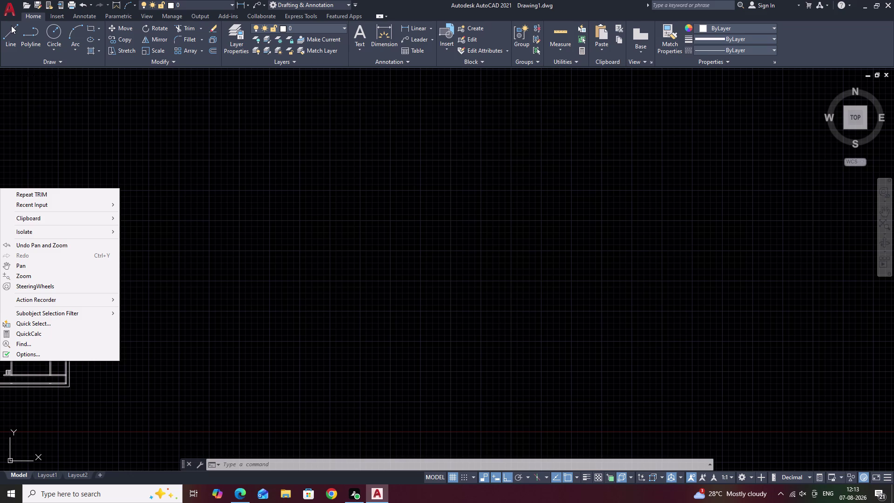
Pan and zoom to bring the gap in the top wall into view.
click(352, 200)
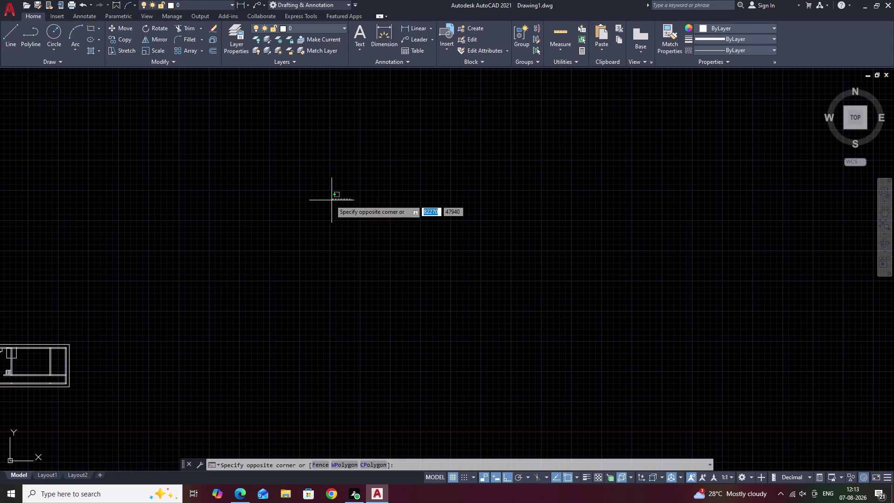
scroll(down, 3)
key(Escape)
middle_drag(173, 314, 730, 331)
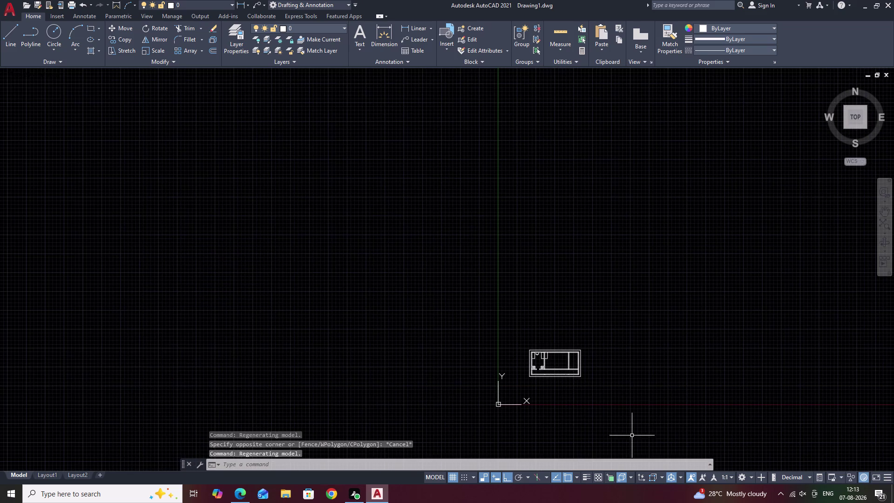
scroll(up, 3)
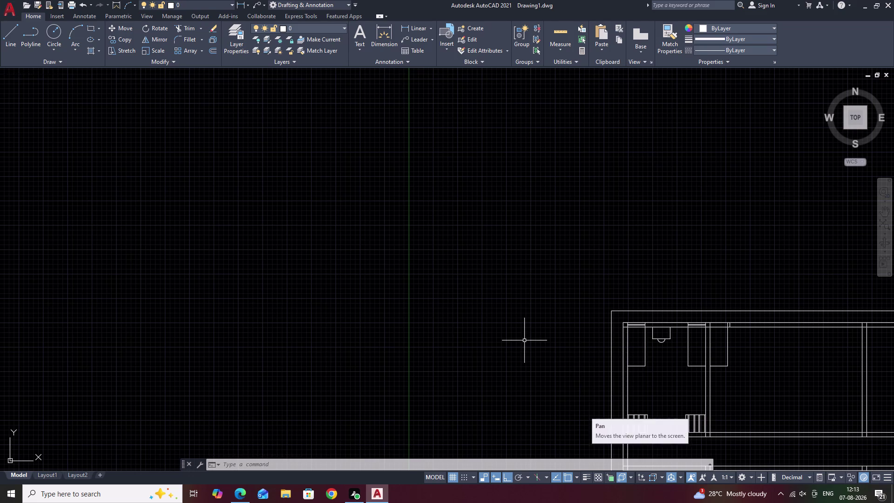
middle_drag(524, 340, 312, 252)
key(Escape)
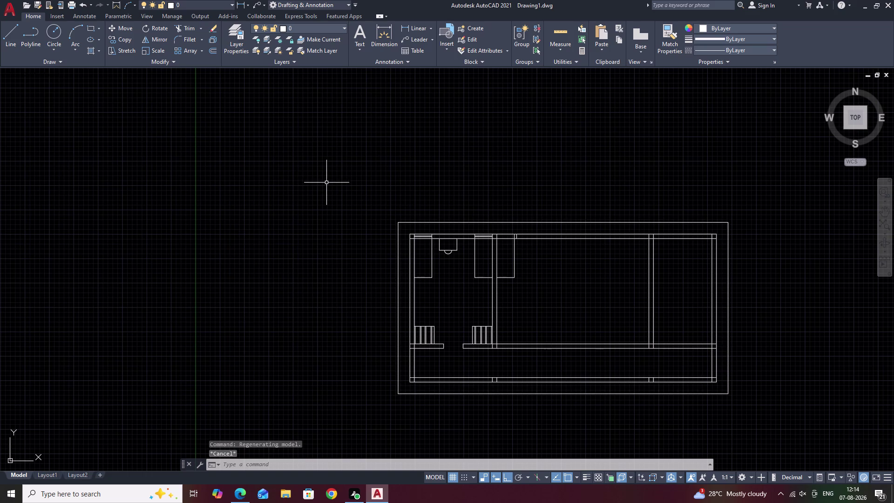
scroll(up, 3)
middle_drag(507, 277, 553, 242)
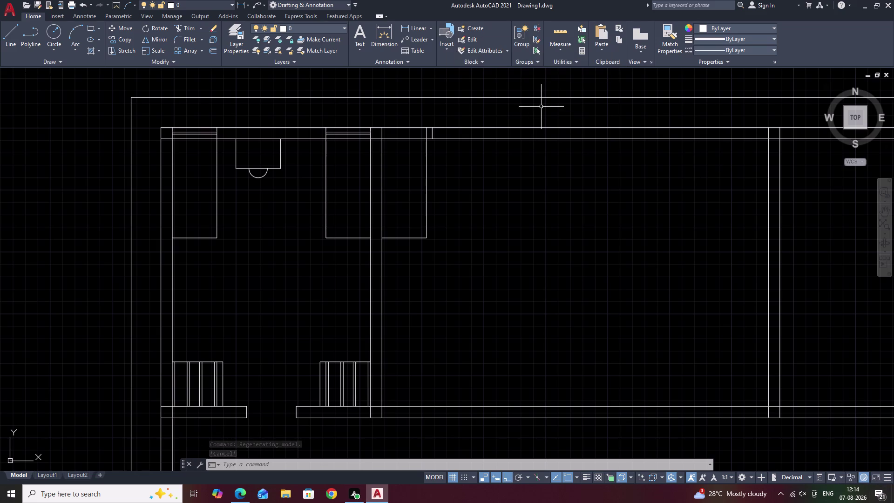
key(Escape)
scroll(up, 3)
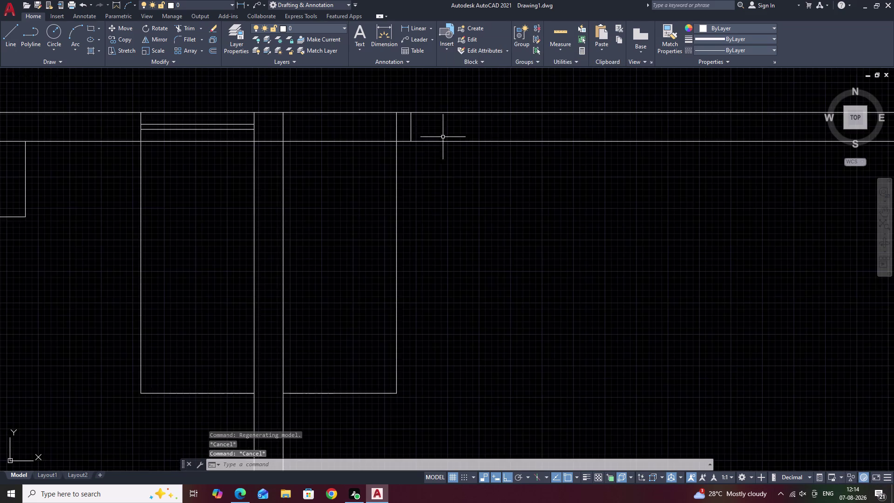
middle_drag(431, 187, 481, 141)
scroll(up, 3)
Start a line at the inner wall face, abandon it, and inspect the short wall line.
text(L)
key(space)
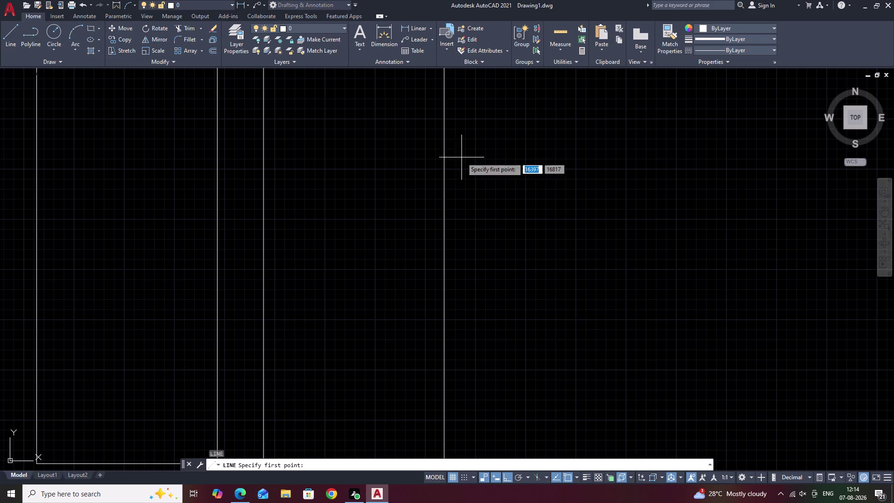
middle_drag(530, 150, 532, 311)
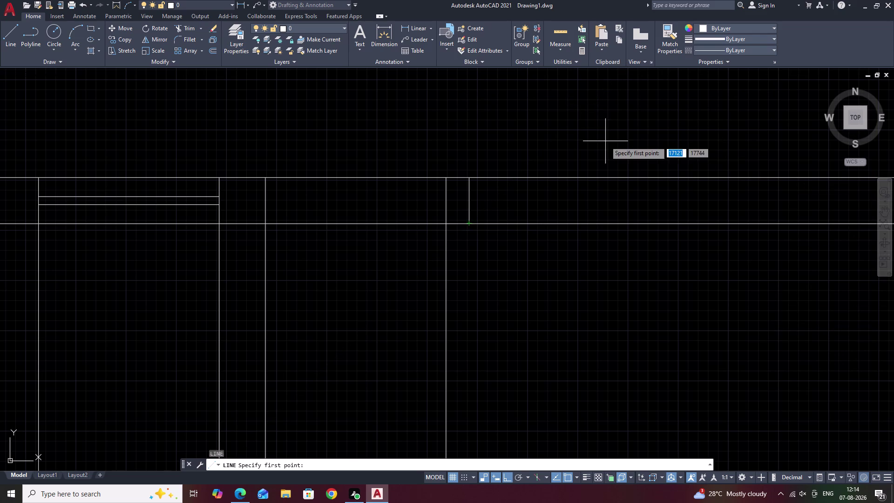
click(467, 223)
middle_drag(476, 335, 480, 289)
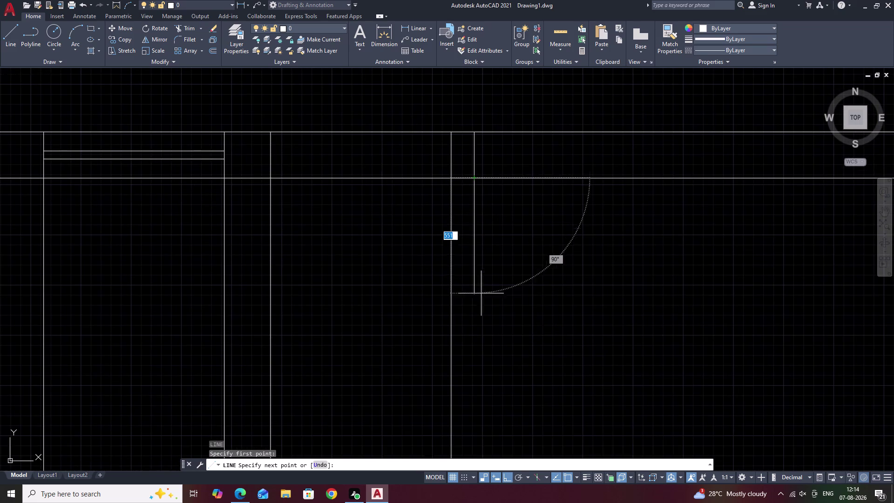
key(Escape)
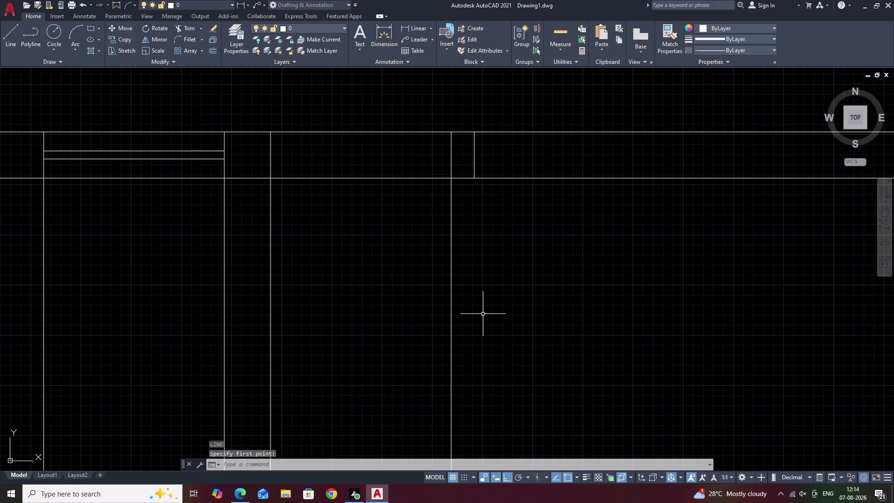
click(475, 158)
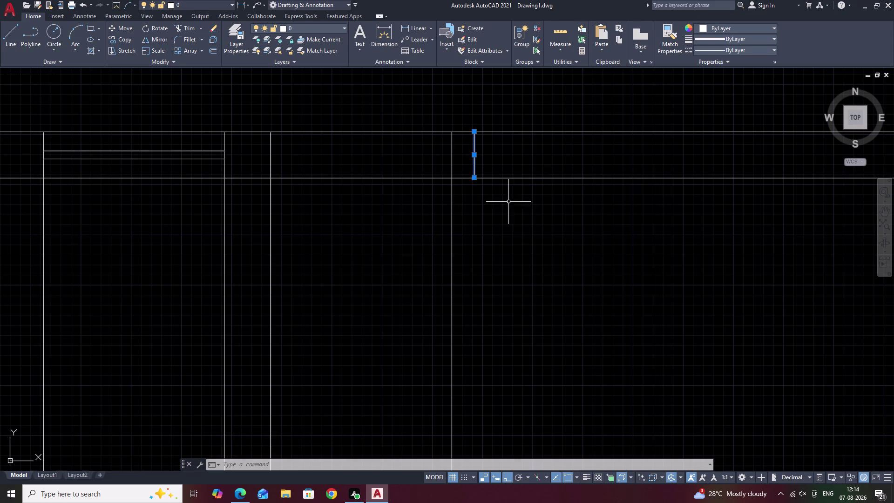
key(Escape)
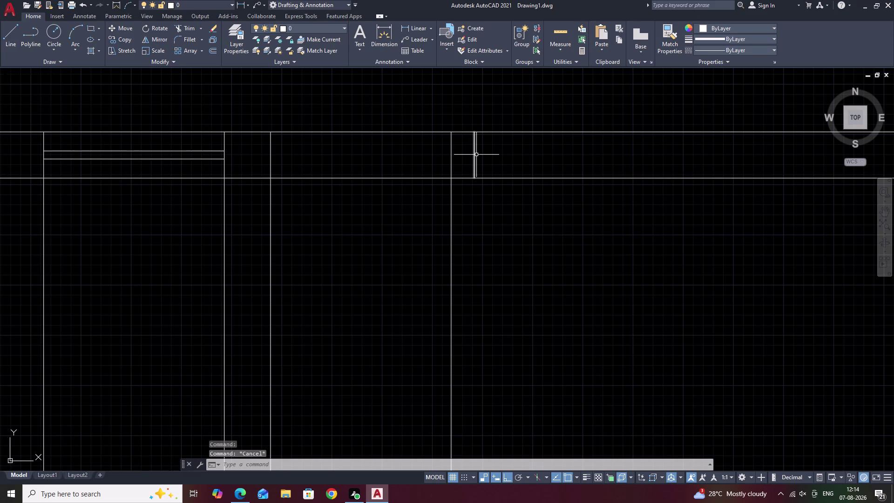
click(475, 155)
key(Escape)
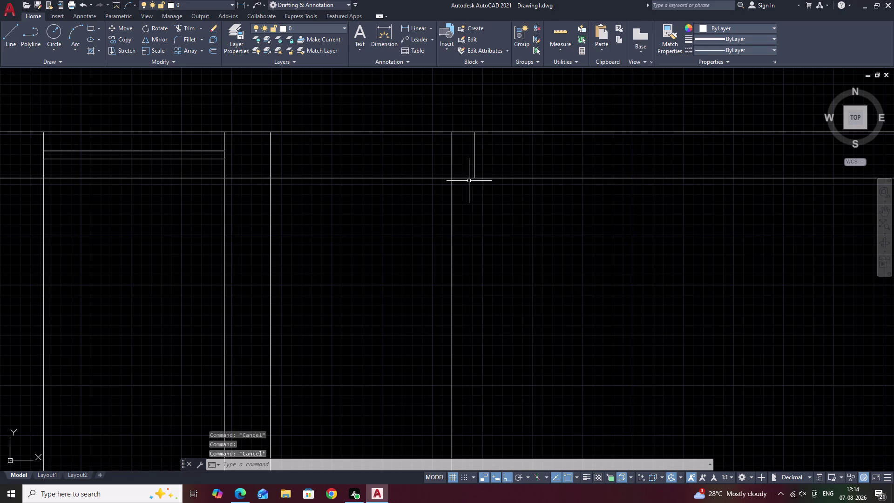
Draw the pier outline from the inner wall face: 900 down, 115 across, back up.
text(L)
key(space)
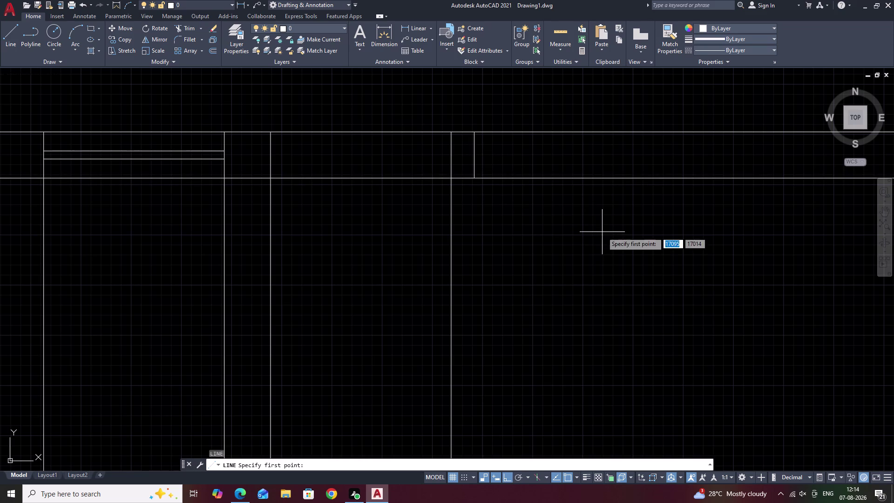
click(473, 178)
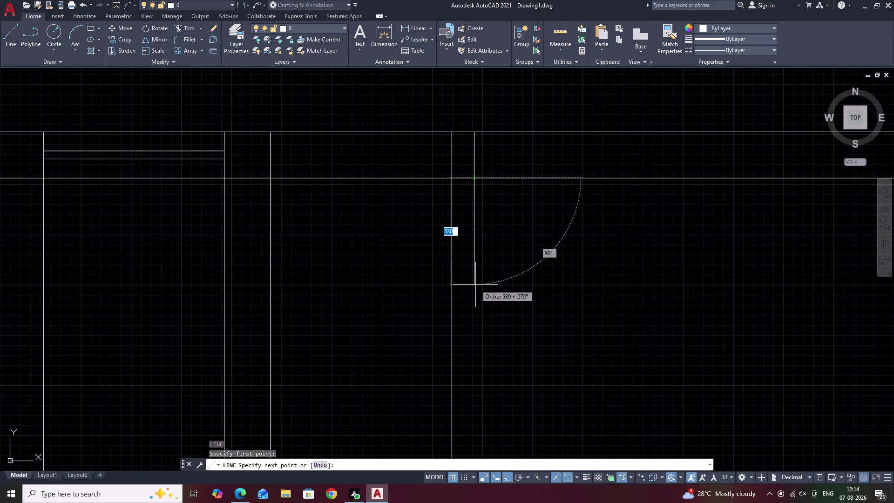
key(9)
text(00)
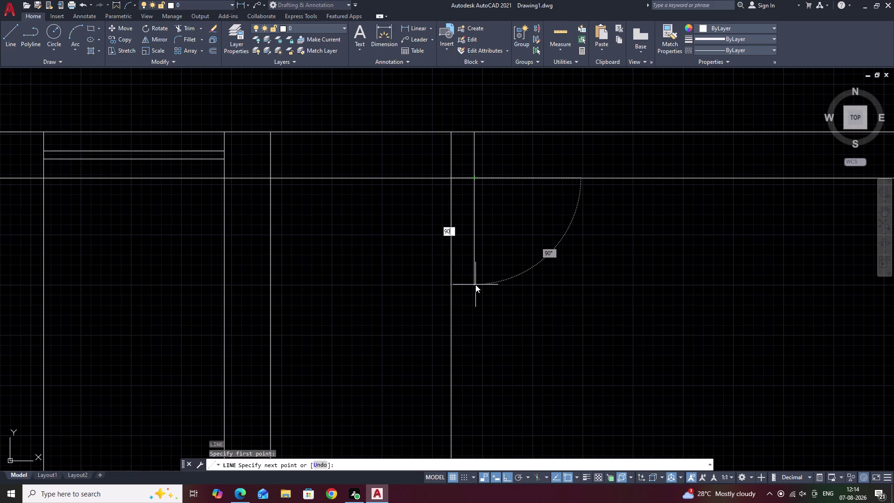
key(space)
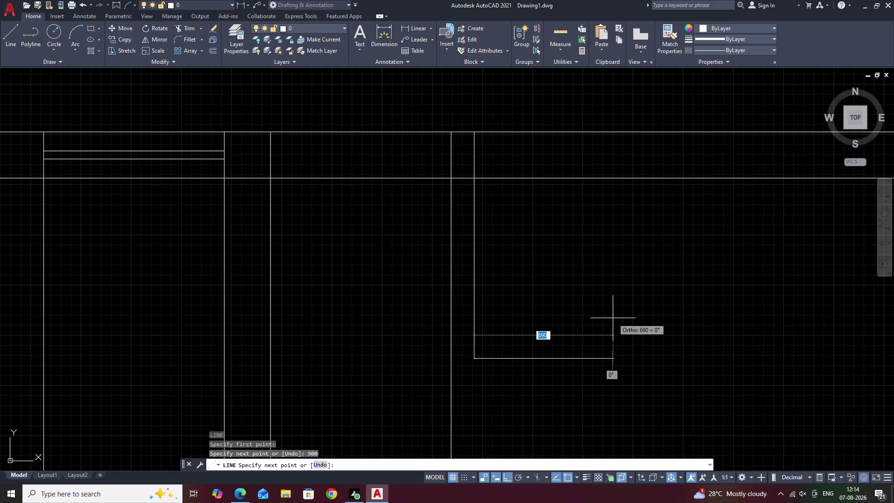
text(115)
key(space)
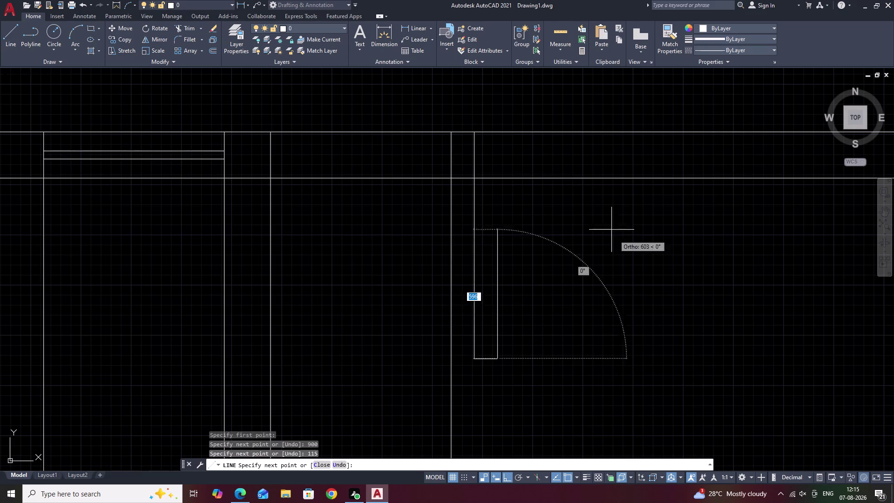
click(495, 180)
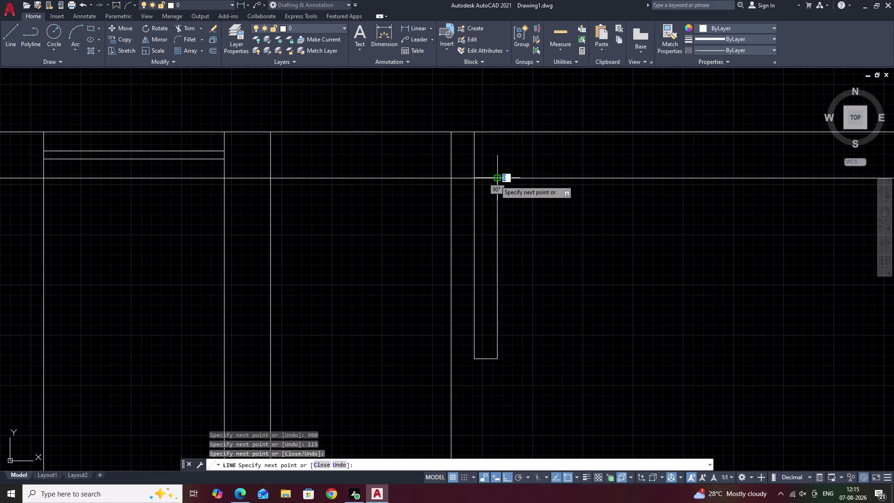
key(Escape)
Begin an offset with a 900 distance.
key(p)
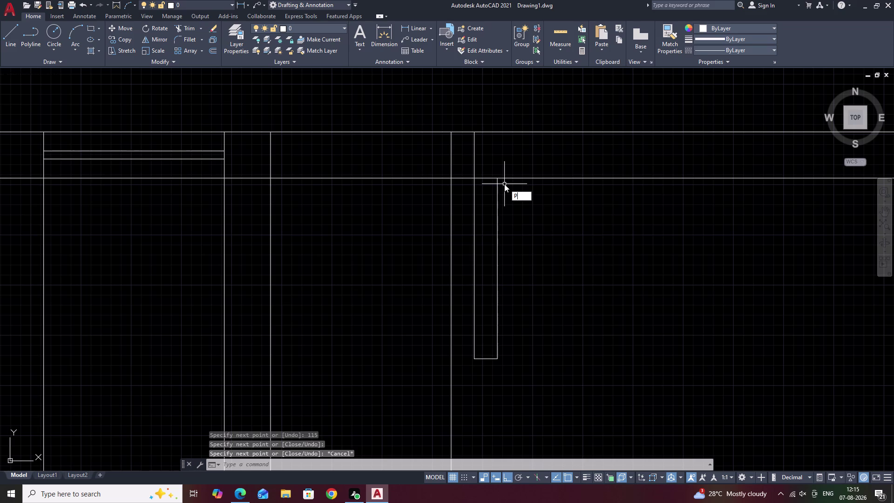
key(BackSpace)
text(O)
key(space)
text(90)
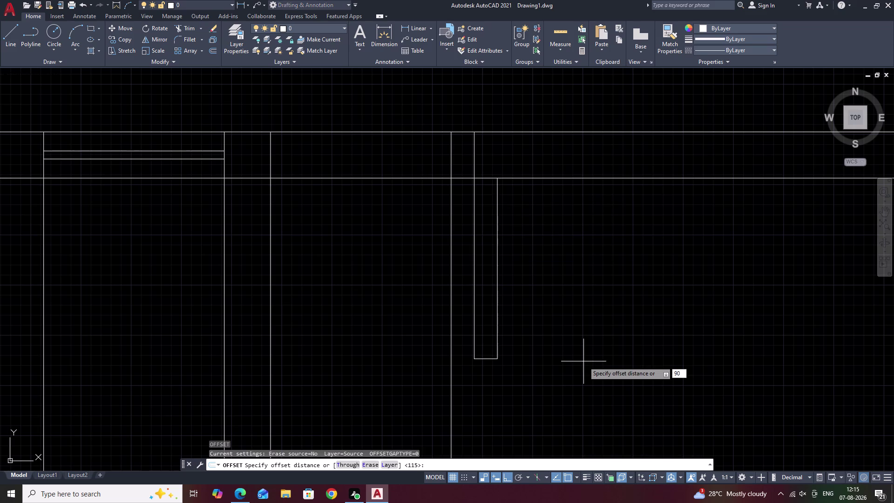
Offset the pier's right edge 900 right, then offset that copy 115 right.
key(0)
key(space)
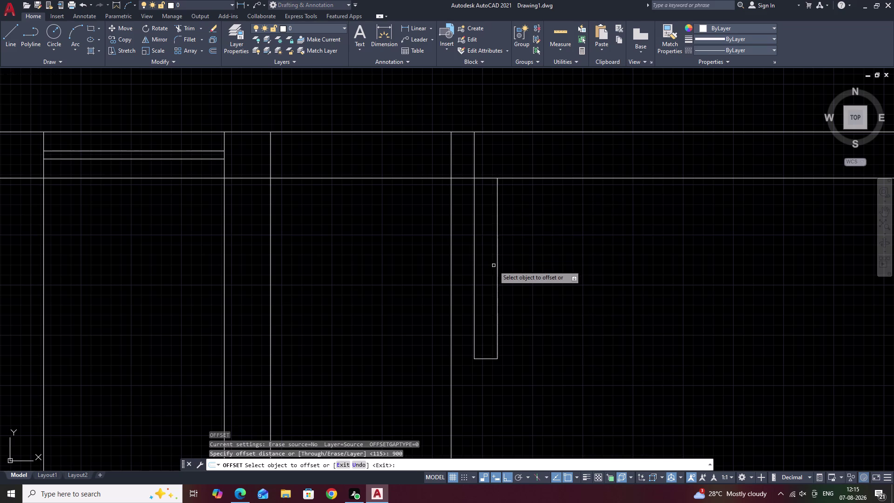
click(497, 266)
click(652, 270)
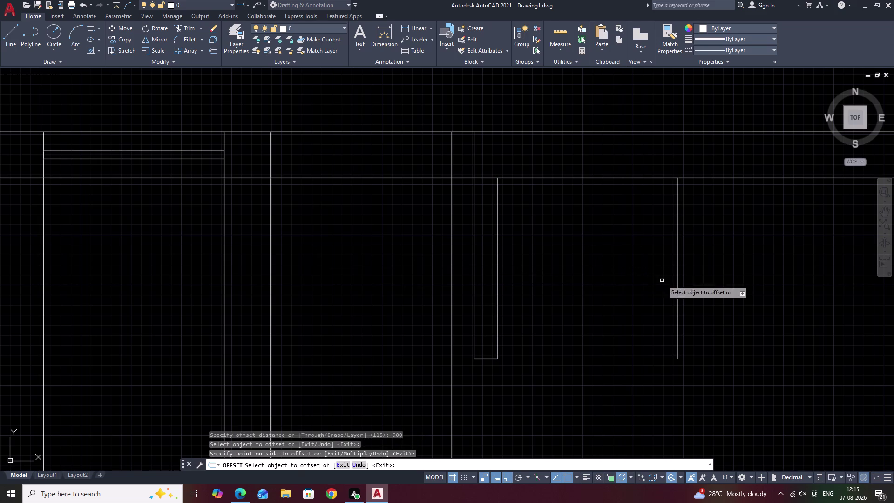
key(Escape)
text(O 115)
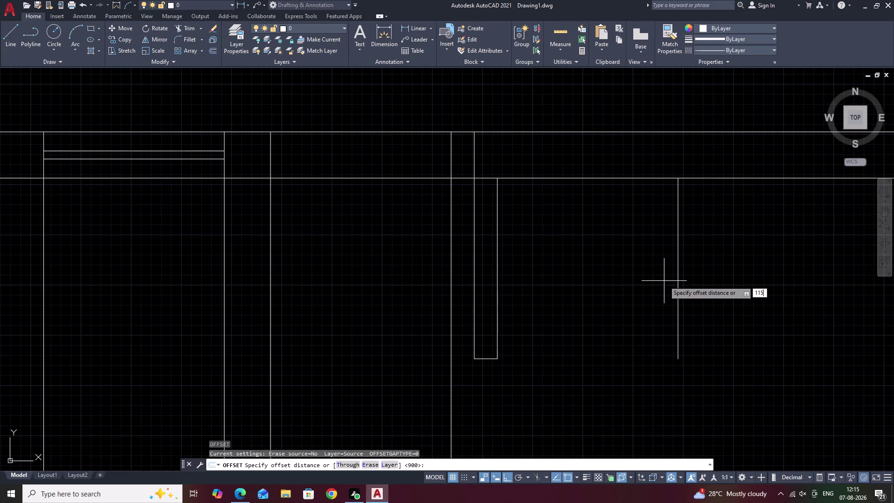
key(space)
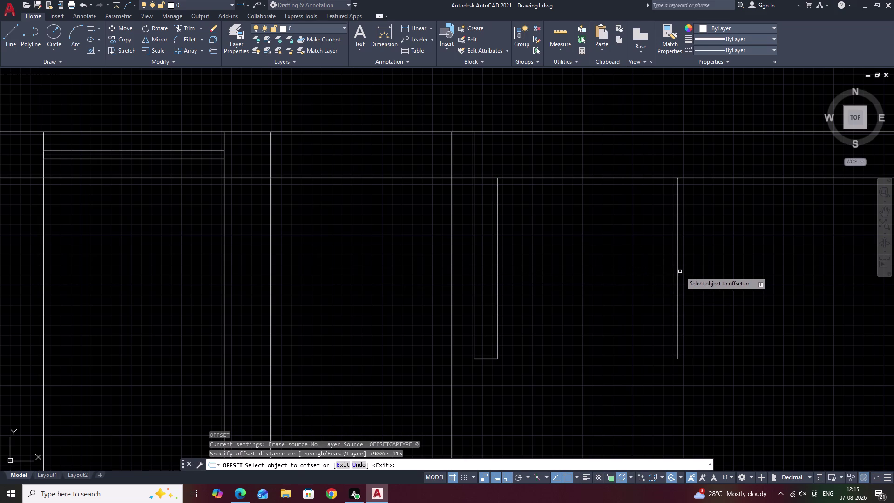
click(680, 273)
click(727, 273)
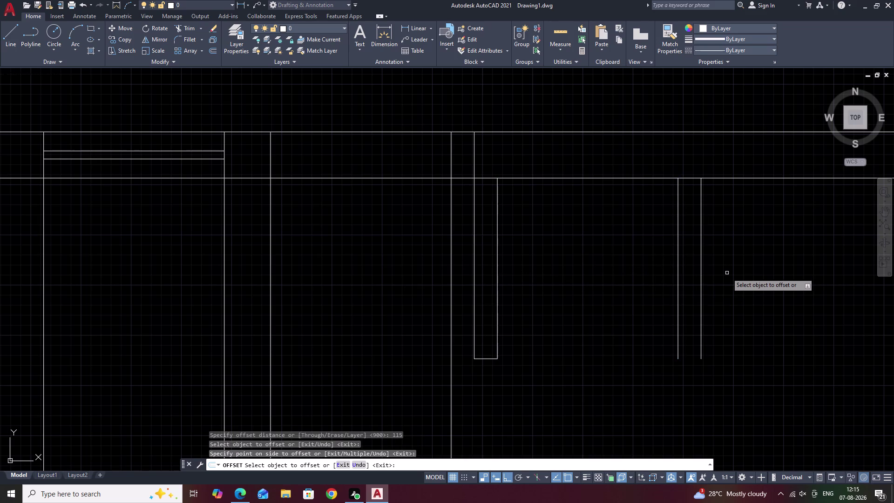
key(Escape)
Close the bottom of the second pier with a short line.
middle_drag(727, 273, 557, 218)
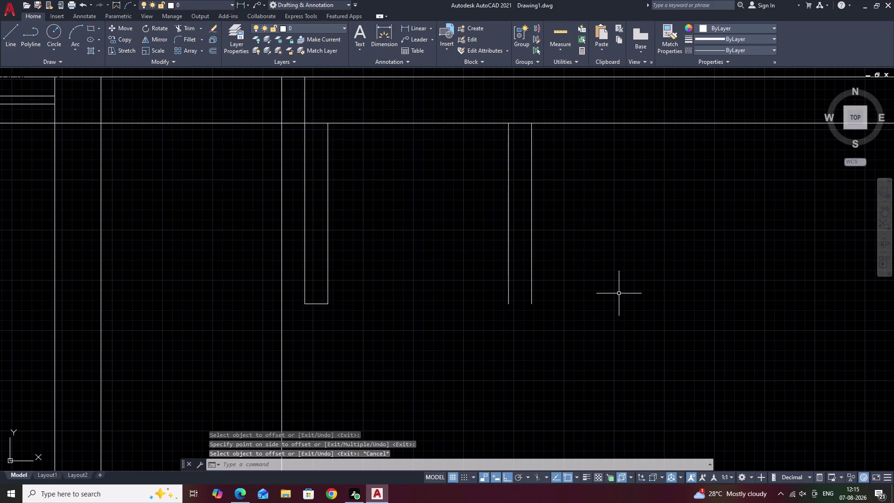
key(l)
key(space)
click(535, 305)
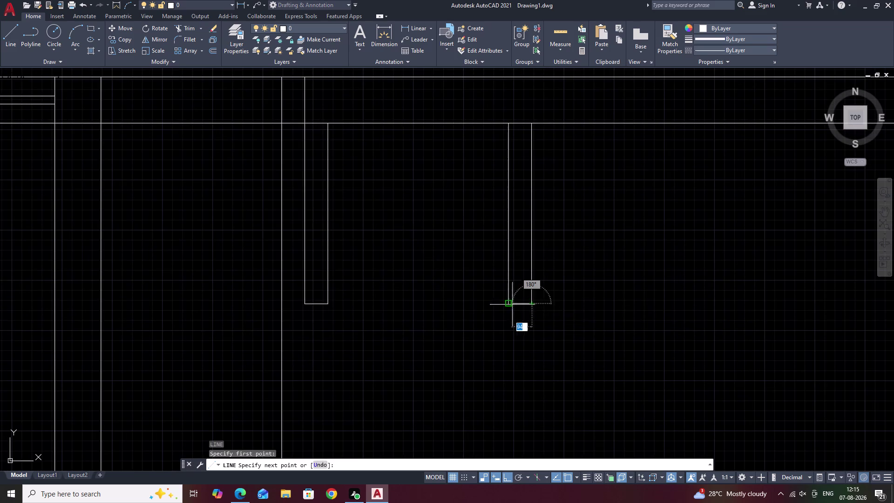
click(508, 304)
key(Escape)
scroll(down, 3)
middle_drag(581, 280, 424, 288)
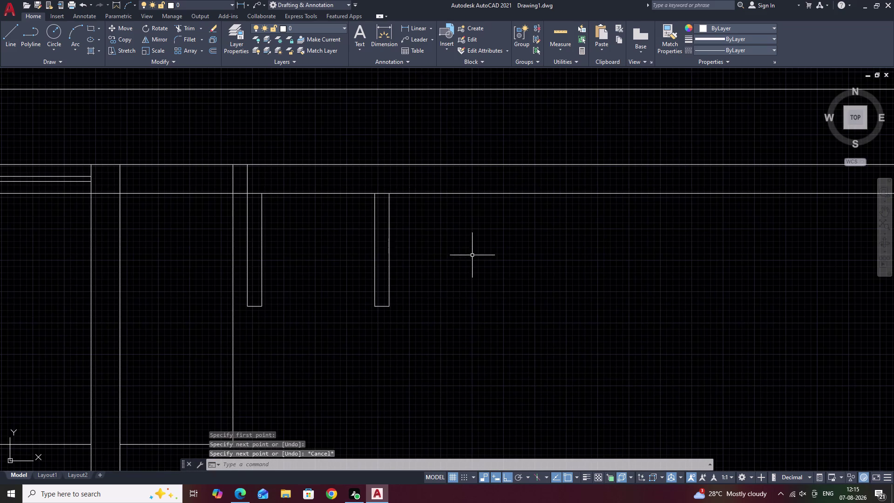
middle_drag(647, 297, 618, 311)
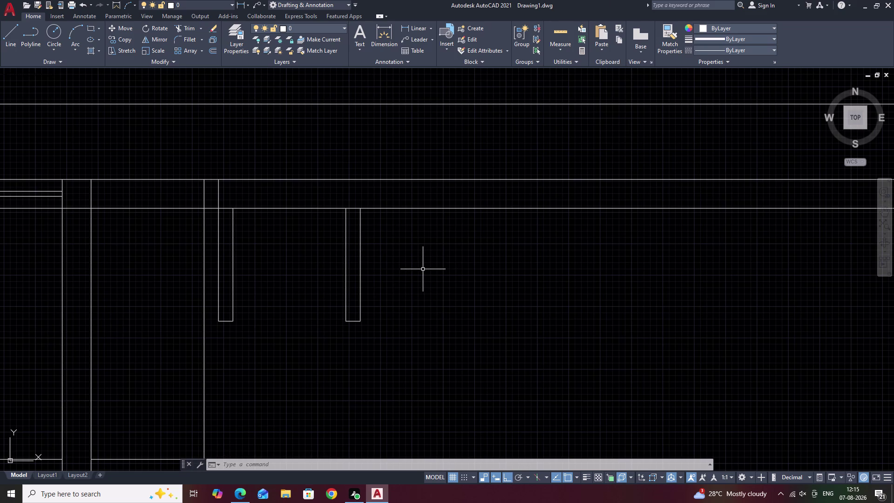
Offset the second pier's right edge 1000 to the right.
text(O)
key(space)
middle_drag(415, 266, 370, 265)
scroll(down, 3)
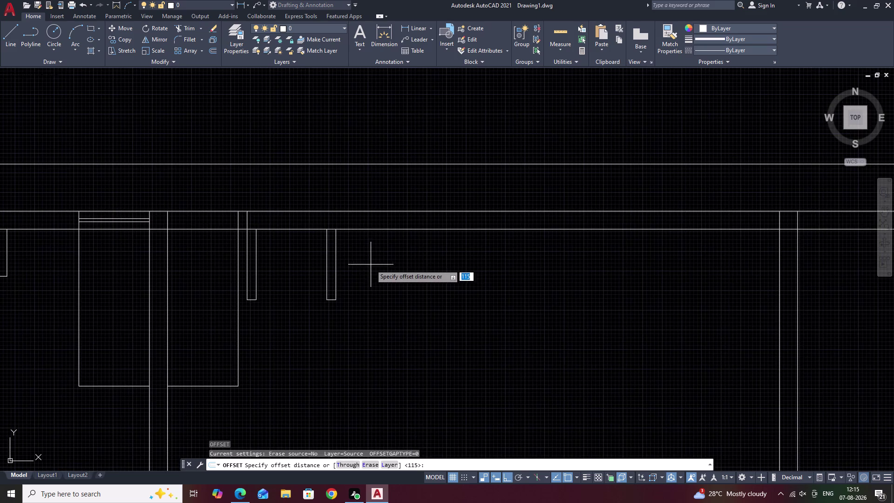
scroll(up, 3)
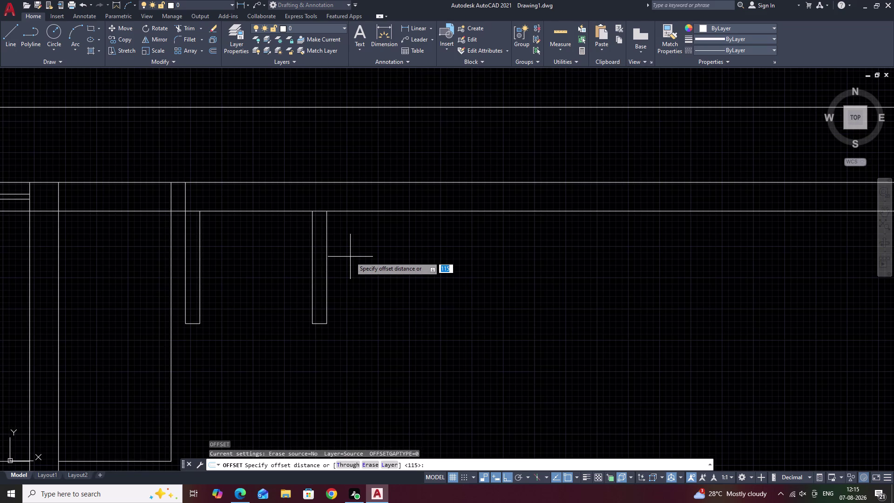
text(1000)
key(space)
click(326, 247)
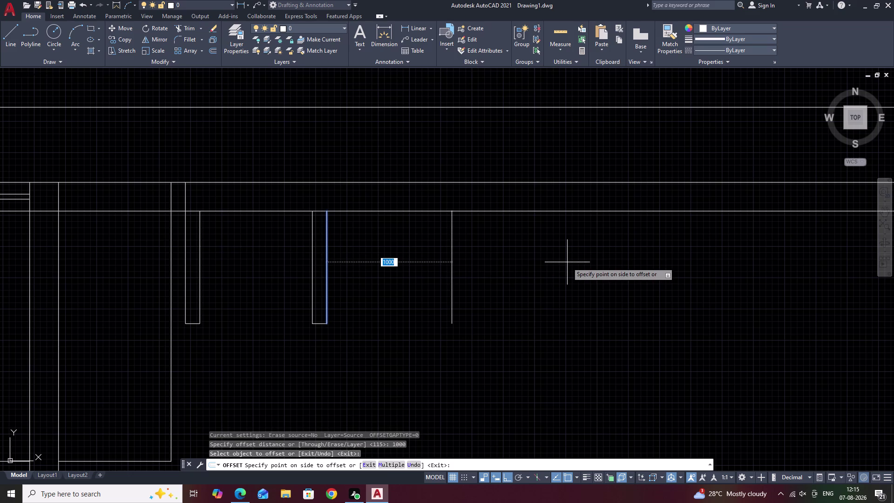
click(567, 262)
Offset the new line 115 to the right, forming the third pier's edges.
text(O)
key(space)
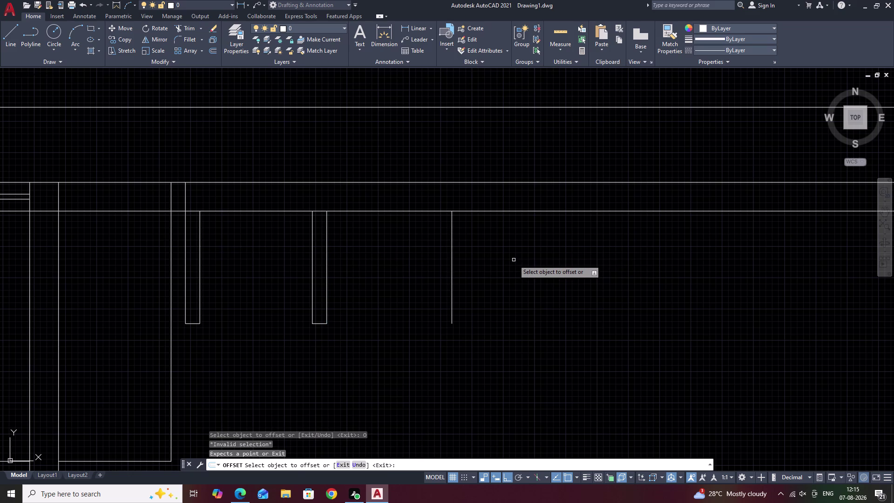
text(115)
key(space)
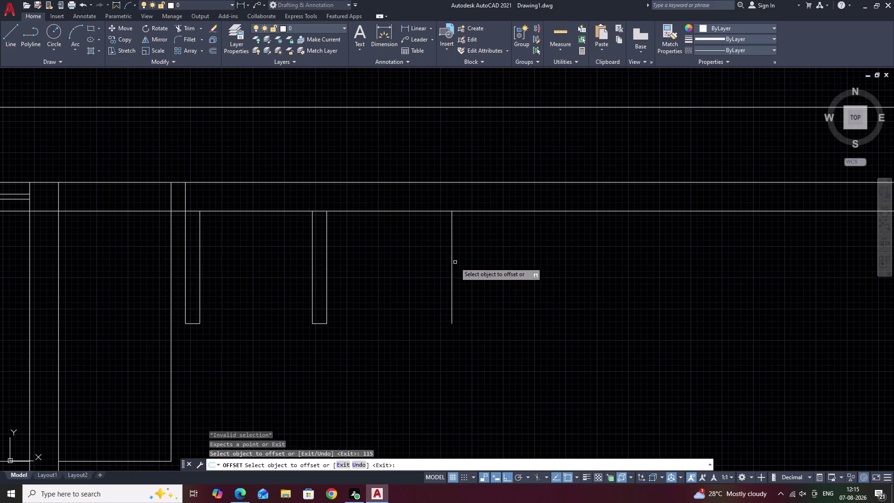
click(451, 264)
key(Escape)
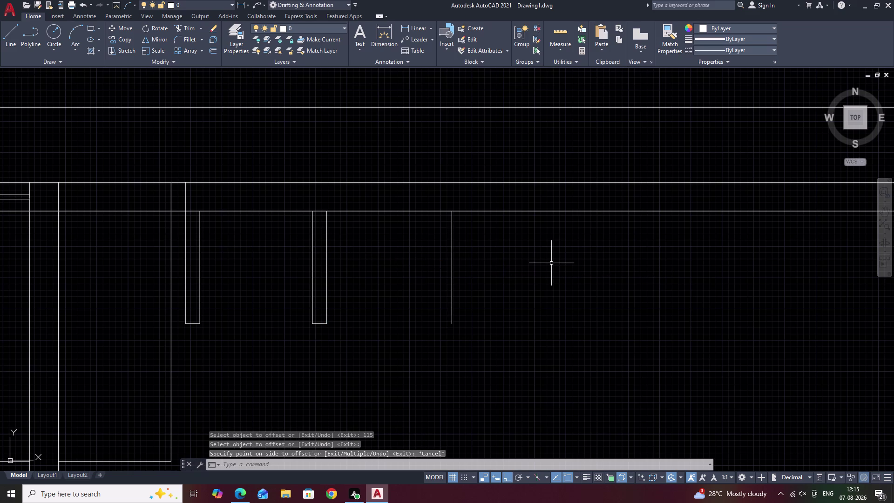
text(O)
key(space)
text(11)
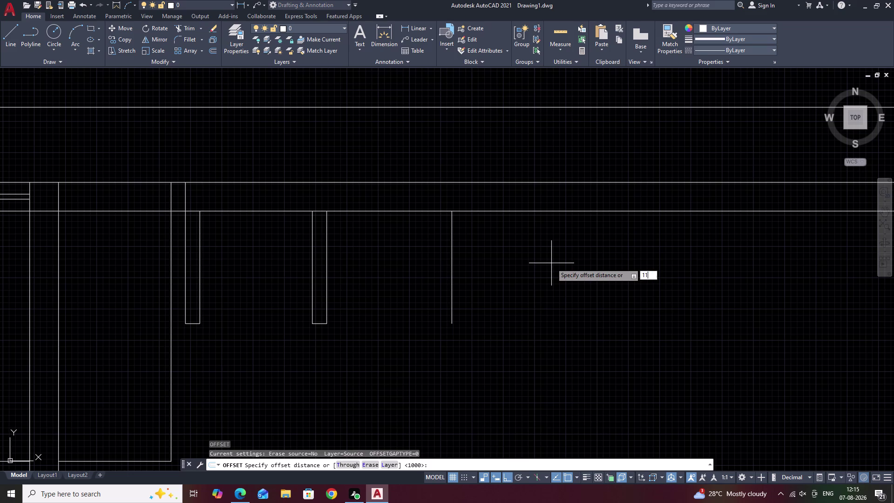
text(5)
key(space)
click(452, 262)
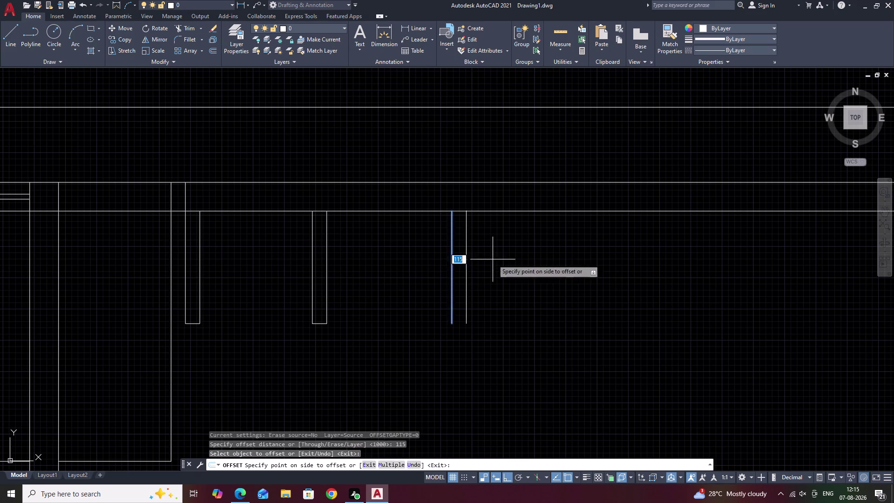
click(492, 259)
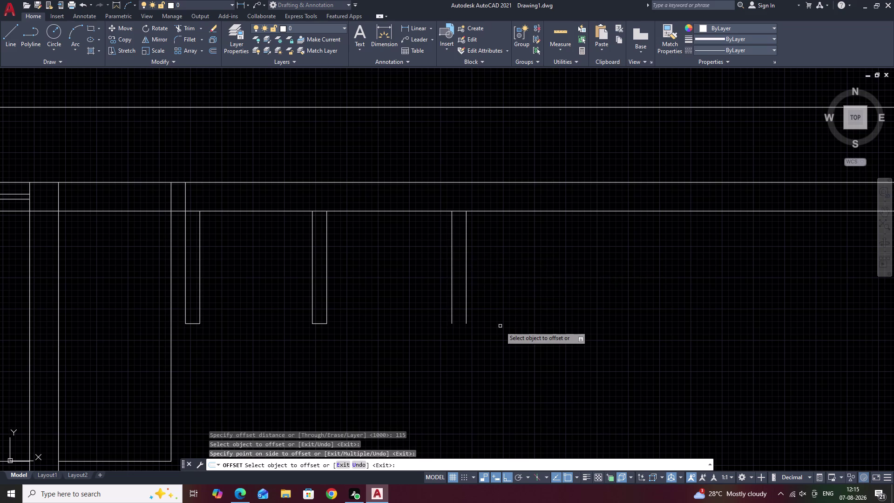
key(space)
Offset the third pier's edge 900 right, then that copy 115 right.
key(space)
text(90)
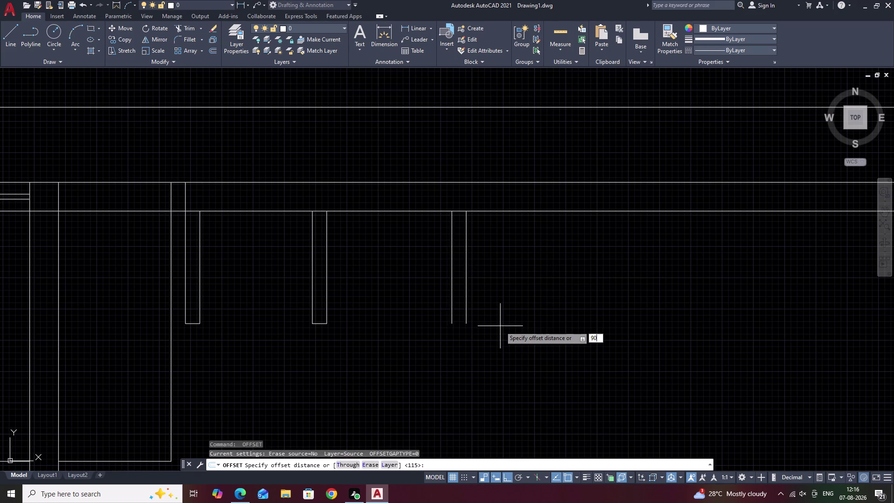
text(0)
key(space)
click(466, 261)
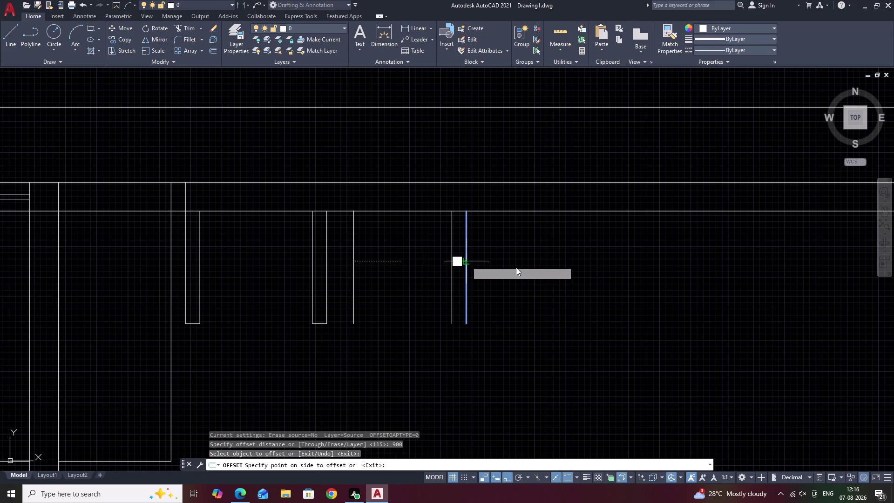
click(634, 274)
key(space)
key(space)
text(11)
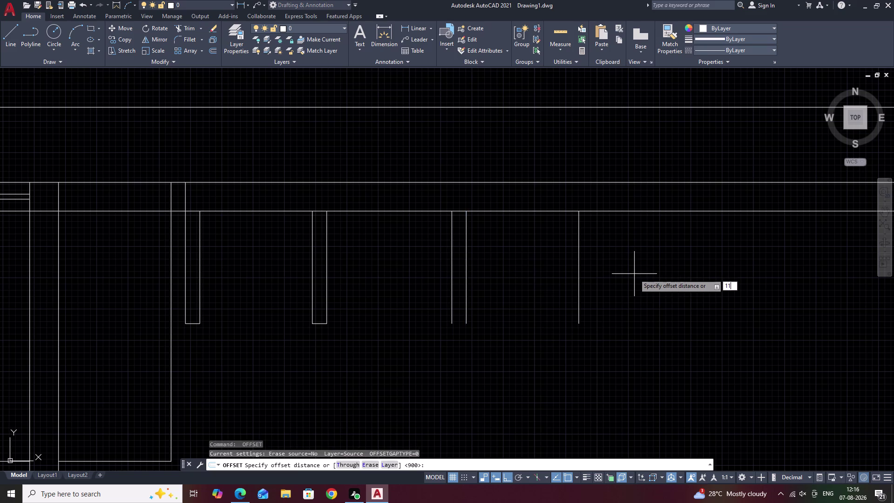
text(50)
key(BackSpace)
key(space)
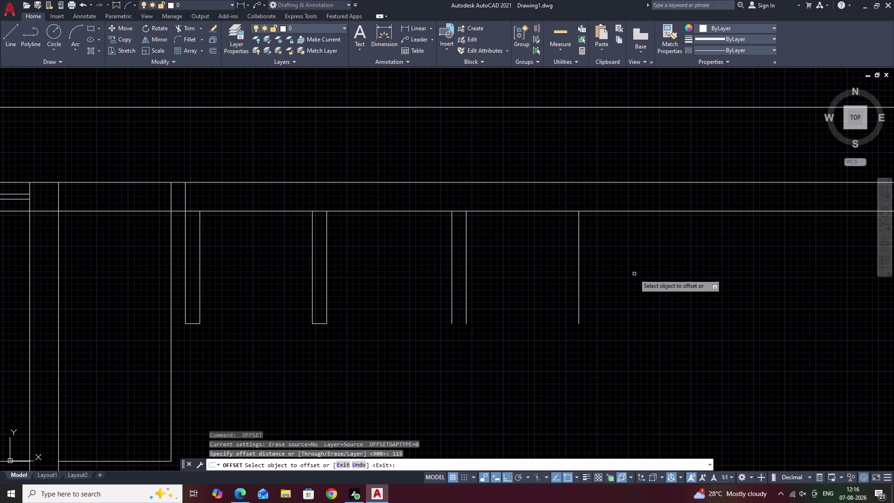
click(580, 266)
click(660, 265)
Offset the last pier edge another 115 to the right and end the offset.
middle_drag(657, 271, 487, 282)
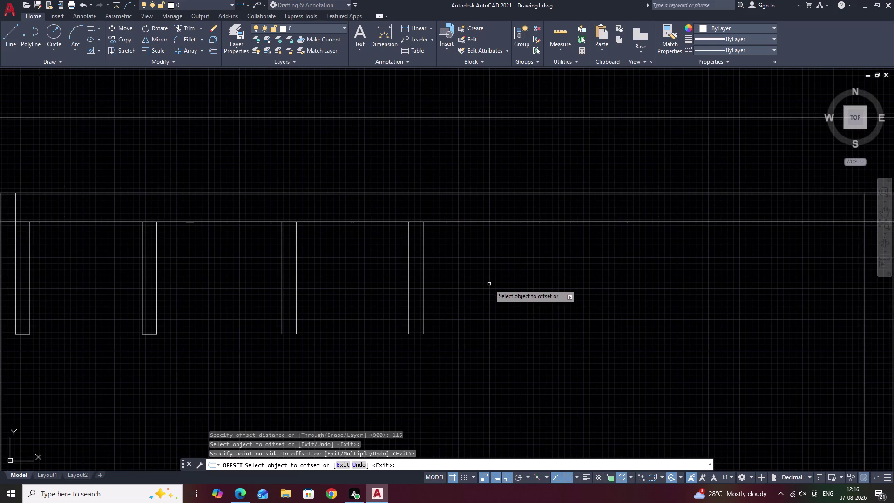
key(space)
key(space)
text(11)
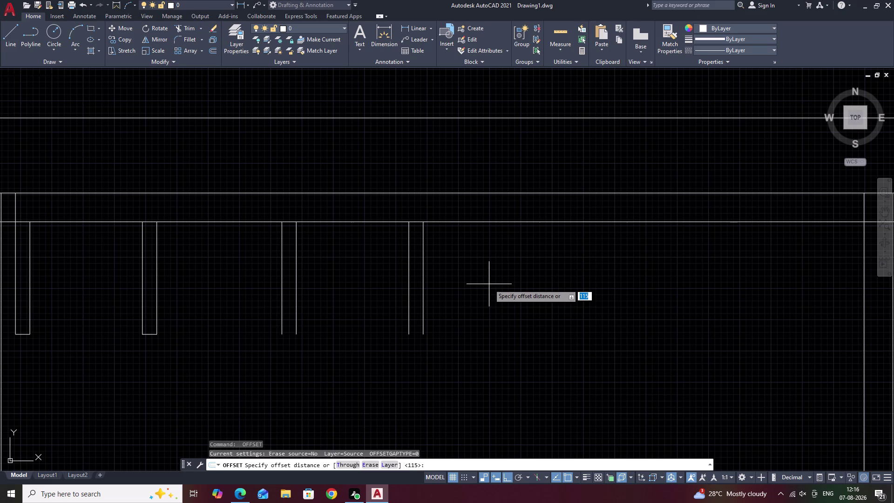
text(5)
key(space)
click(424, 268)
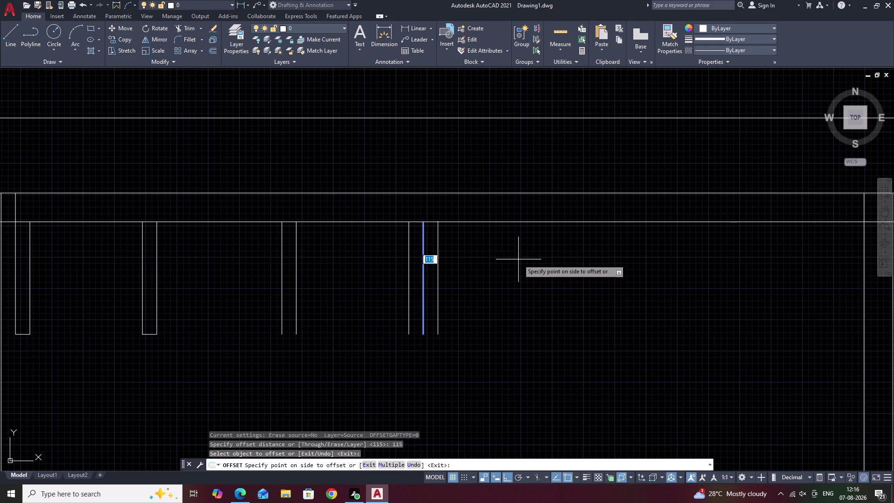
click(519, 259)
scroll(down, 3)
middle_drag(484, 264, 455, 269)
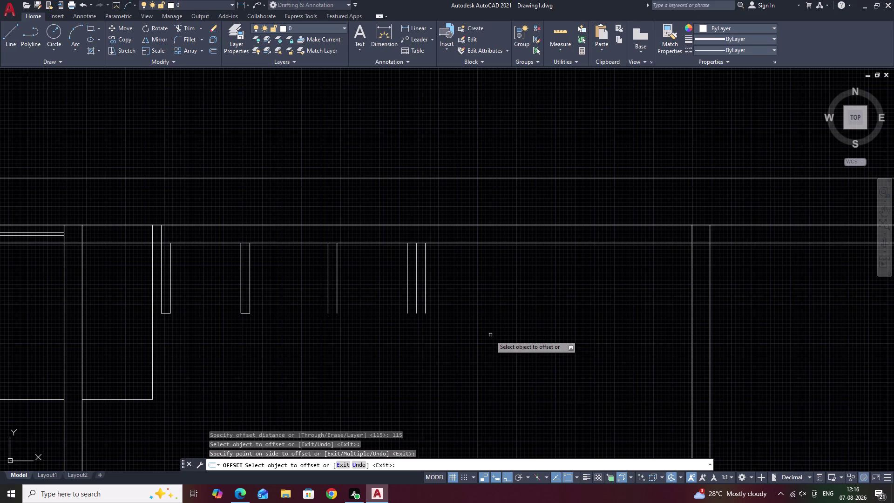
key(space)
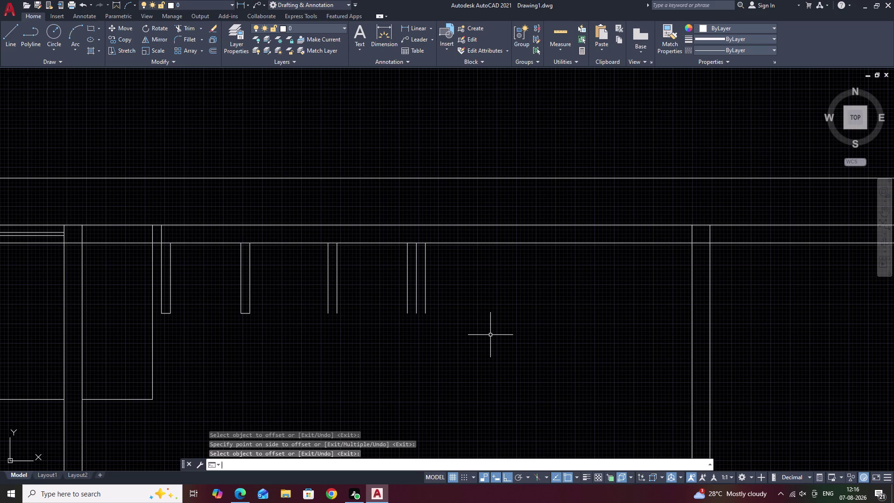
key(Escape)
Extend the last pier edge to the outer wall line and offset it 900 right.
text(EX)
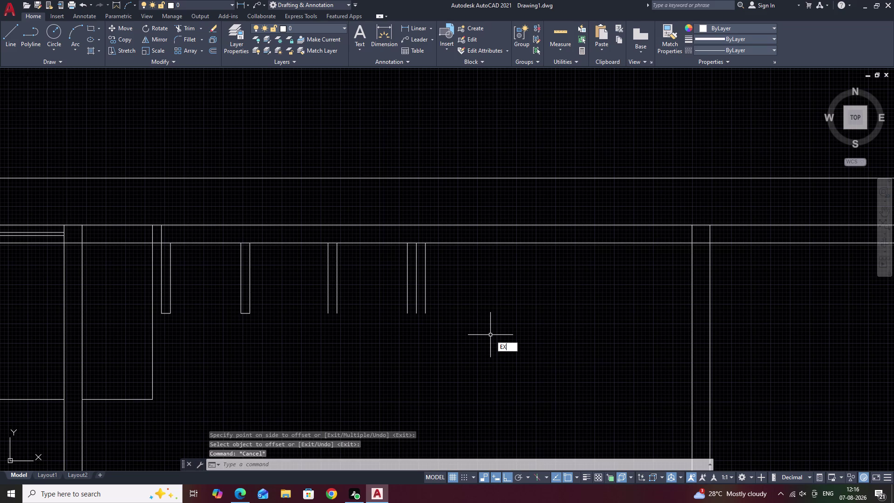
key(space)
click(425, 257)
key(Escape)
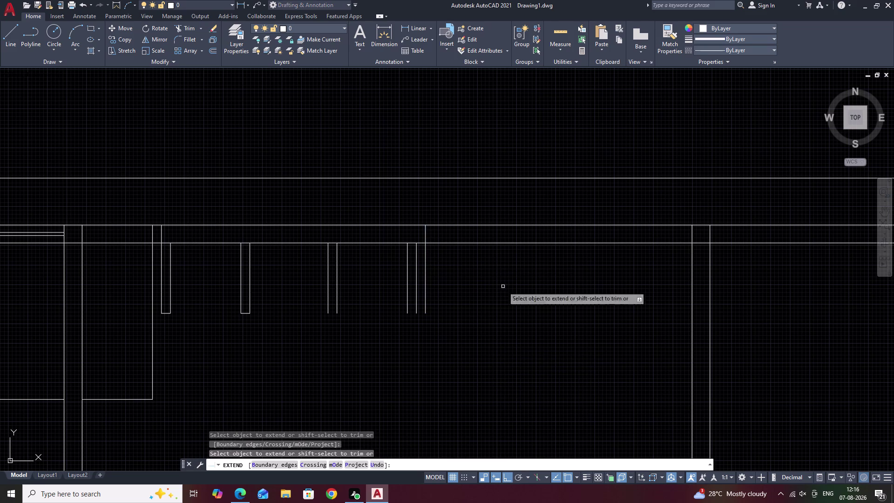
text(O)
key(space)
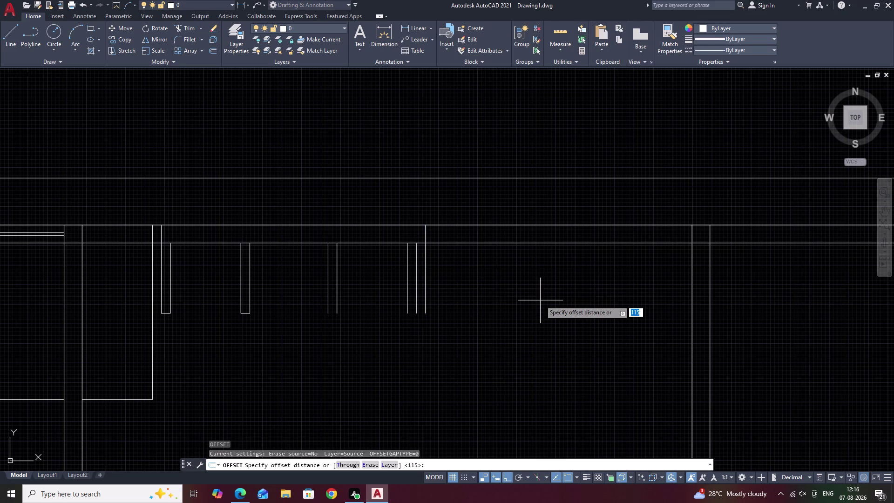
text(900)
key(space)
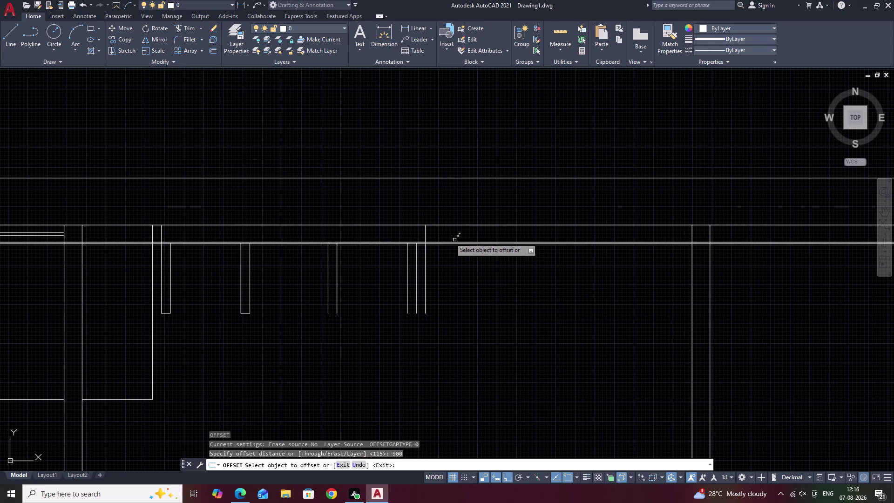
click(425, 232)
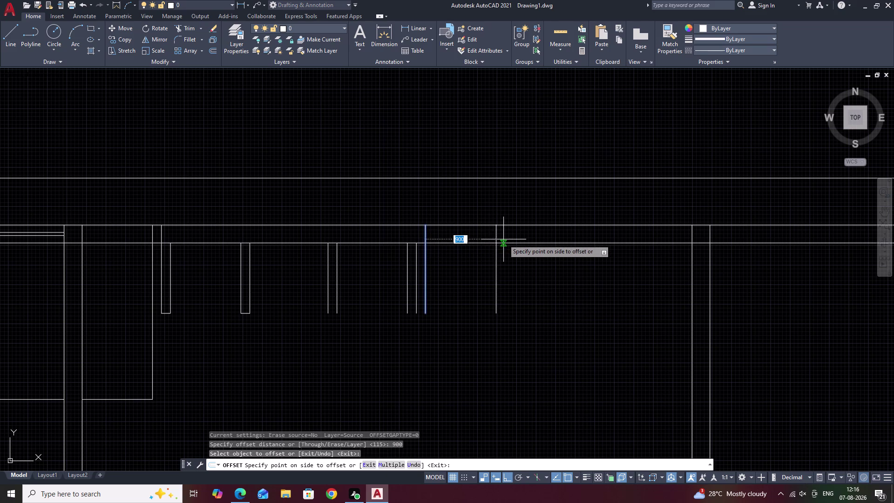
click(513, 235)
key(Escape)
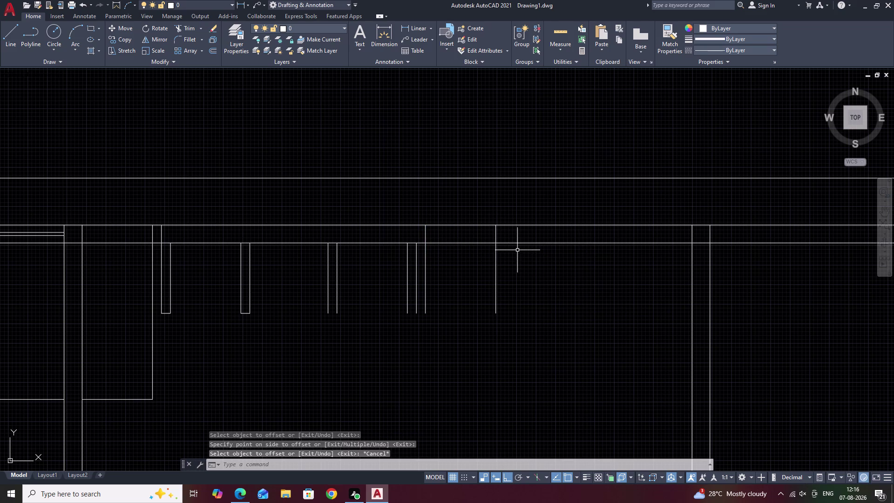
Trim the new line below the wall with a fence, leaving the wall-thickness piece.
text(TR)
key(space)
drag(512, 255, 469, 286)
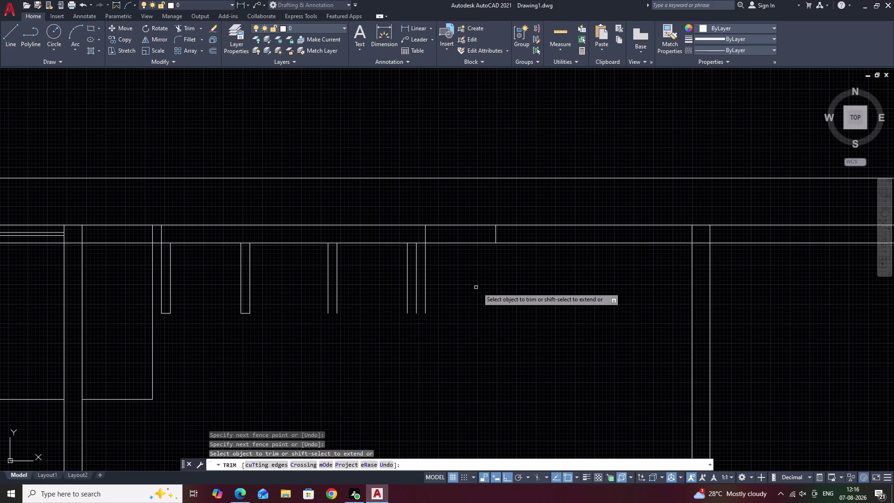
key(Escape)
scroll(down, 3)
middle_drag(494, 294, 526, 329)
scroll(up, 3)
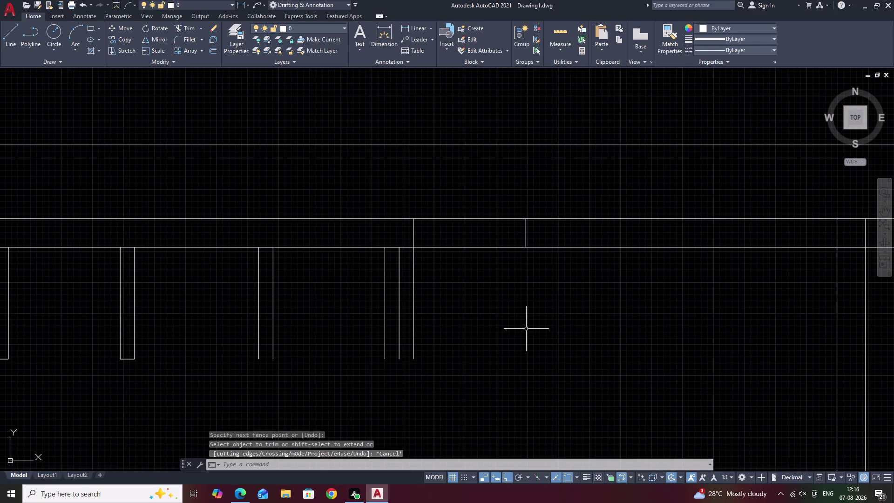
middle_drag(526, 329, 474, 288)
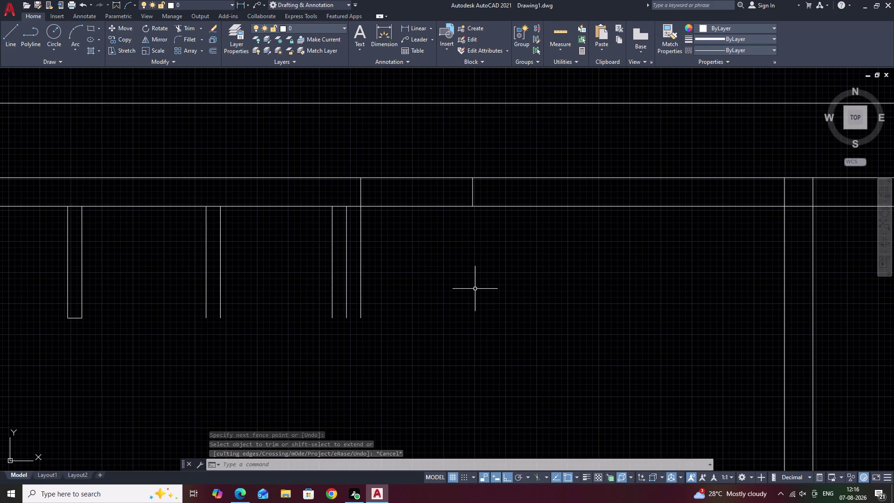
middle_drag(449, 202, 453, 260)
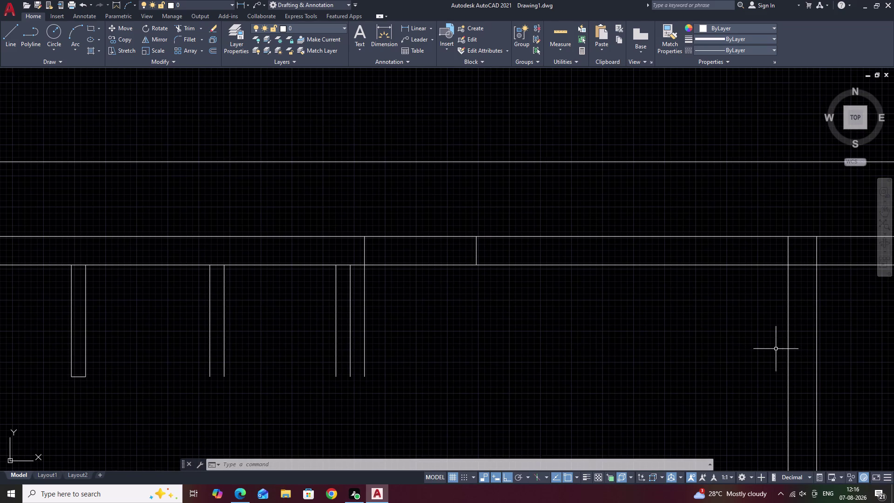
text(L)
key(space)
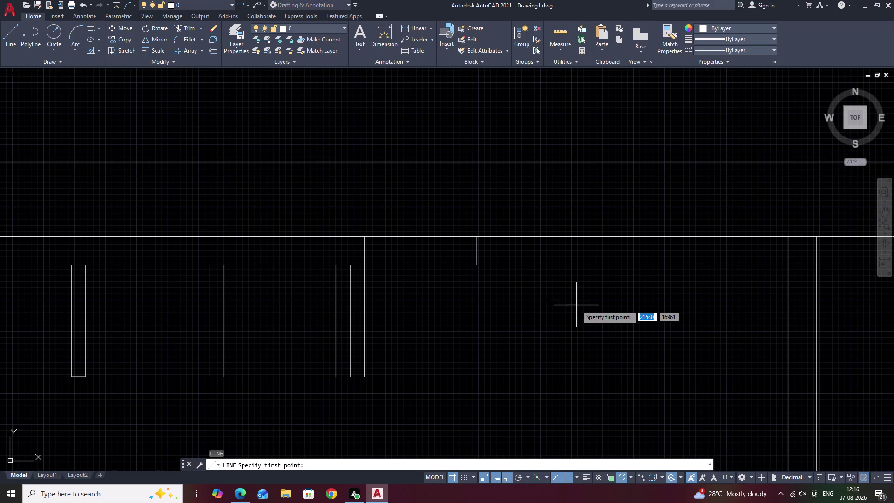
middle_drag(453, 321, 452, 263)
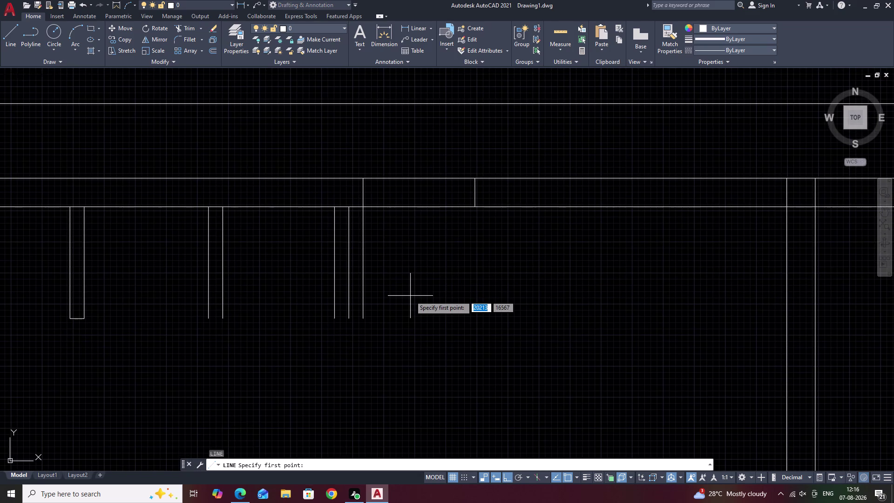
key(Escape)
text(TR)
key(space)
drag(379, 253, 351, 275)
key(Escape)
scroll(down, 3)
middle_drag(395, 283, 322, 285)
text(L)
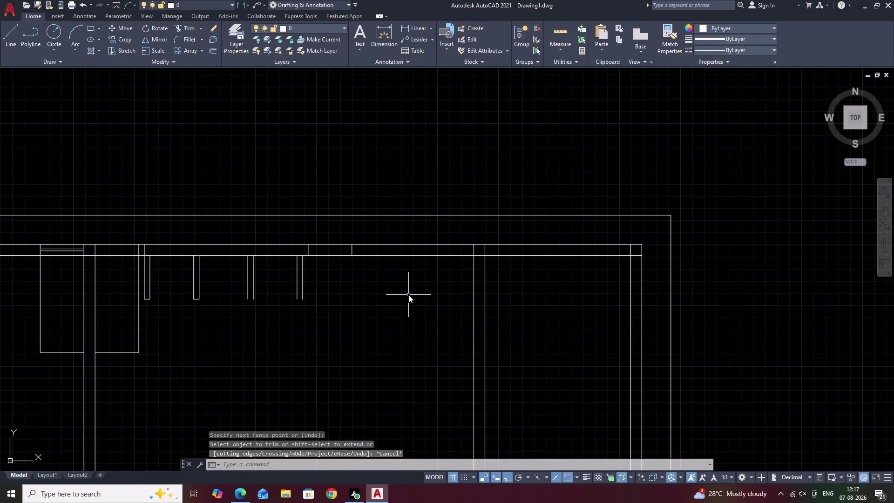
key(space)
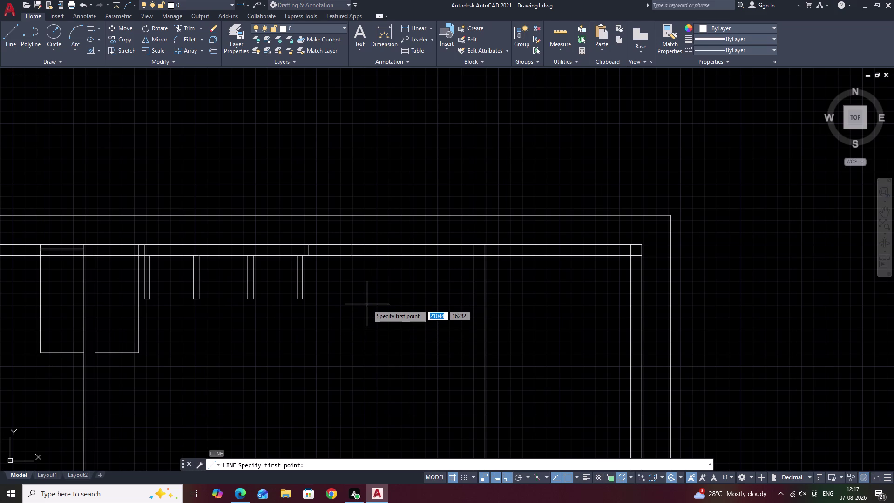
scroll(up, 3)
middle_drag(343, 278, 371, 263)
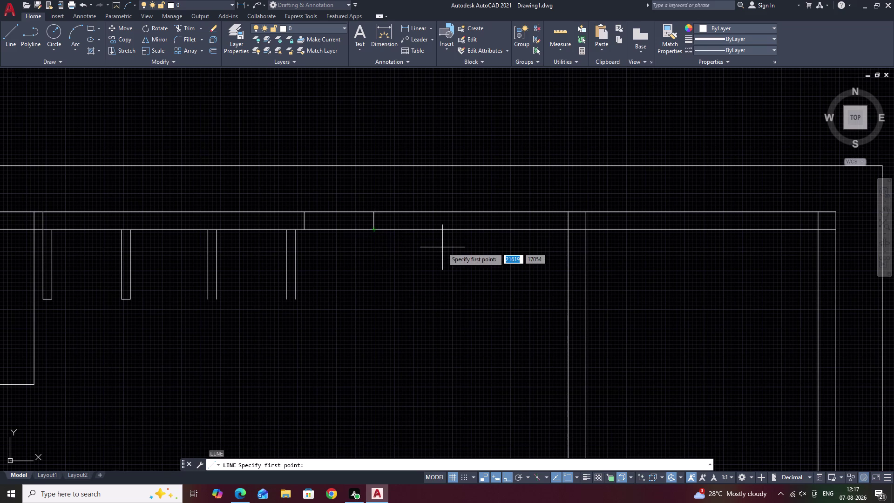
key(Escape)
text(O)
key(space)
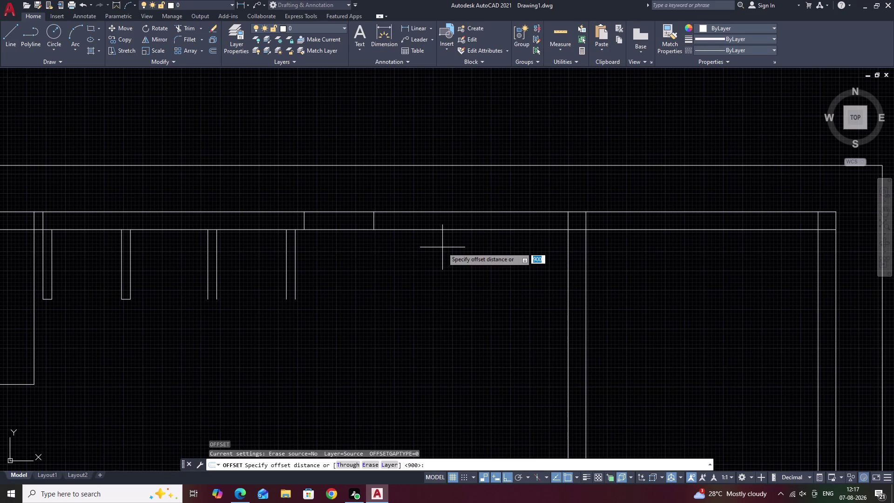
text(115)
key(space)
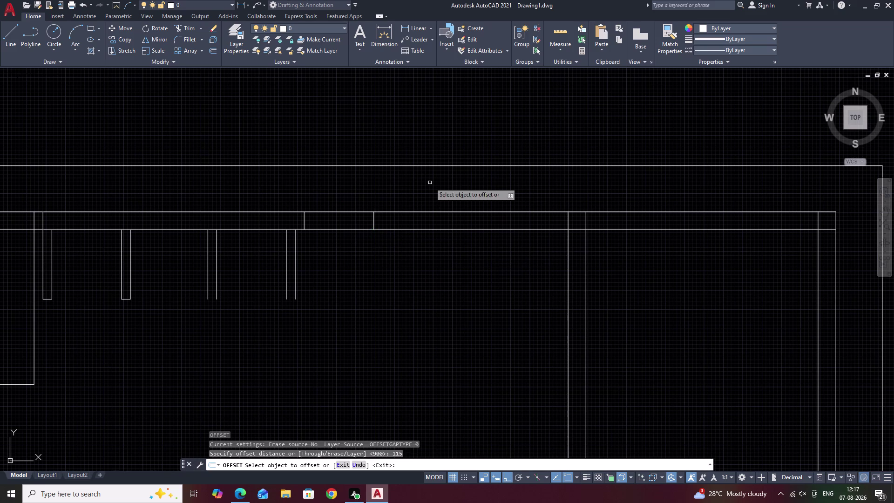
click(374, 220)
click(396, 218)
key(Escape)
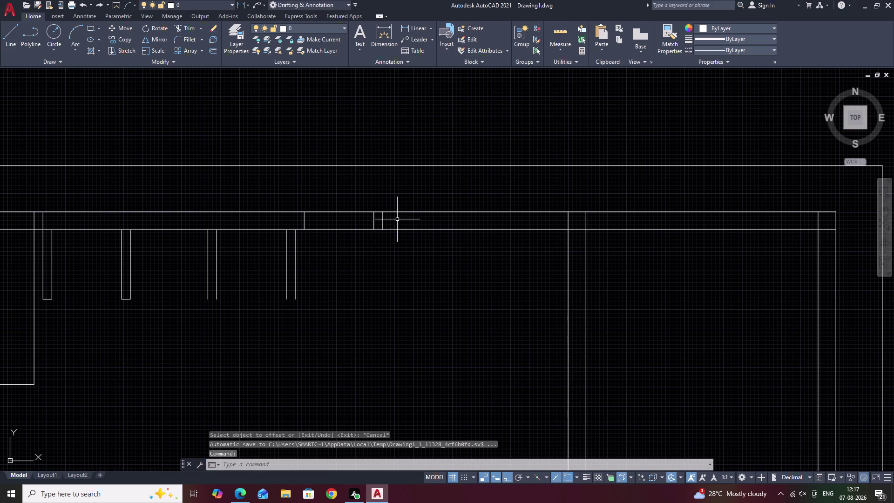
key(l)
key(space)
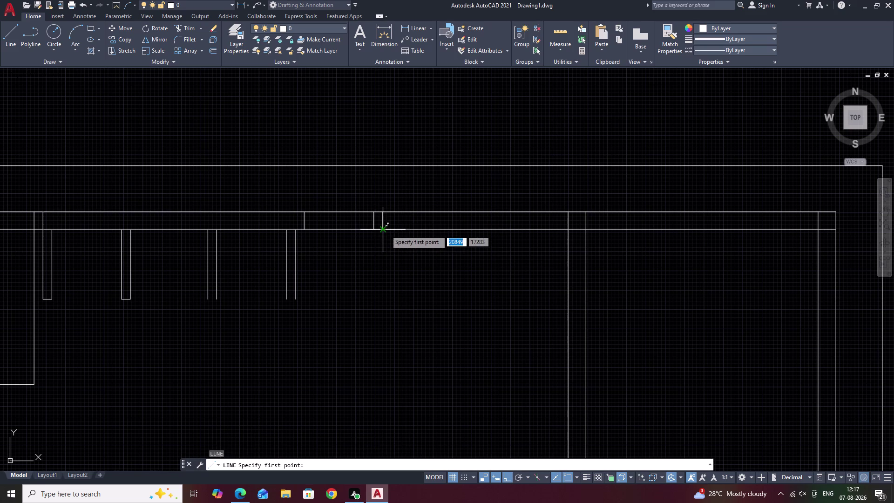
Draw the fifth pier from the wall edge: 900 down, 115 across, back up, undoing a stray segment.
click(386, 231)
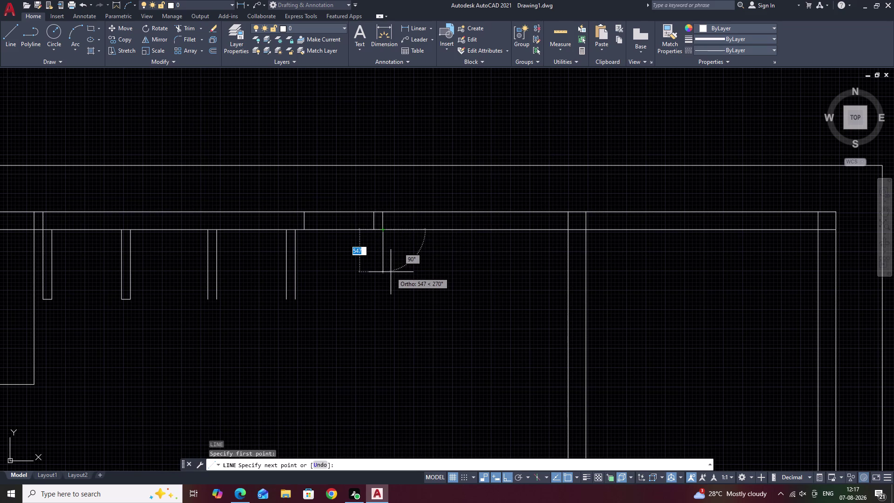
text(115)
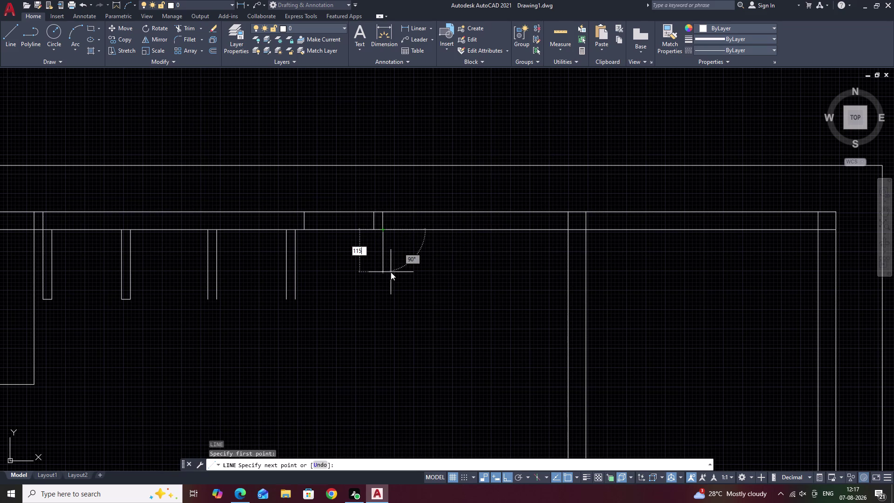
key(space)
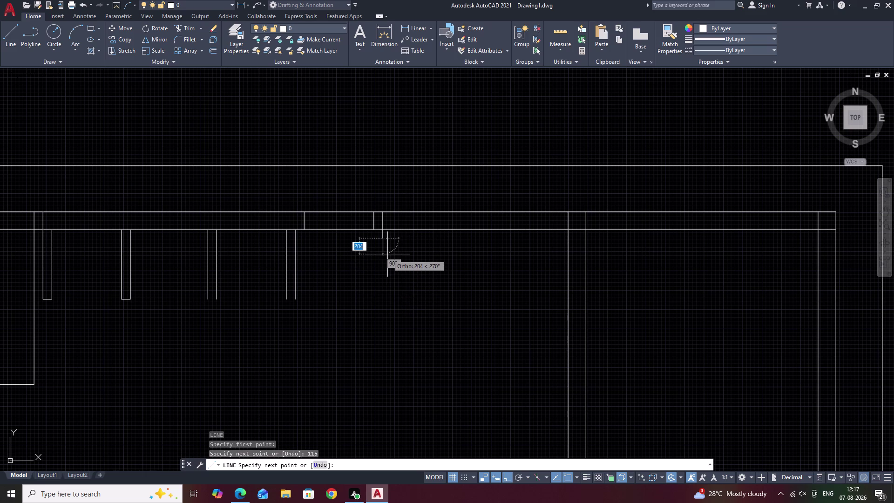
key(ctrl+z)
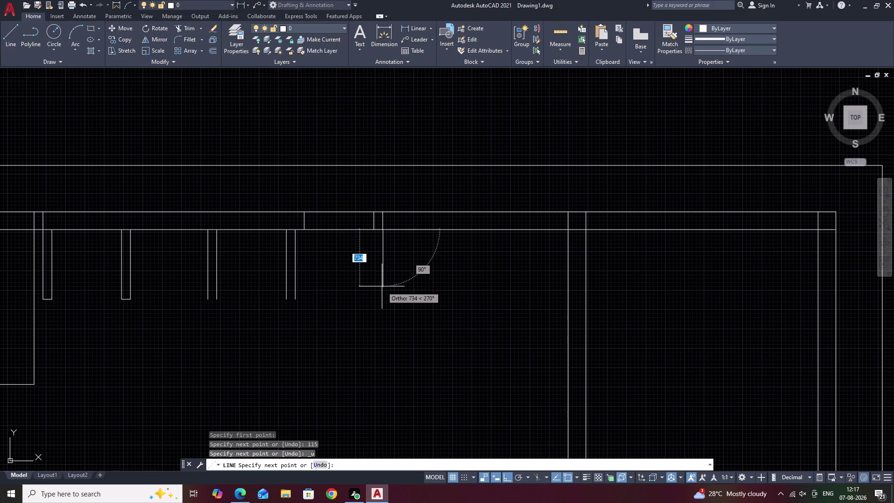
text(900)
key(space)
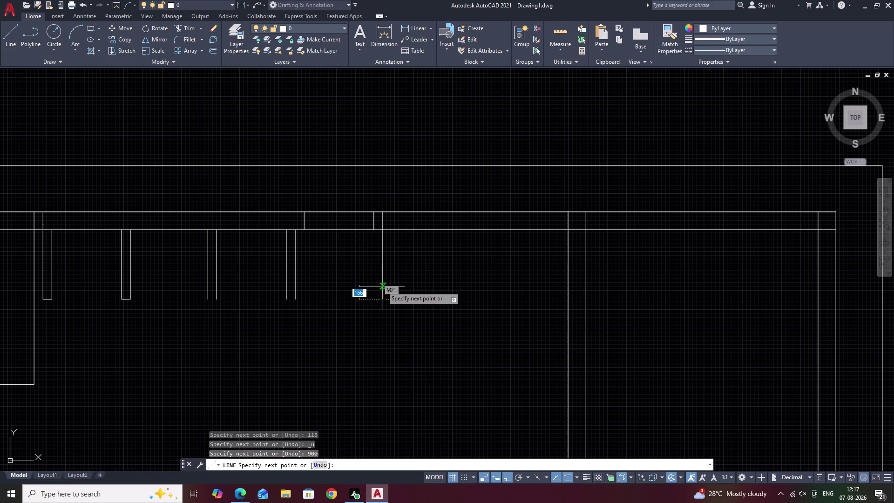
text(115)
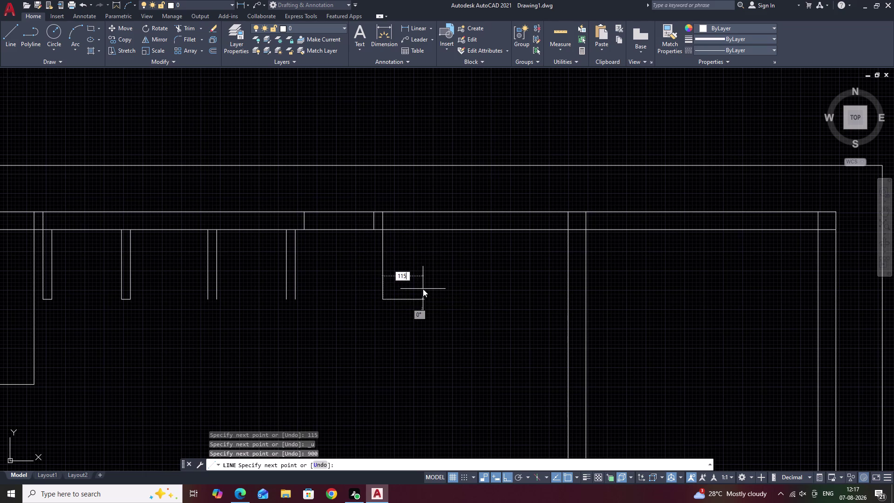
key(space)
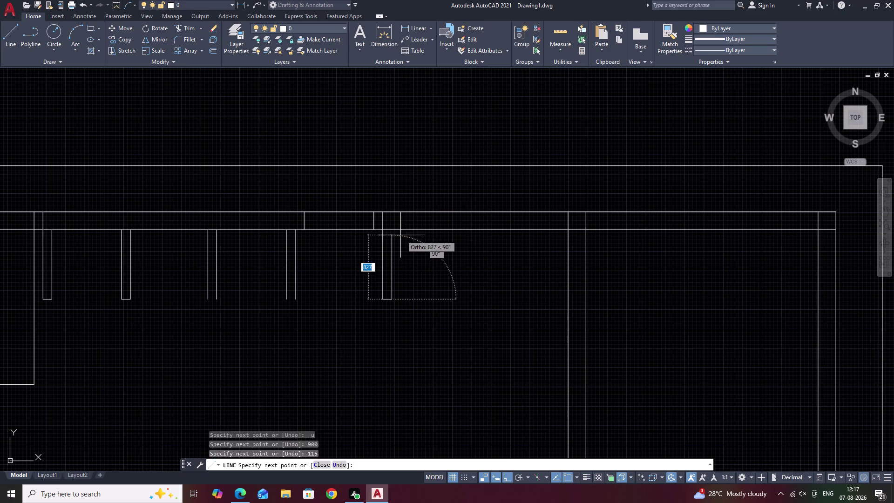
click(395, 230)
key(Escape)
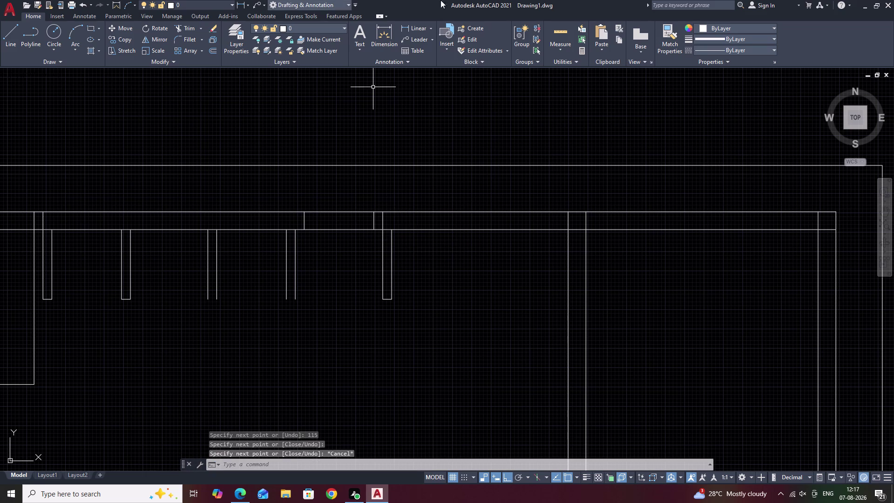
key(Escape)
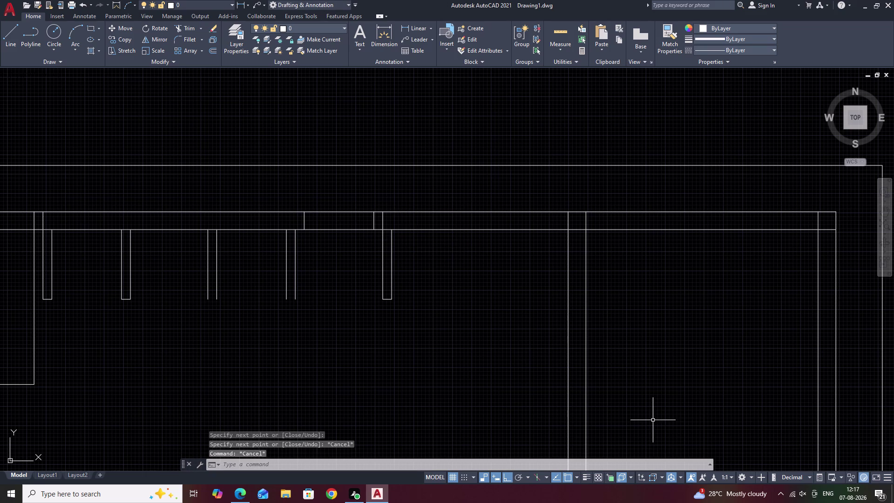
key(o)
key(space)
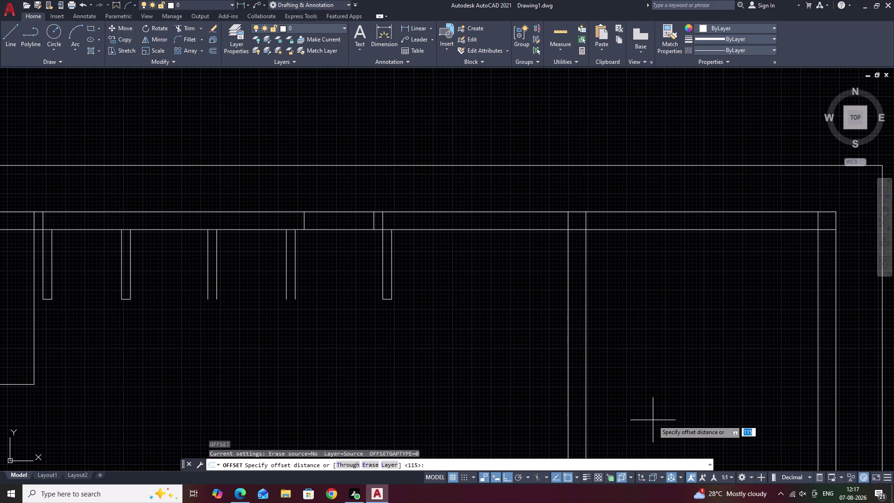
text(900)
key(space)
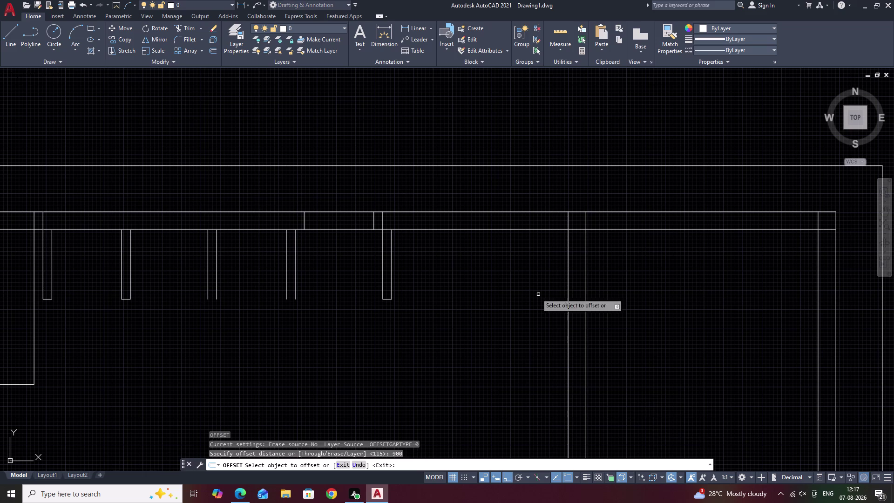
click(391, 268)
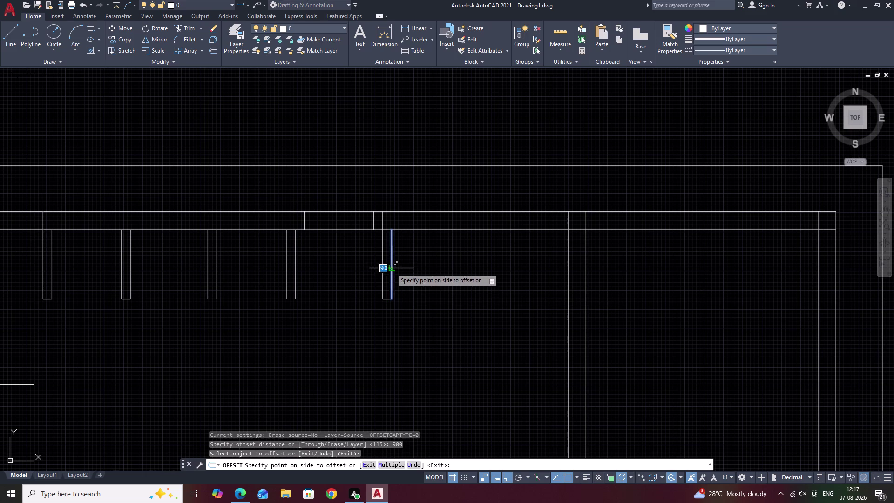
click(466, 273)
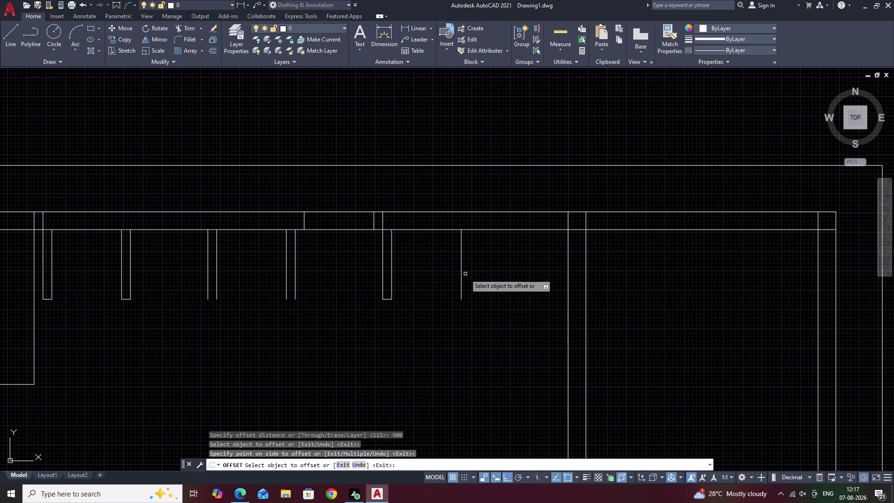
text(O)
key(space)
text(115)
key(space)
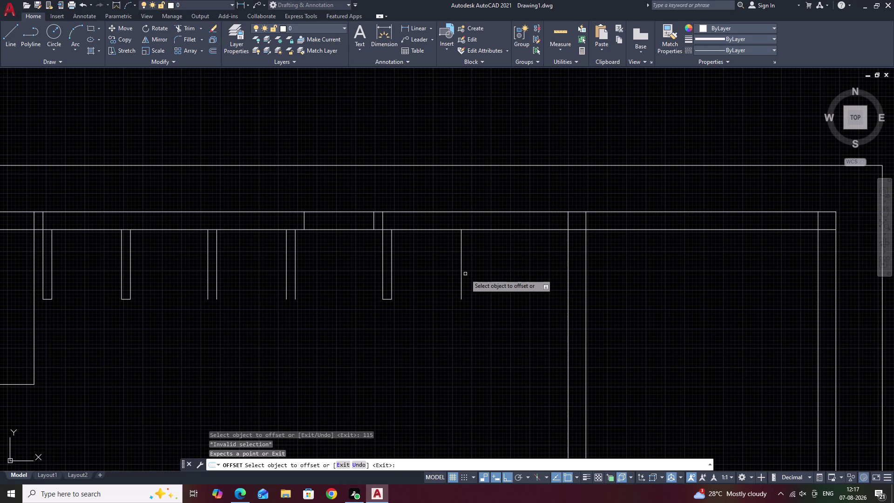
click(462, 251)
click(526, 257)
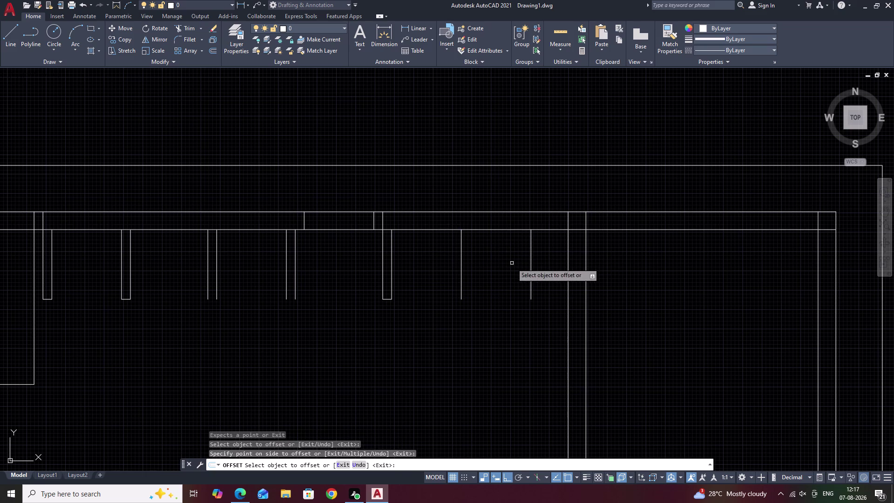
key(Escape)
key(ctrl+z)
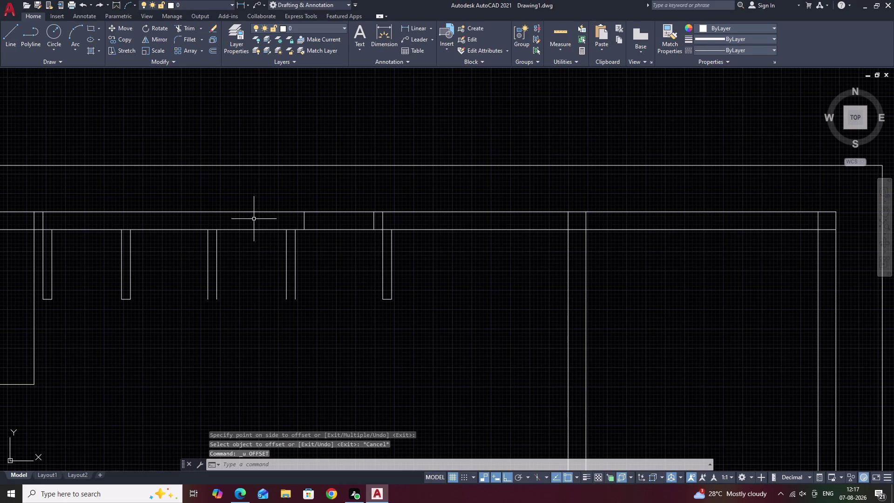
key(space)
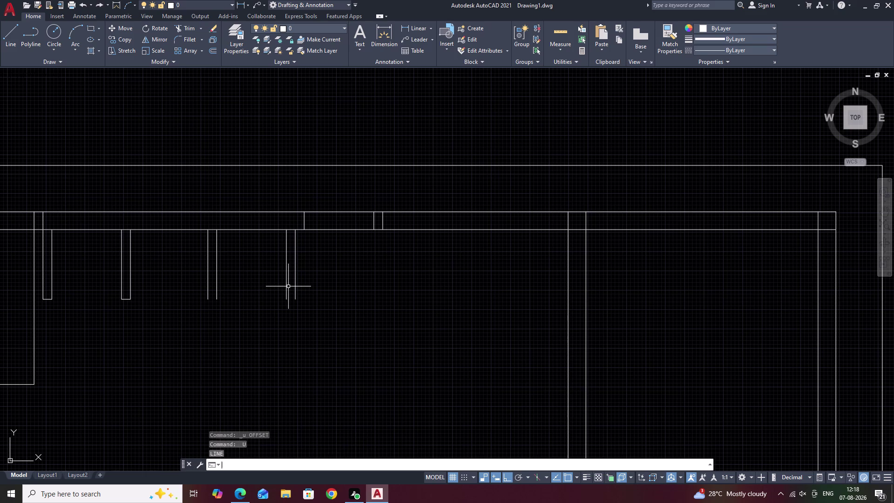
text(O)
key(space)
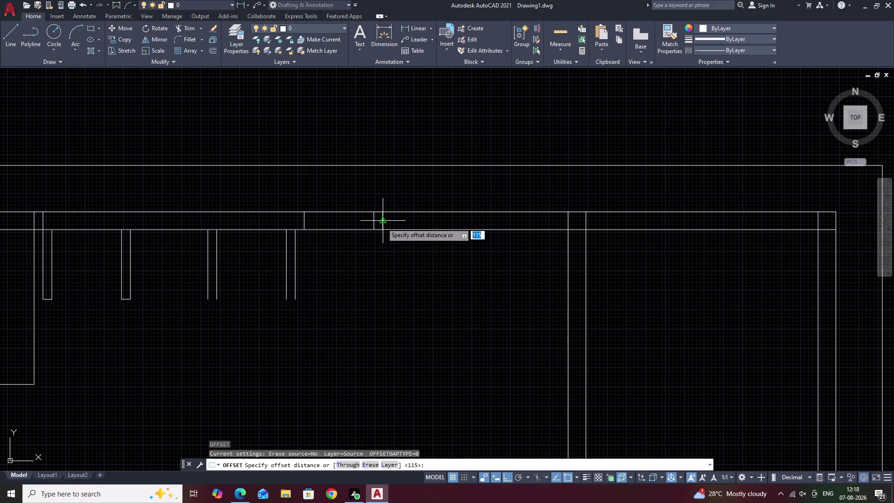
text(L)
key(space)
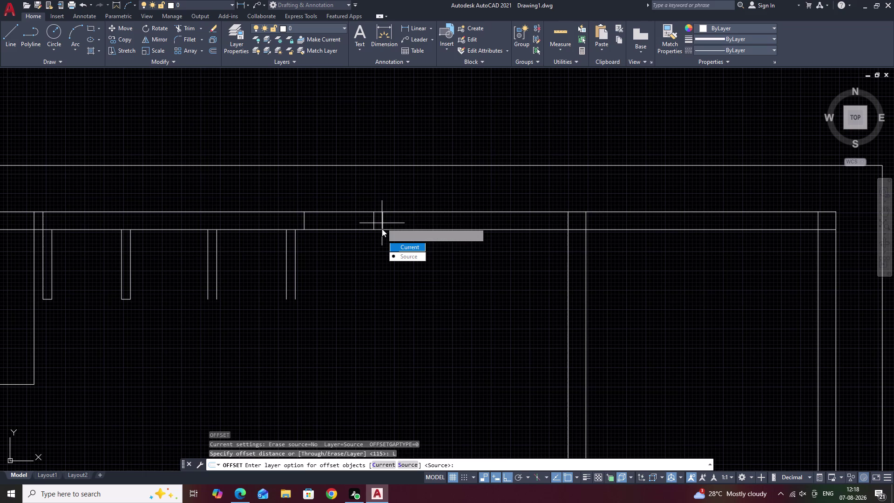
key(Escape)
key(Escape)
text(L)
key(space)
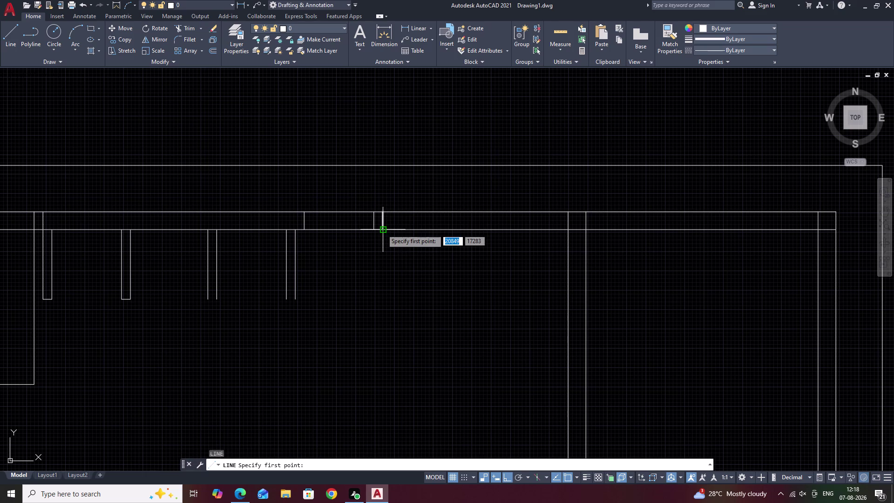
click(382, 229)
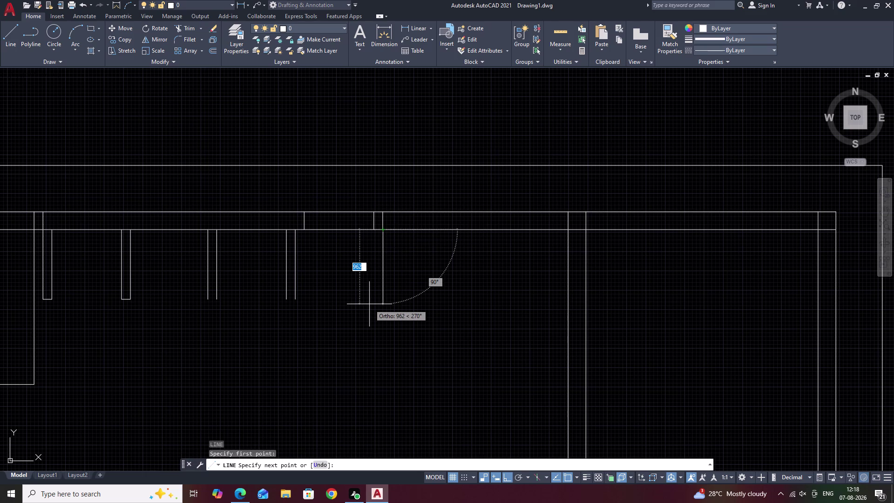
key(9)
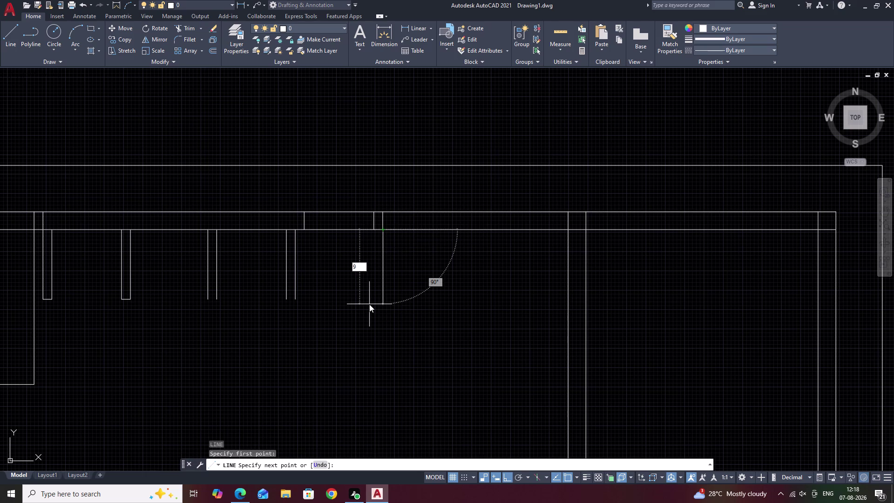
text(00)
key(space)
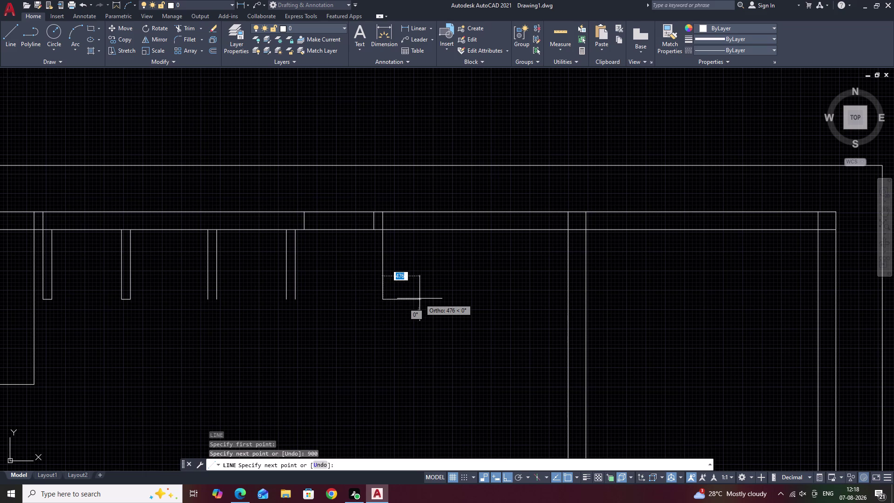
text(115)
key(space)
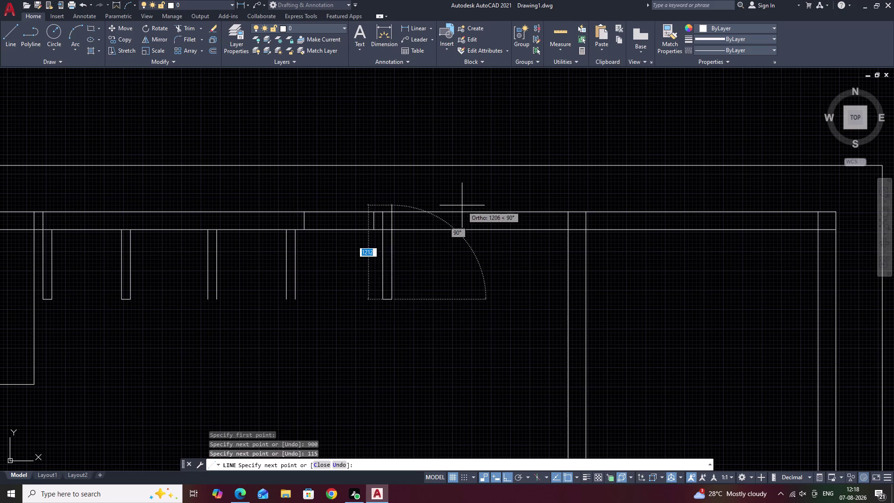
click(389, 228)
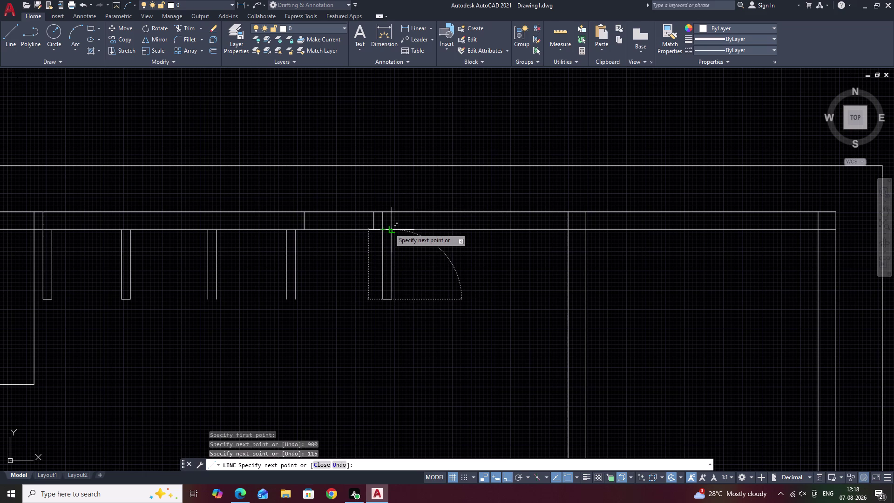
key(Escape)
key(o)
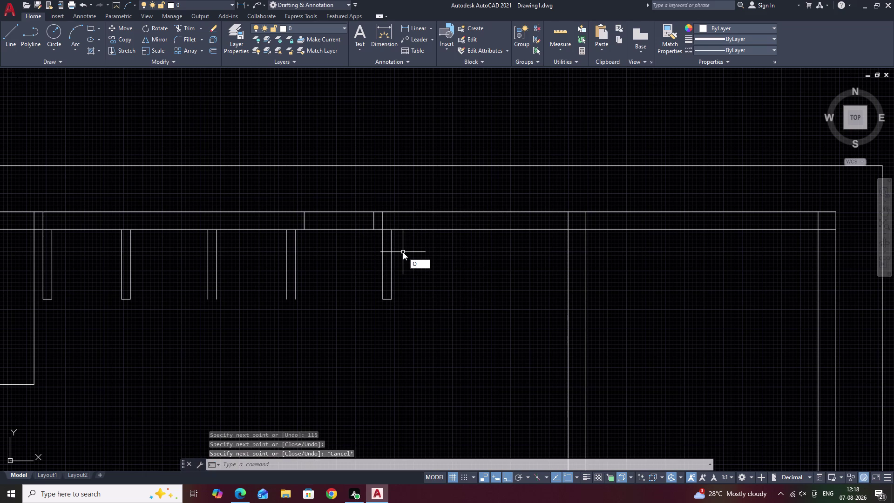
key(space)
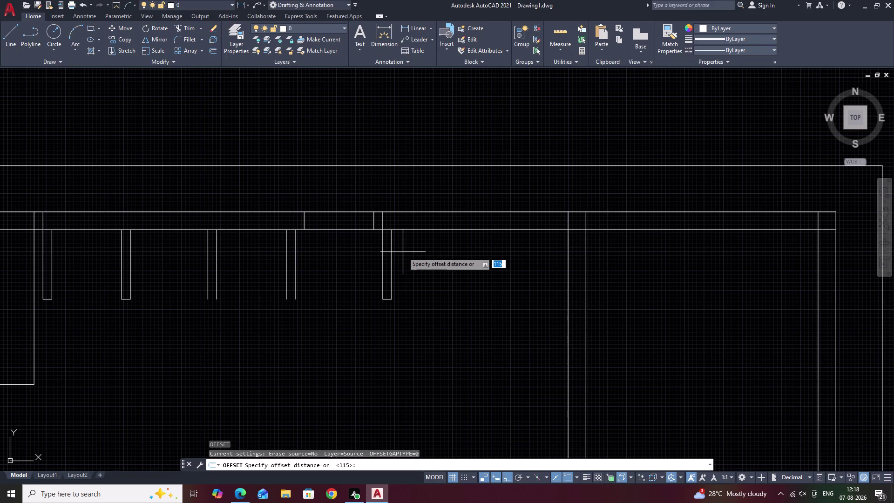
Offset the last pier line 900 to the right.
text(900)
key(space)
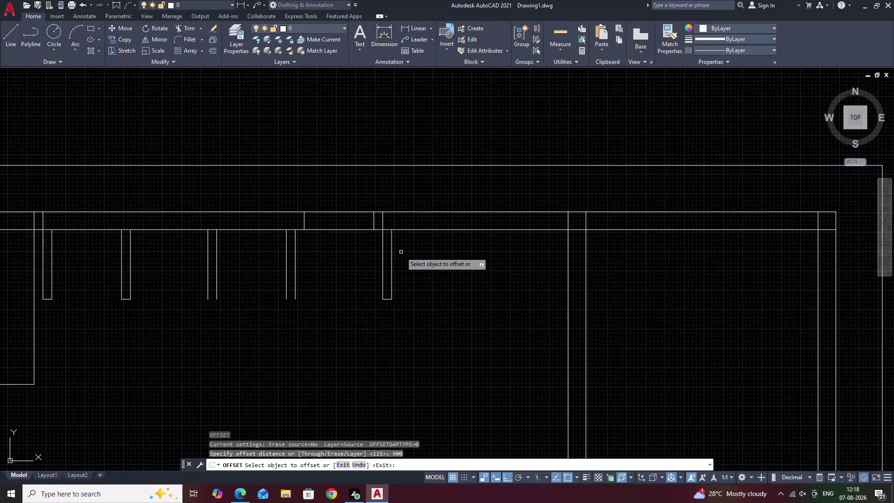
click(392, 258)
click(449, 256)
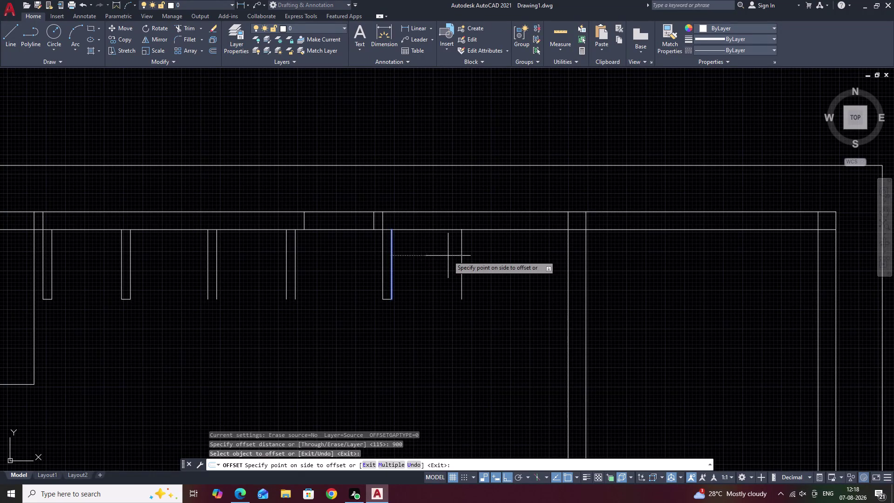
key(space)
Offset a pier line 115 to its right.
key(space)
text(115)
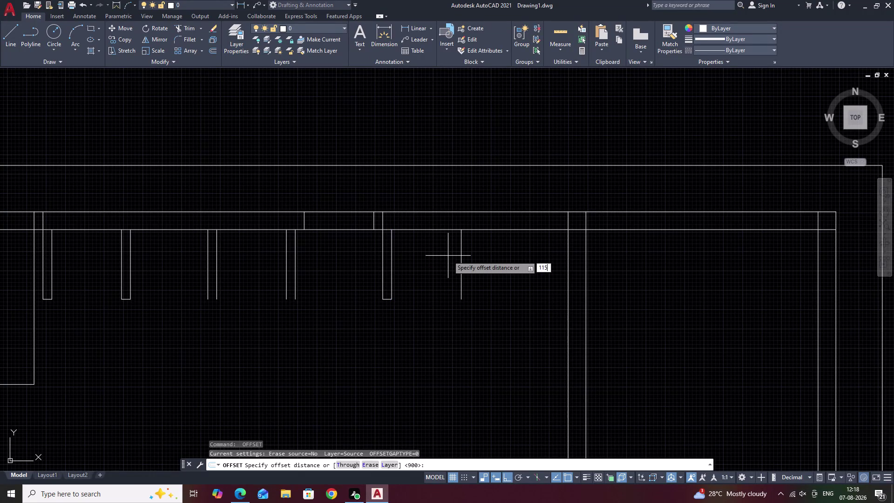
key(space)
click(461, 267)
click(492, 264)
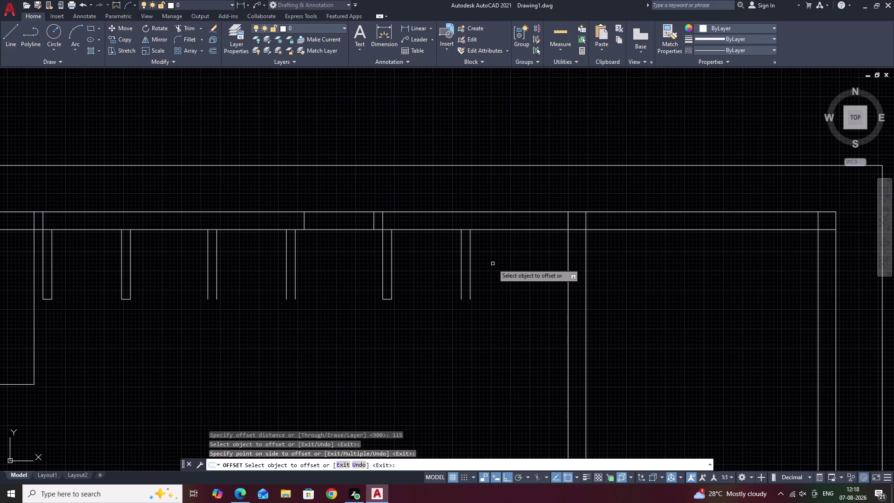
key(space)
Offset the newest line another 115 to the right.
key(space)
text(115)
key(space)
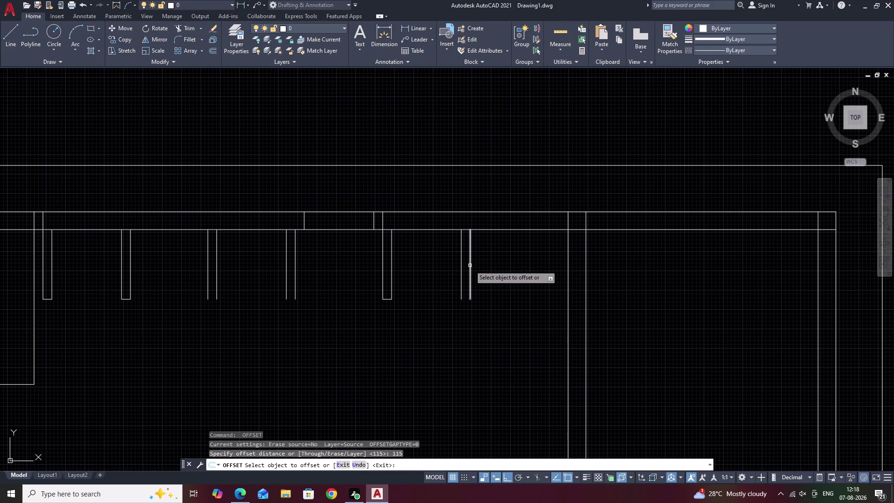
click(470, 265)
click(513, 262)
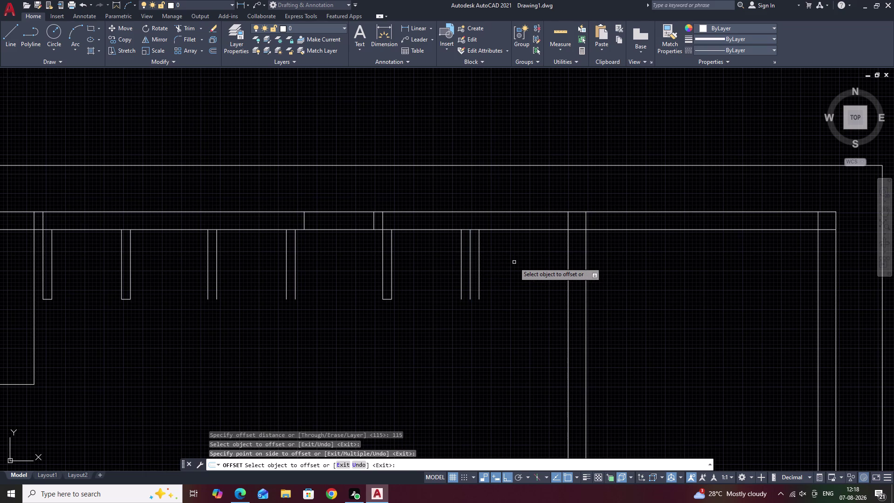
Exit OFFSET and start the EXTEND command with EX.
text(EX)
key(space)
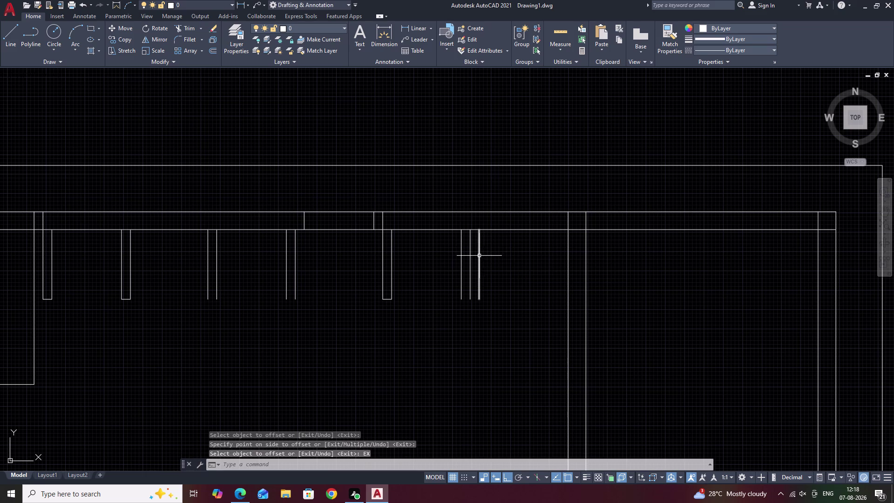
key(Escape)
key(Escape)
text(EX)
key(space)
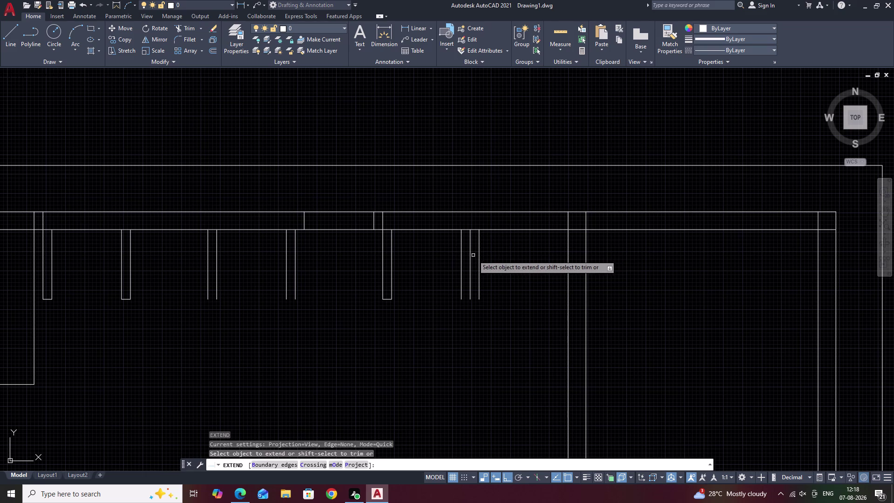
click(479, 251)
key(Escape)
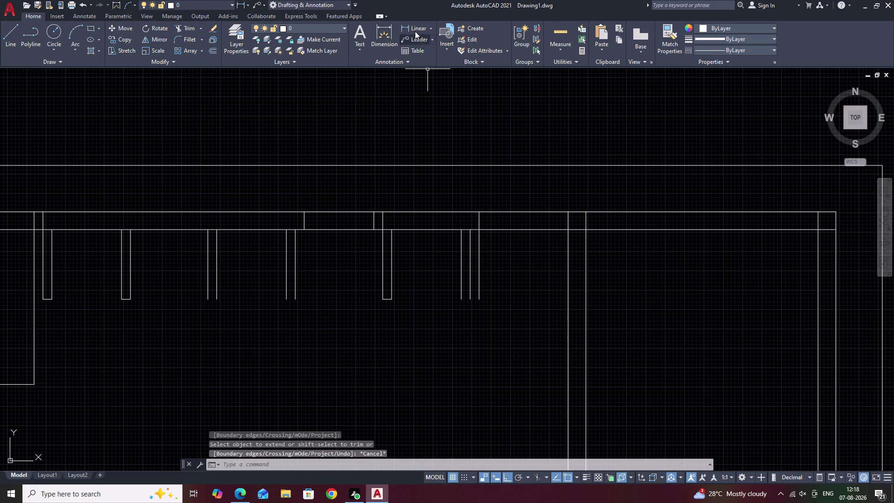
click(414, 29)
scroll(up, 3)
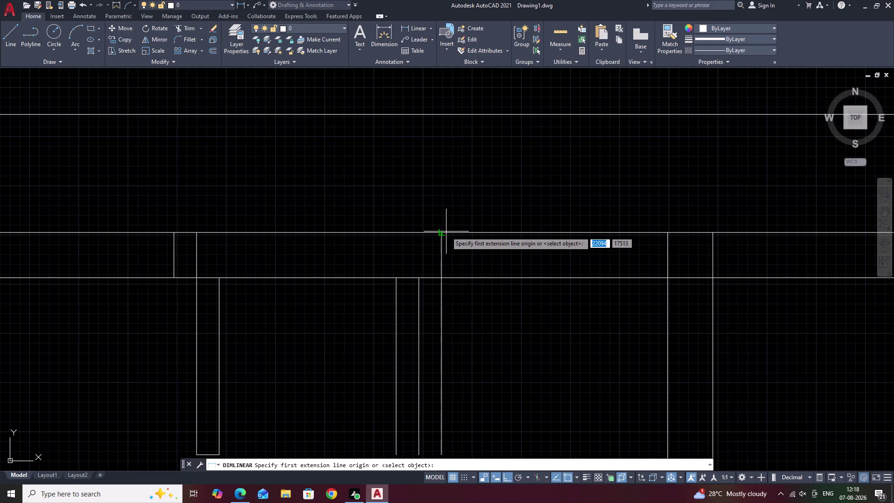
click(440, 232)
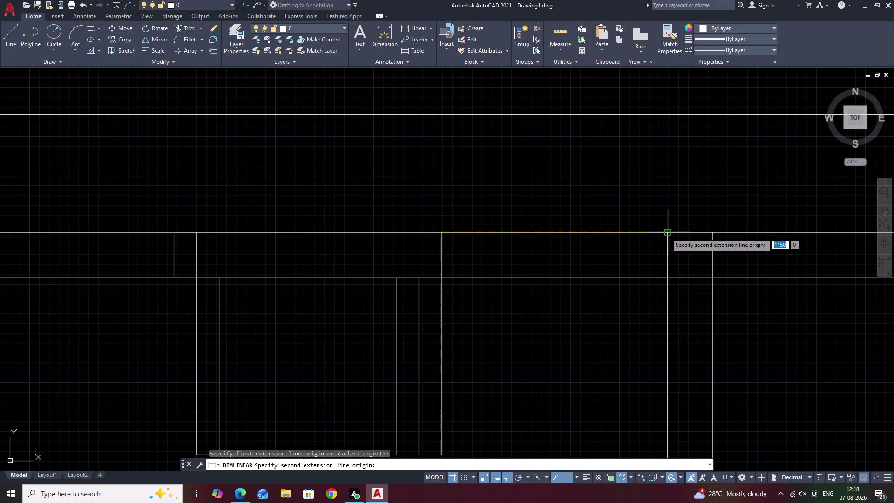
click(669, 233)
click(621, 196)
scroll(up, 3)
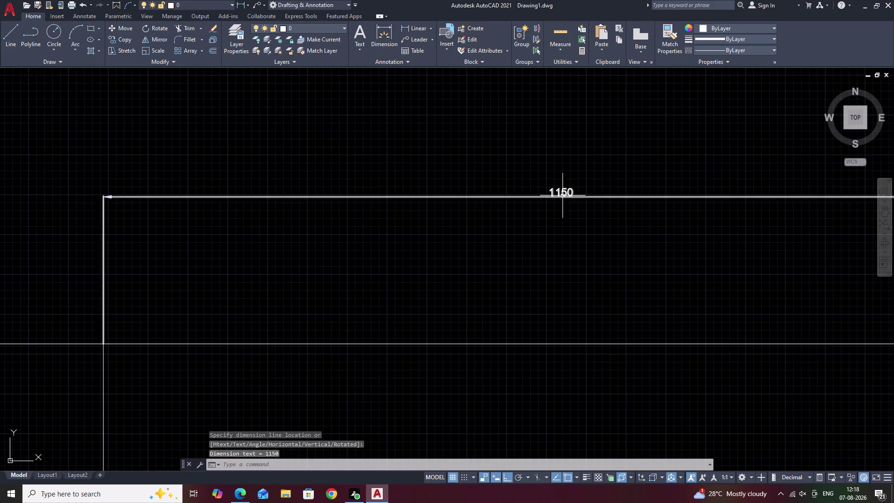
key(Escape)
click(586, 196)
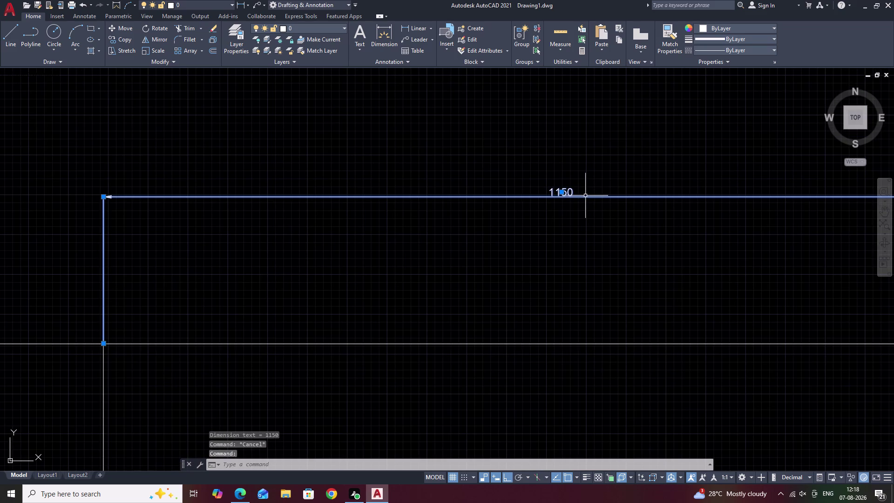
text(E)
key(space)
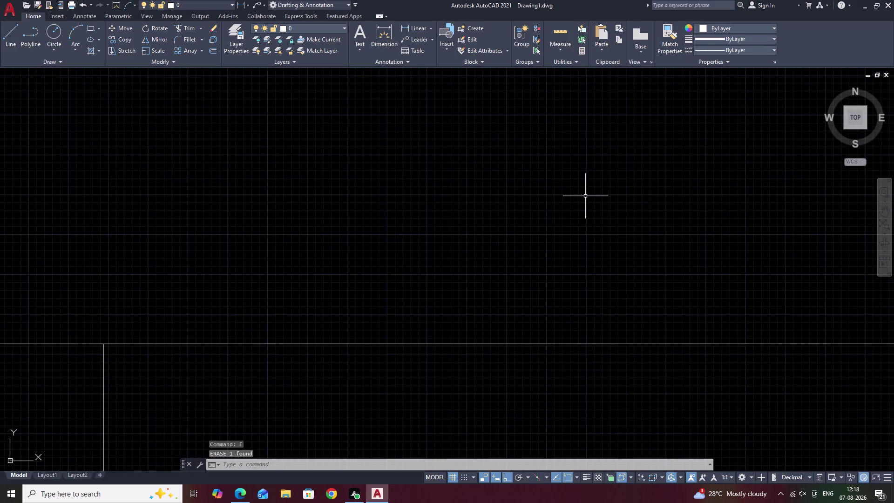
scroll(down, 3)
Offset the interior wall line 900 to the left.
middle_drag(806, 268, 719, 250)
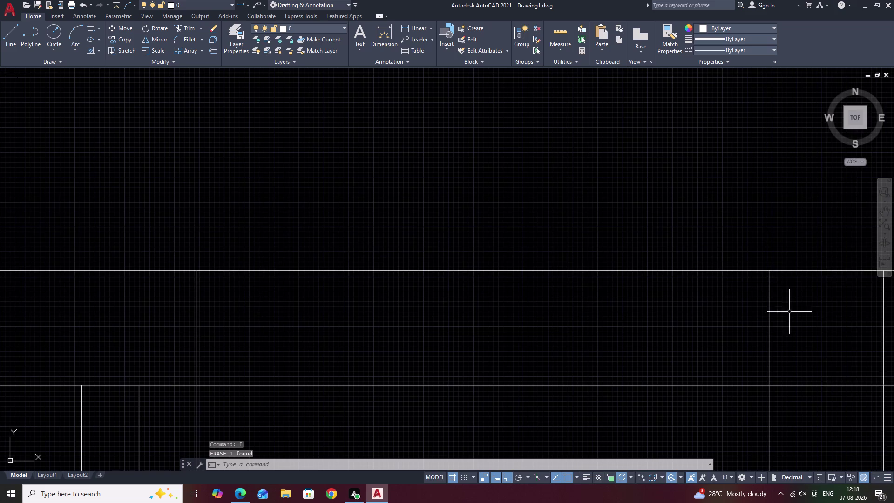
middle_drag(787, 314, 769, 253)
middle_drag(768, 284, 756, 239)
scroll(up, 3)
scroll(down, 3)
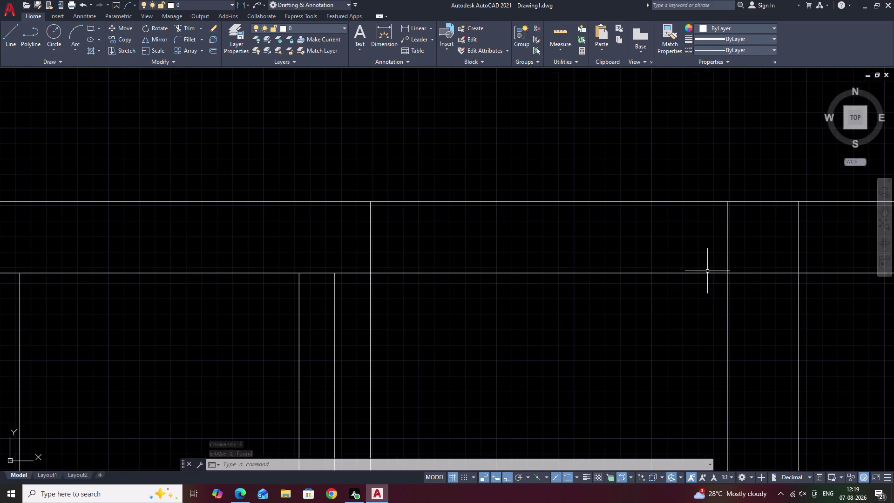
text(O)
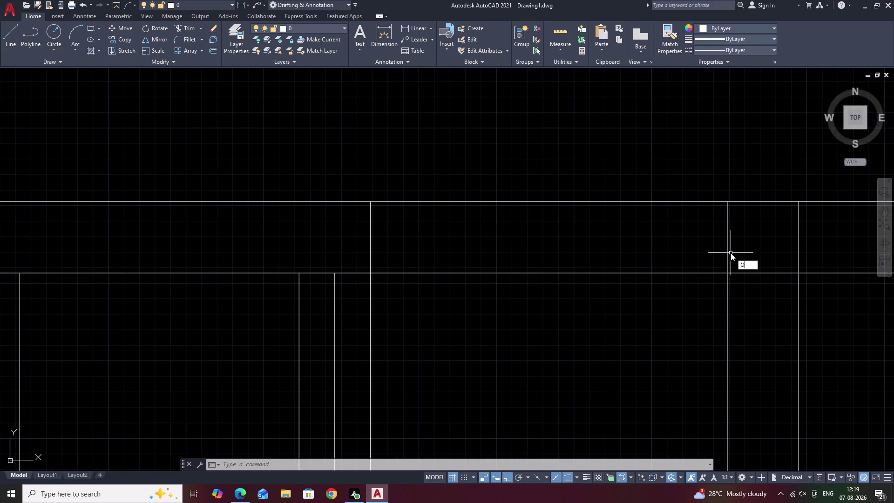
key(space)
text(900)
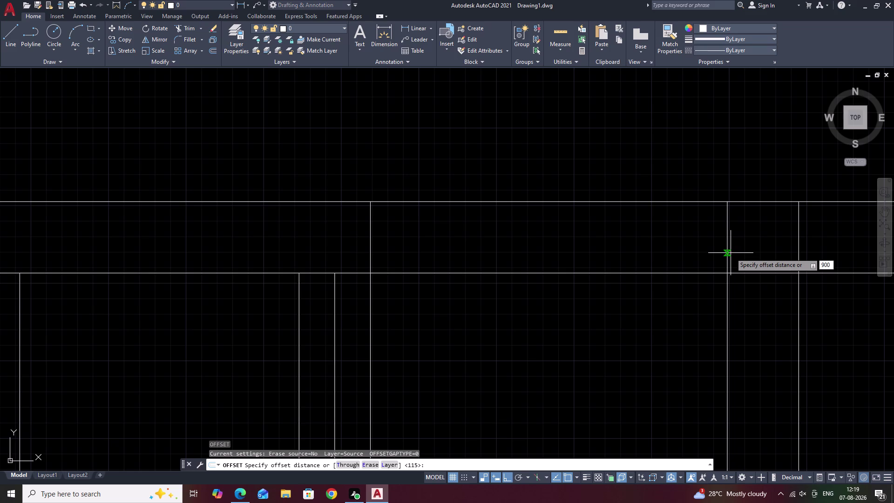
key(space)
click(729, 247)
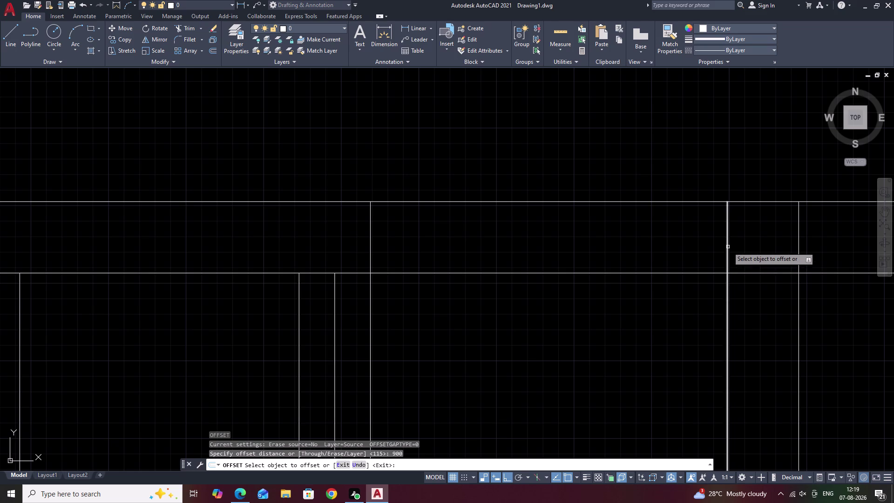
double_click(552, 255)
scroll(down, 3)
middle_drag(503, 332, 530, 252)
key(Escape)
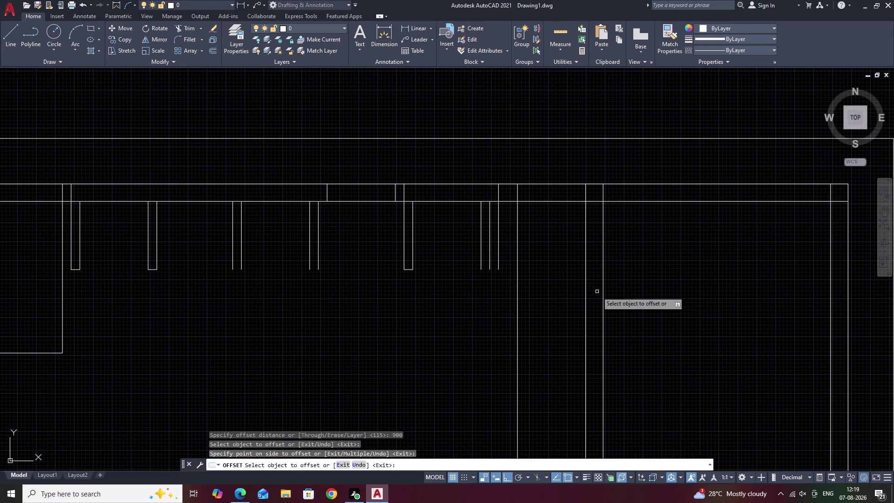
Pick two points to measure a distance near the piers, then cancel.
middle_drag(512, 237, 507, 267)
scroll(up, 3)
key(space)
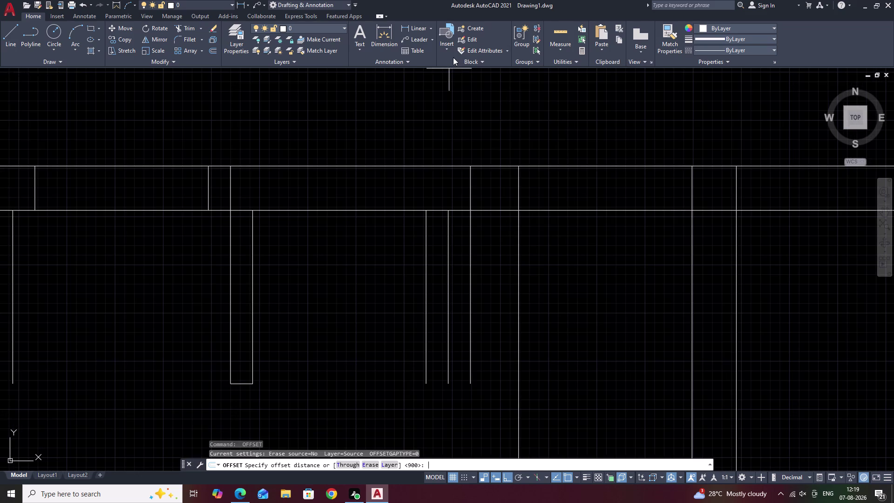
click(410, 27)
click(472, 165)
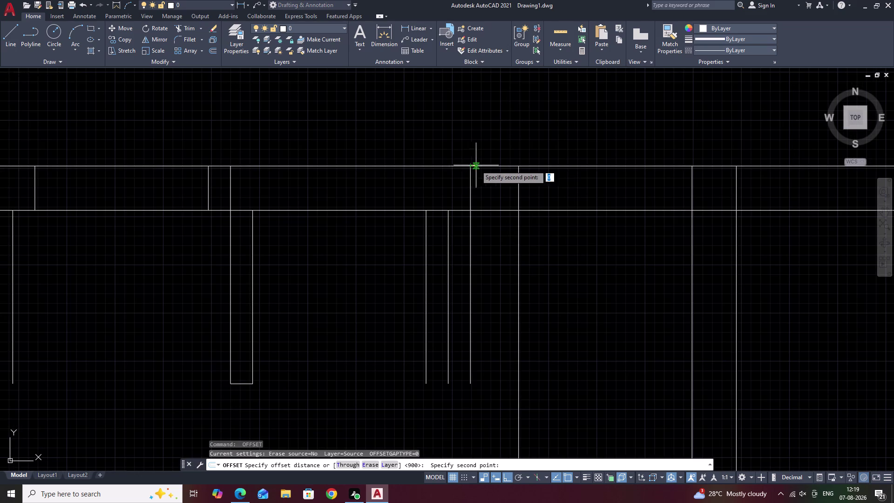
click(521, 166)
key(Escape)
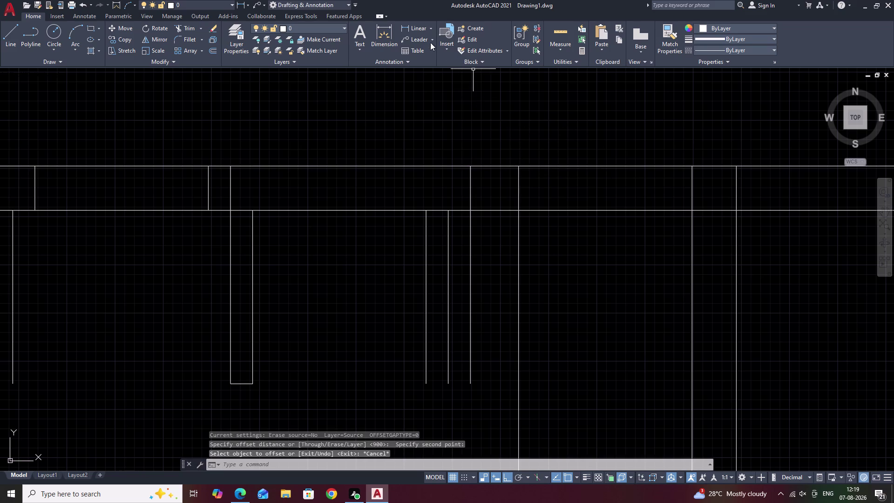
Place a trial 250 linear dimension and erase it.
click(409, 31)
scroll(up, 3)
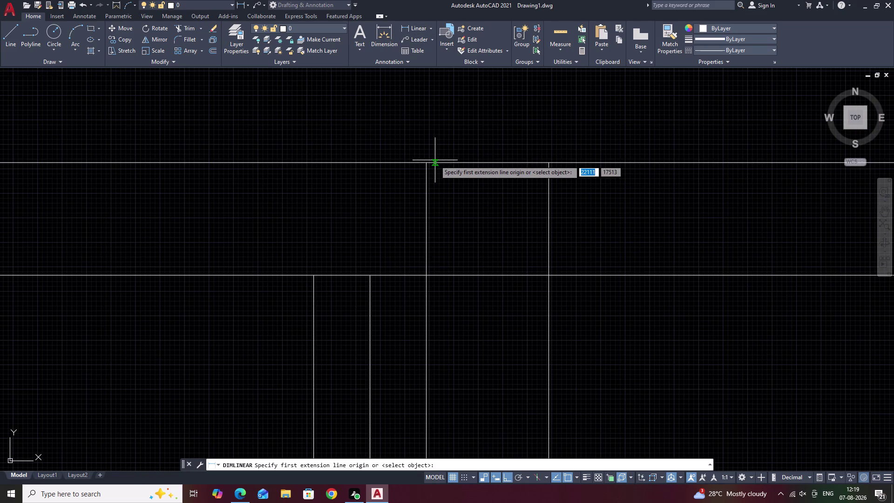
click(425, 162)
click(548, 164)
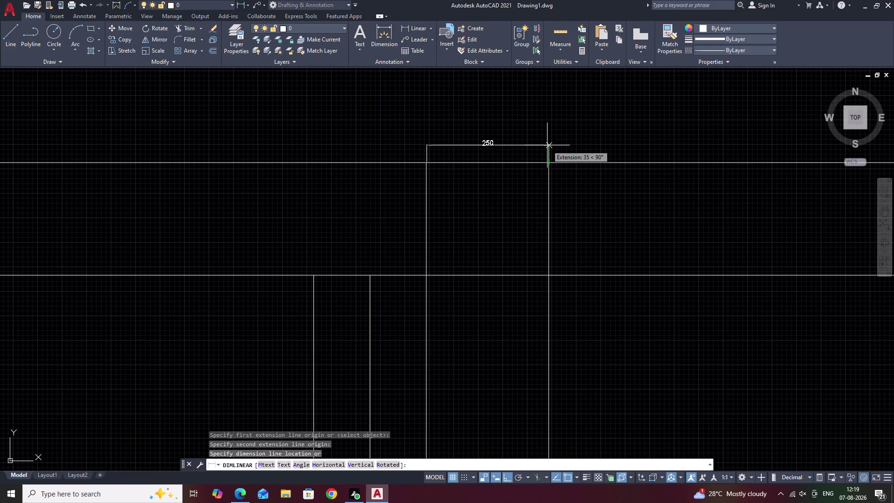
click(547, 145)
drag(560, 139, 440, 143)
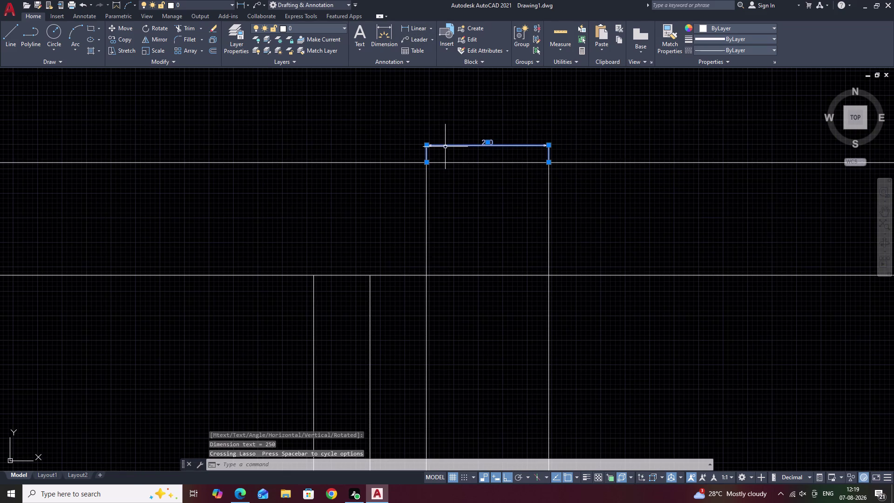
text(E)
key(space)
Erase the rightmost of the three close pier lines.
scroll(down, 3)
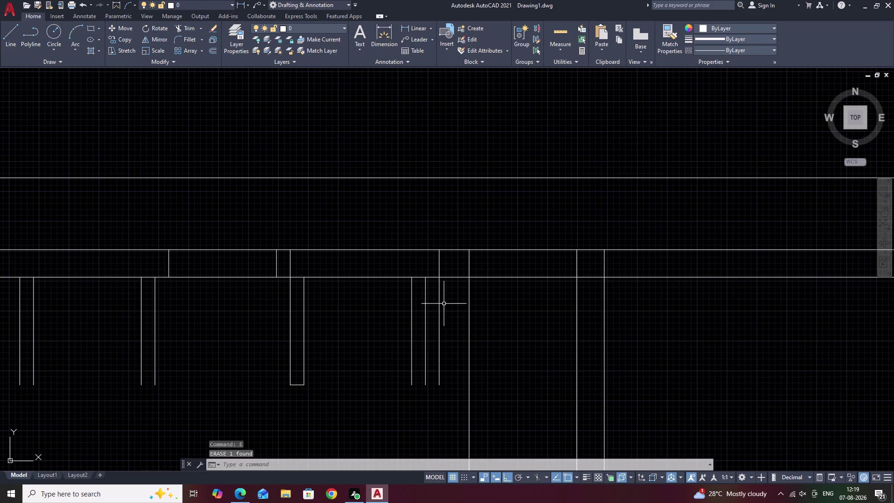
click(437, 317)
click(439, 316)
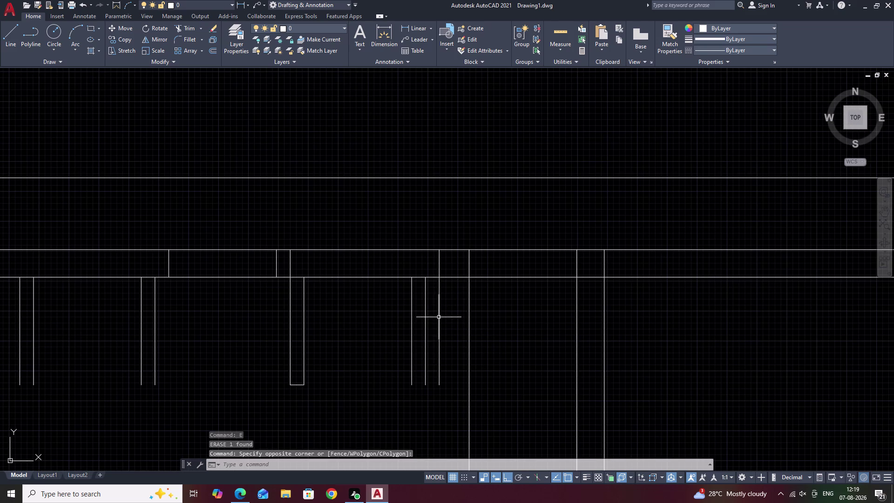
click(439, 312)
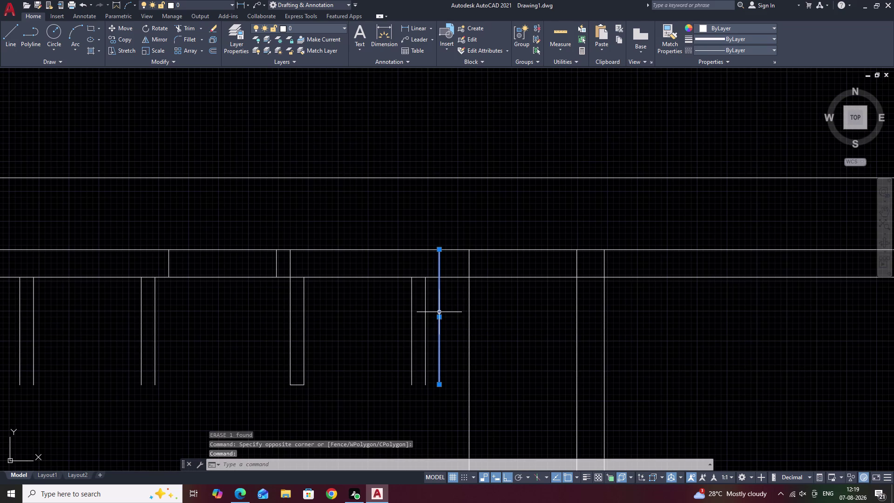
text(E)
key(space)
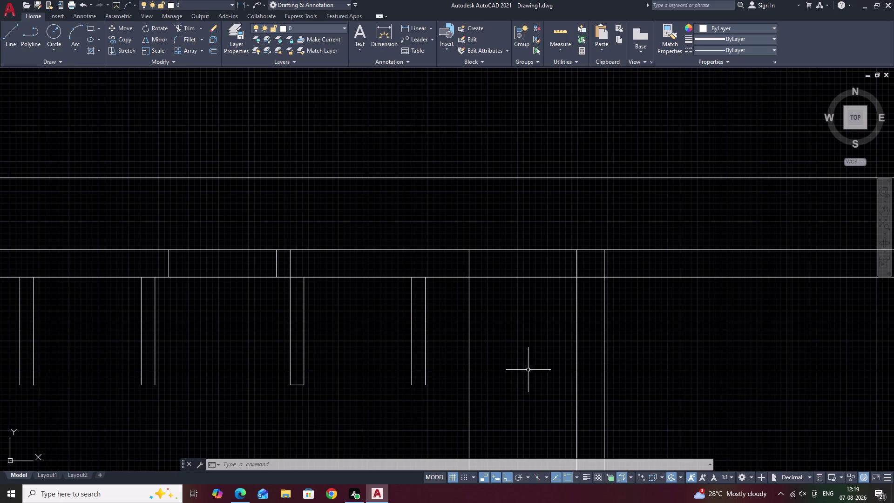
Pan to the left part of the top wall and inspect the short in-wall line.
scroll(down, 3)
middle_drag(290, 326, 448, 344)
scroll(up, 3)
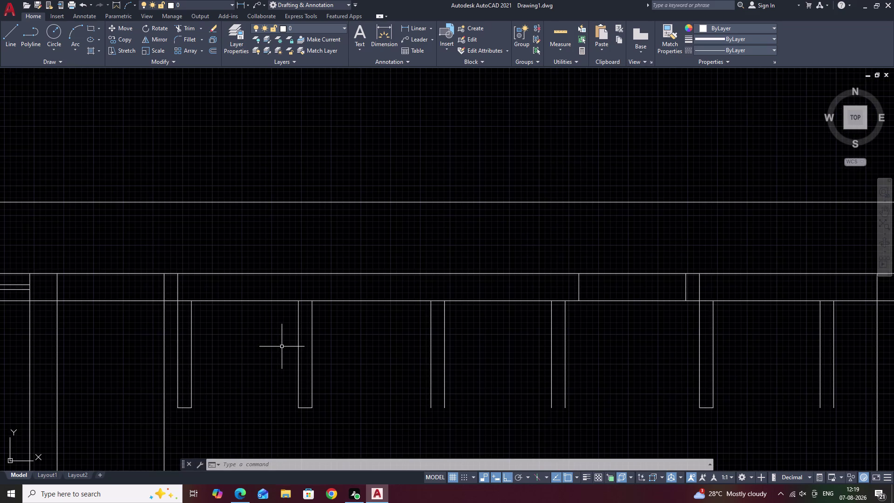
middle_drag(164, 308, 276, 319)
click(288, 303)
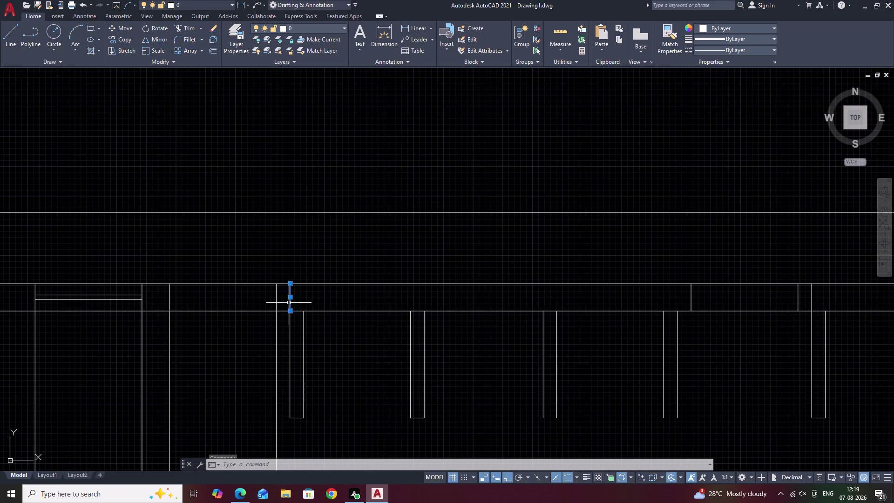
click(289, 349)
key(Escape)
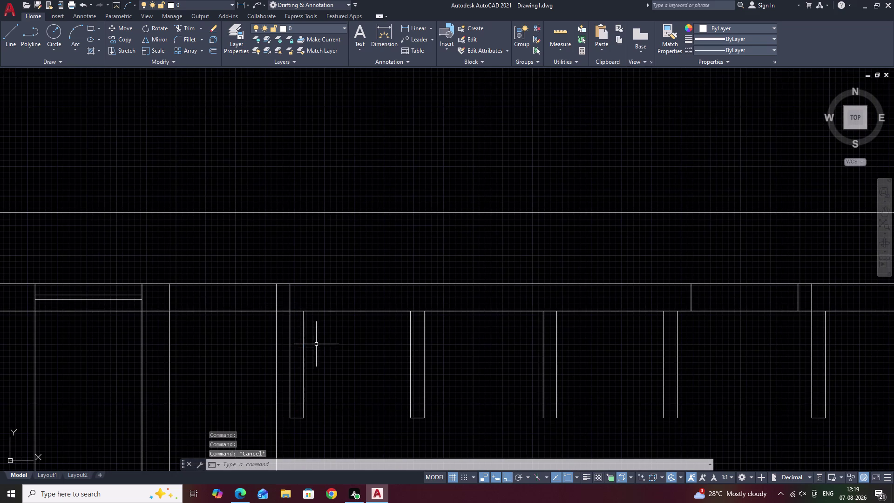
scroll(up, 3)
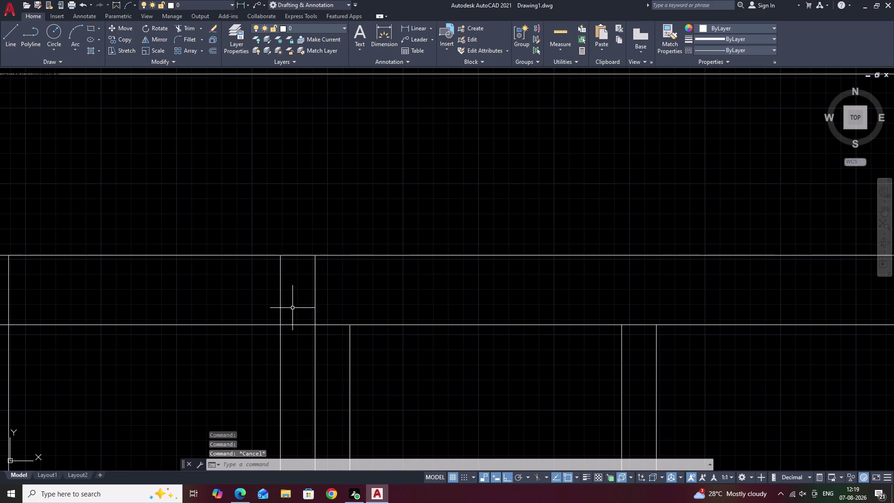
Offset the pier edge line 125 to the right.
text(O)
key(space)
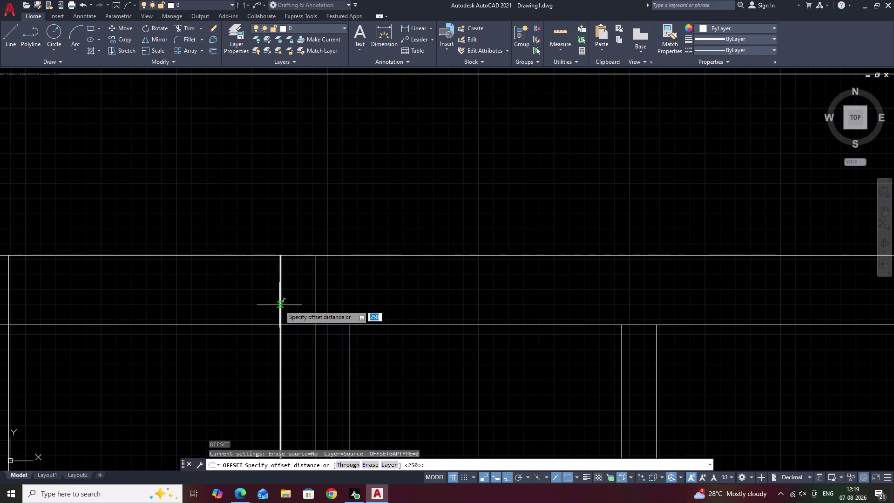
text(125)
key(space)
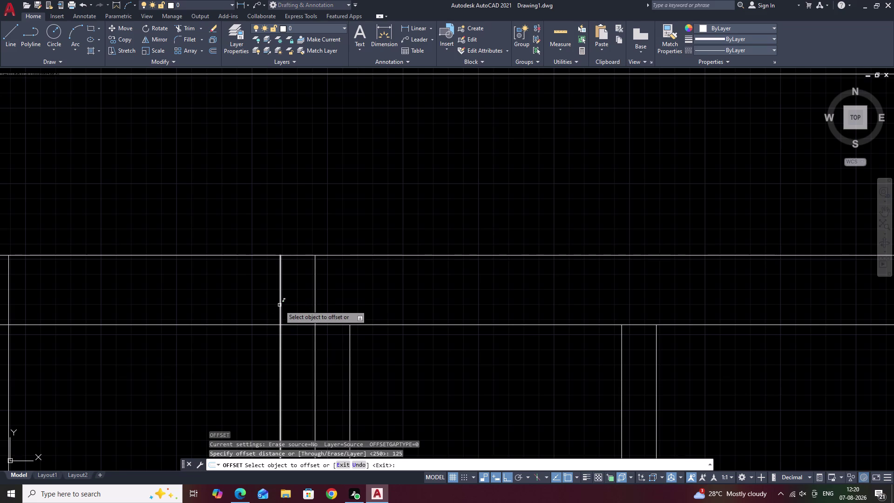
click(281, 294)
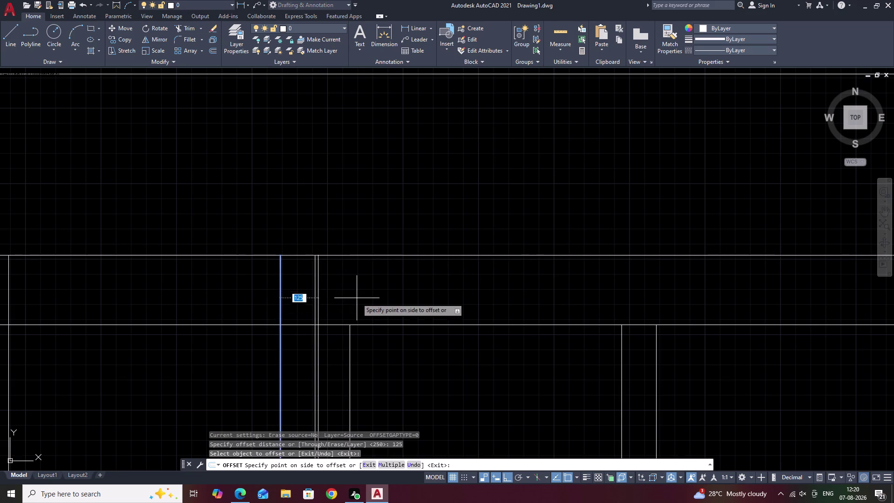
click(357, 299)
key(Escape)
Erase the old short line beside the new pier edge.
click(314, 293)
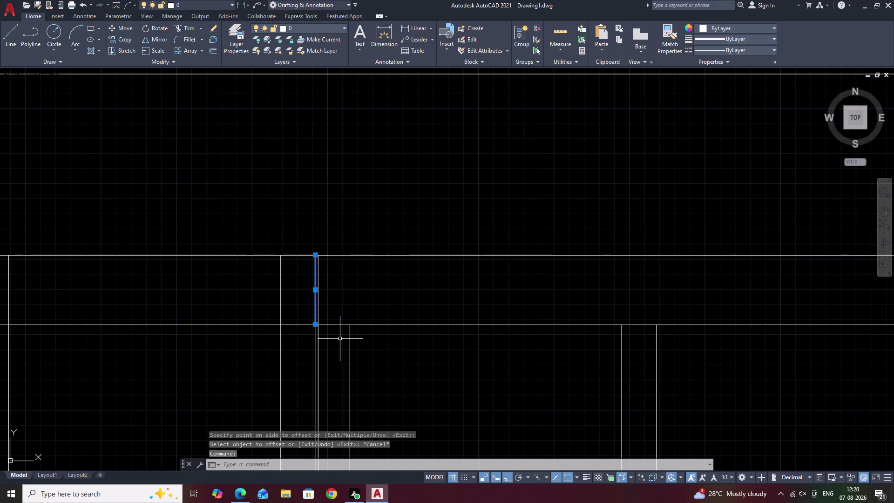
key(e)
key(space)
click(315, 345)
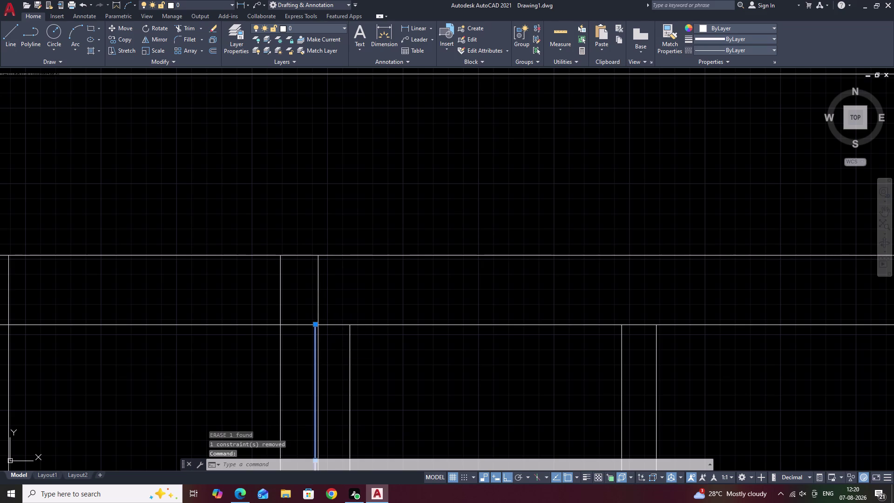
key(Escape)
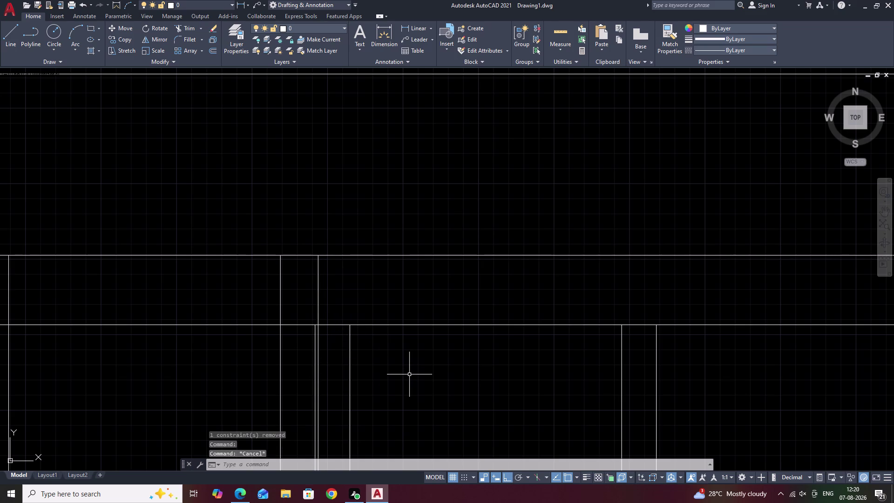
scroll(up, 3)
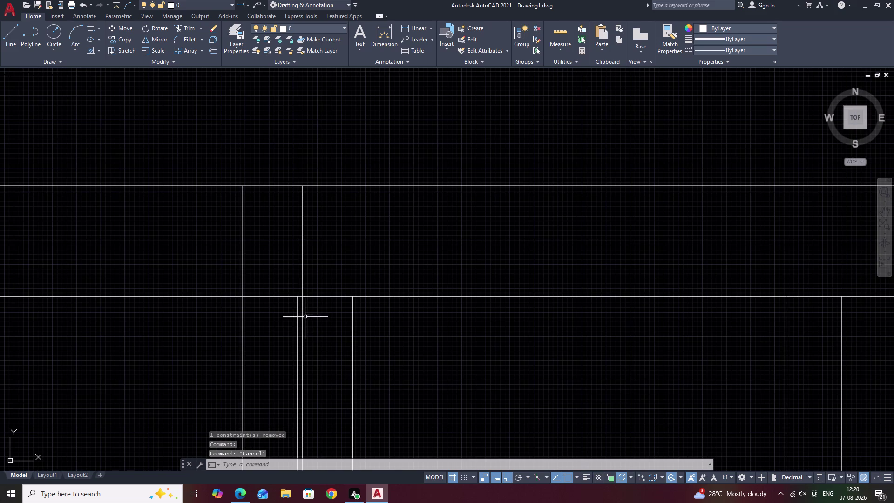
Start moving the line next to the pier edge, then cancel the move.
click(299, 313)
text(M)
key(space)
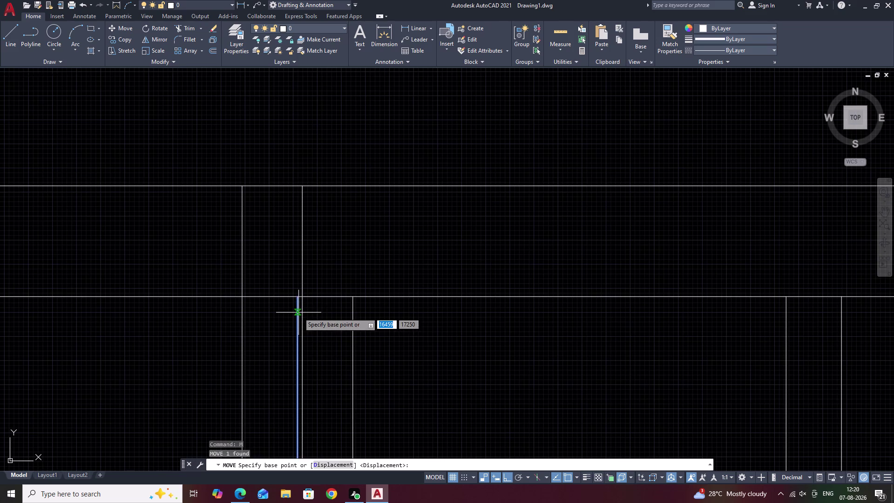
click(297, 300)
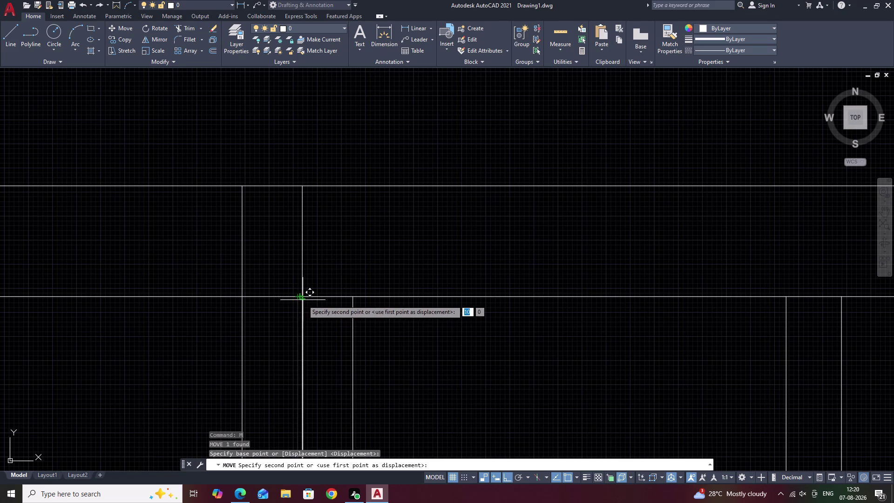
click(303, 300)
scroll(down, 3)
middle_drag(393, 358, 406, 209)
scroll(down, 3)
middle_drag(426, 275, 361, 287)
key(Escape)
Undo four times to restore the erased short in-wall line.
scroll(down, 3)
middle_drag(411, 311, 406, 311)
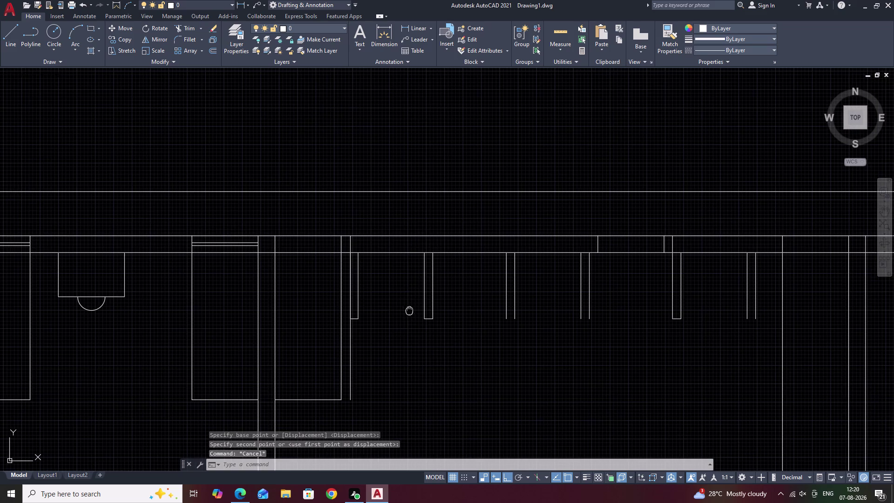
middle_drag(406, 311, 387, 313)
scroll(up, 3)
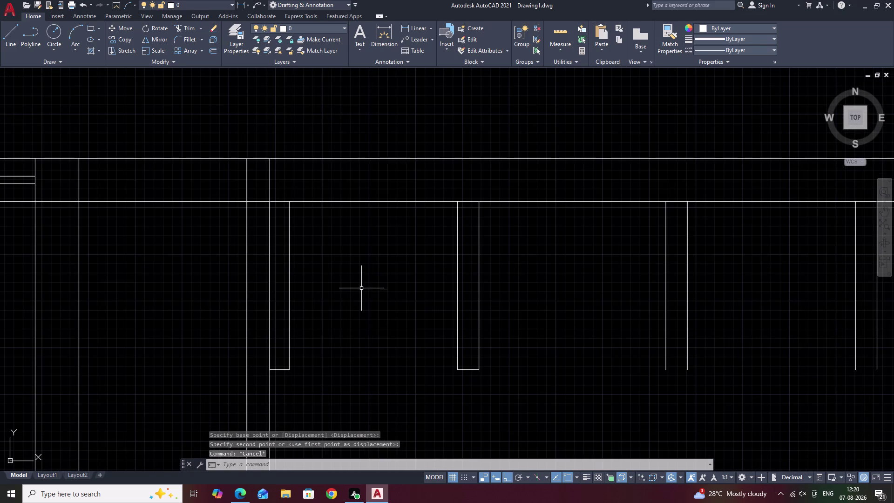
key(ctrl+z)
key(ctrl+z)
key(ctrl+z)
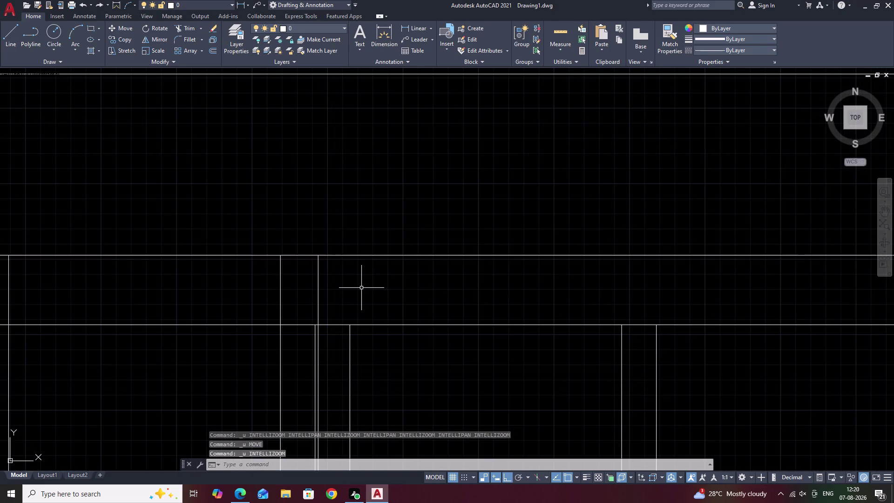
key(ctrl+z)
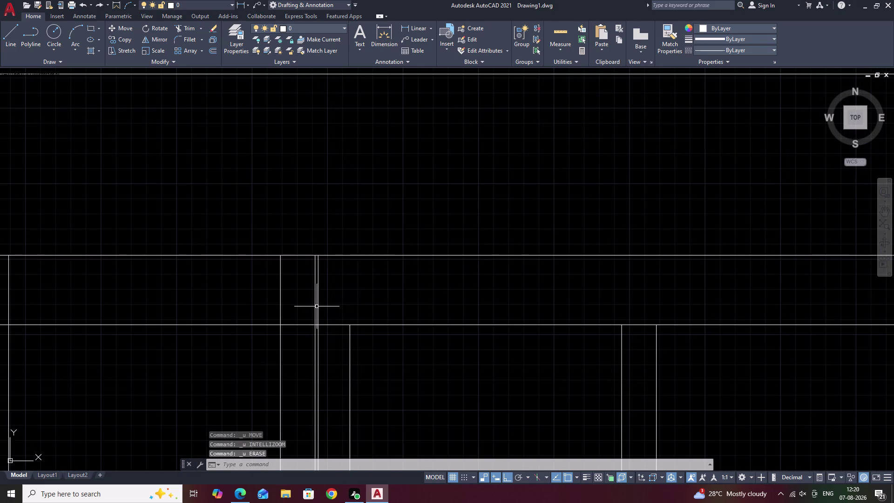
text(TR)
key(space)
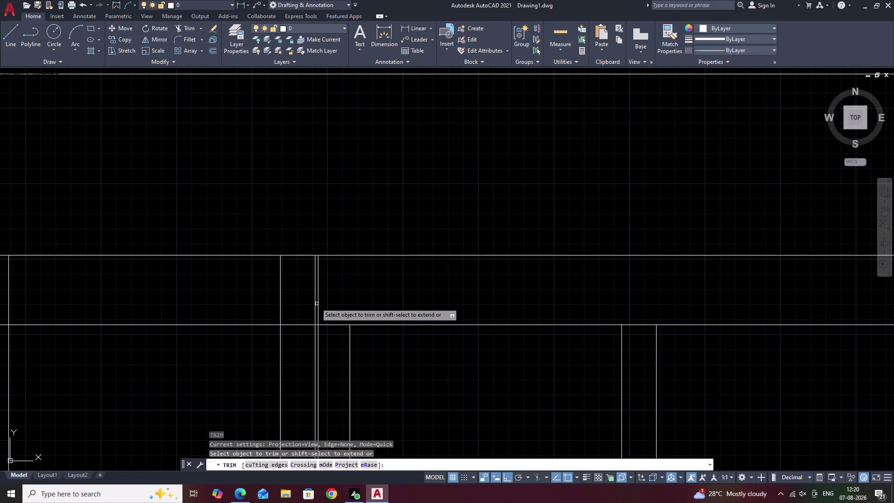
click(316, 300)
key(Escape)
scroll(down, 3)
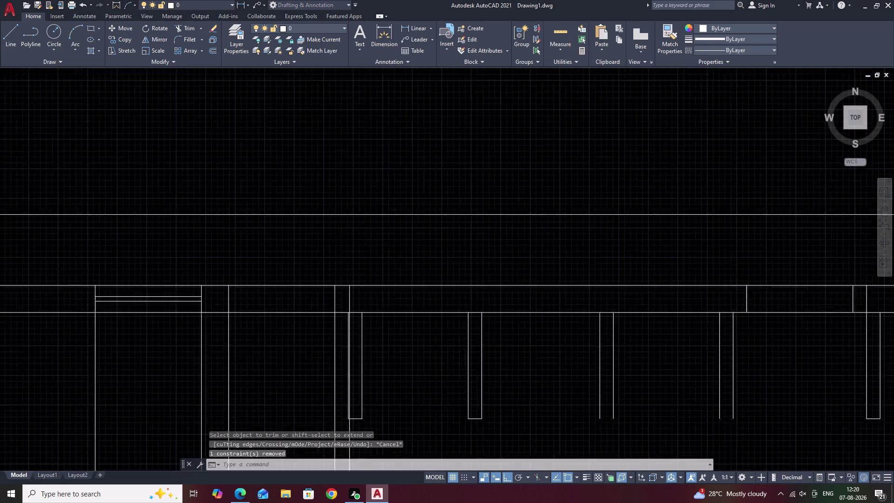
middle_drag(423, 353, 417, 326)
scroll(up, 3)
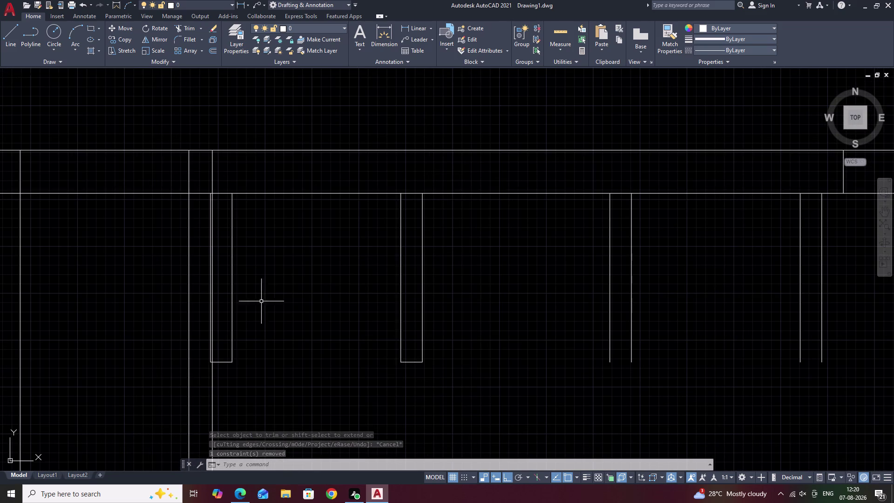
scroll(up, 3)
scroll(down, 3)
scroll(down, 3)
middle_drag(405, 334, 344, 300)
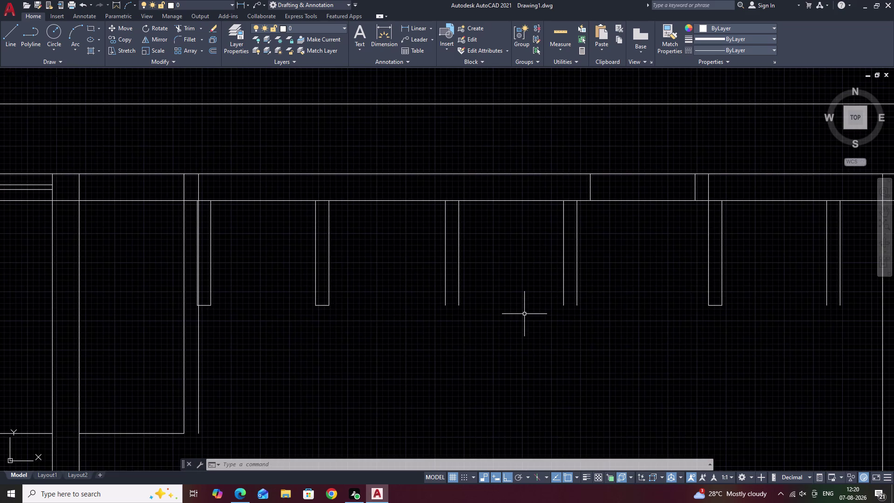
scroll(down, 3)
middle_drag(674, 290, 610, 294)
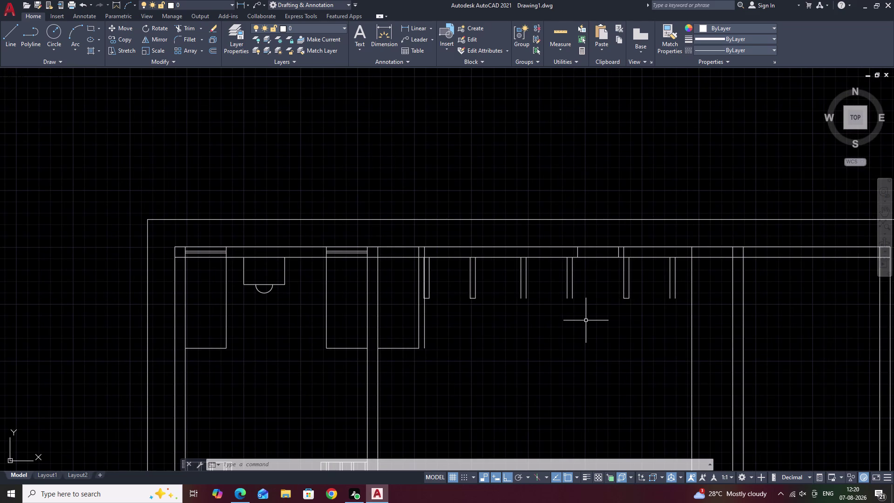
scroll(up, 3)
scroll(up, 3)
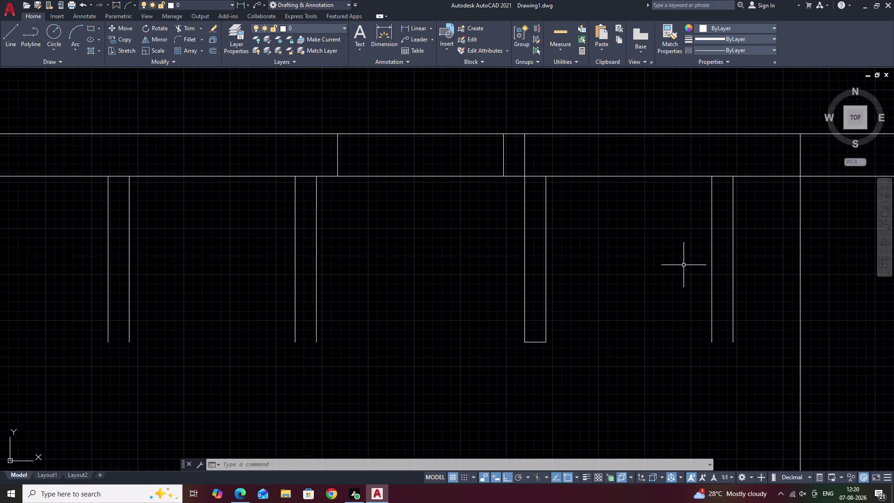
Crossing-select the pier lines and short wall-band lines along the top wall.
middle_drag(715, 274, 582, 298)
drag(639, 267, 211, 345)
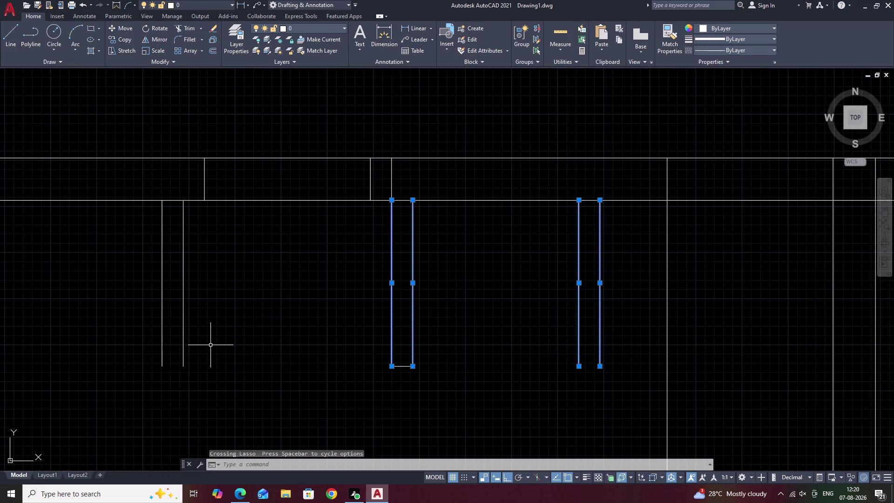
middle_drag(211, 345, 336, 336)
drag(405, 287, 187, 264)
click(186, 264)
middle_drag(314, 286, 383, 304)
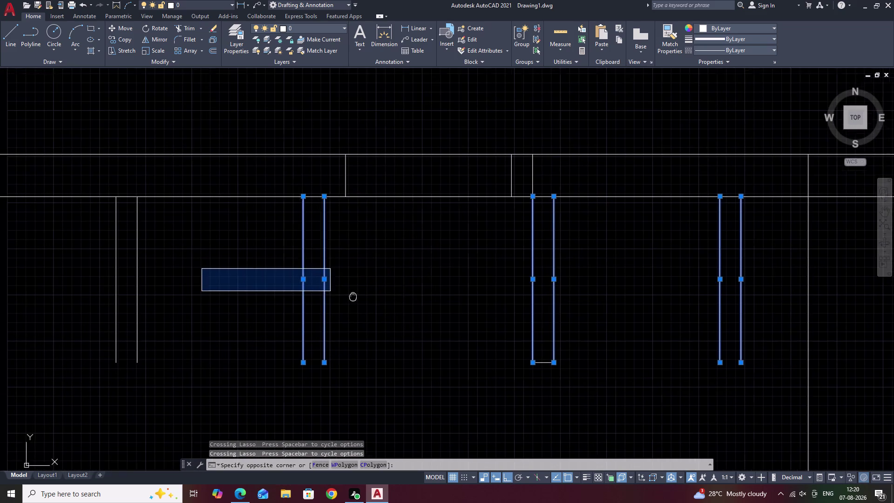
click(446, 311)
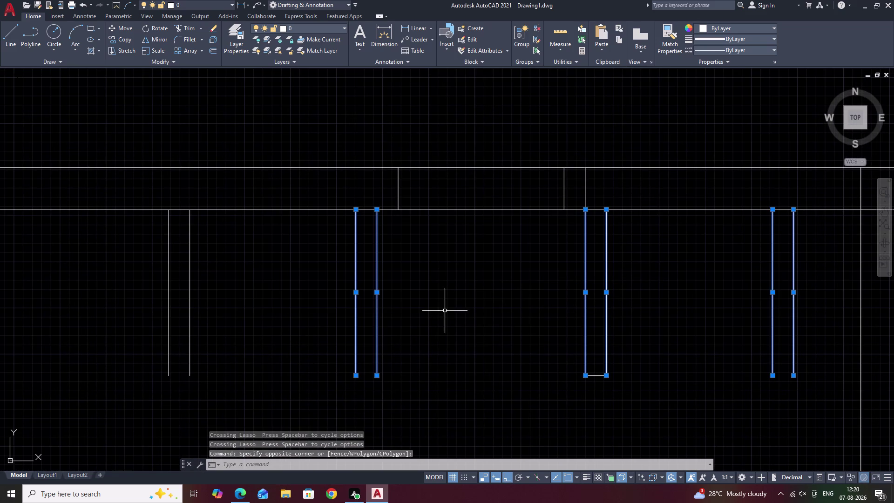
drag(617, 193, 378, 191)
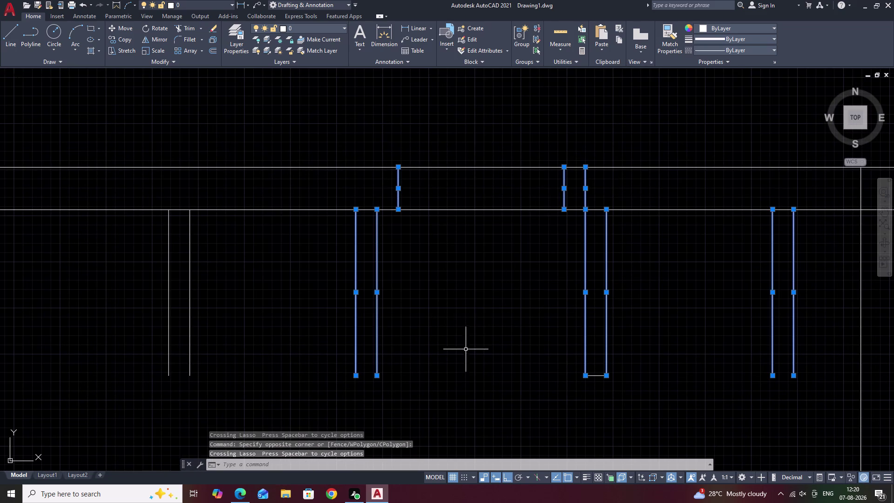
middle_drag(465, 350, 763, 336)
drag(589, 300, 292, 303)
drag(280, 300, 230, 295)
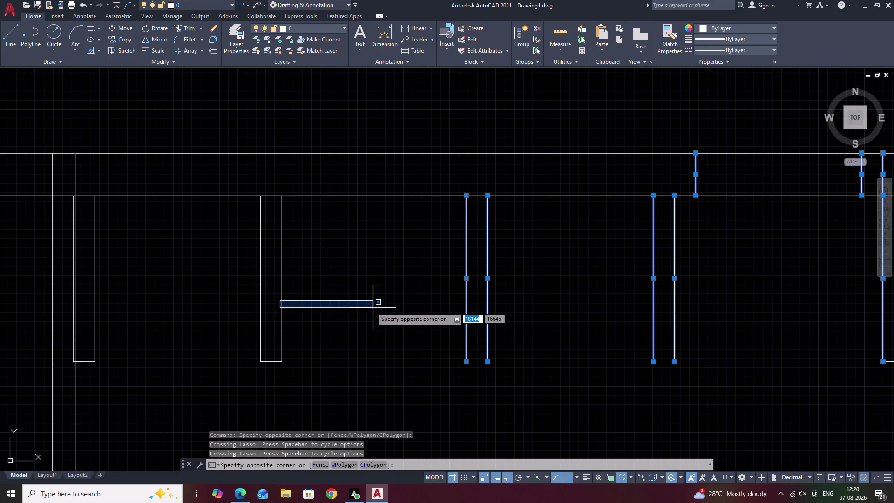
click(207, 273)
drag(405, 293, 272, 278)
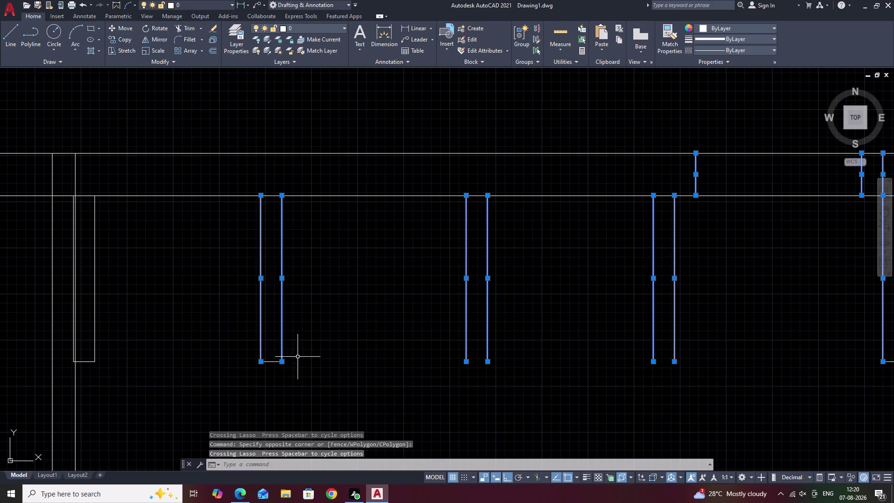
Add the leftmost pier to the selection and start MOVE on the 17 objects.
scroll(up, 3)
click(190, 363)
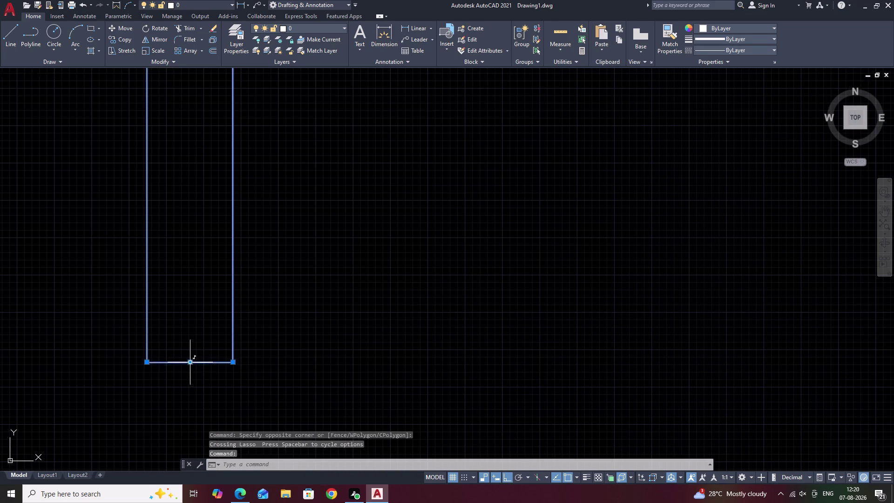
scroll(down, 3)
middle_drag(326, 326, 485, 333)
drag(259, 262, 229, 265)
click(229, 266)
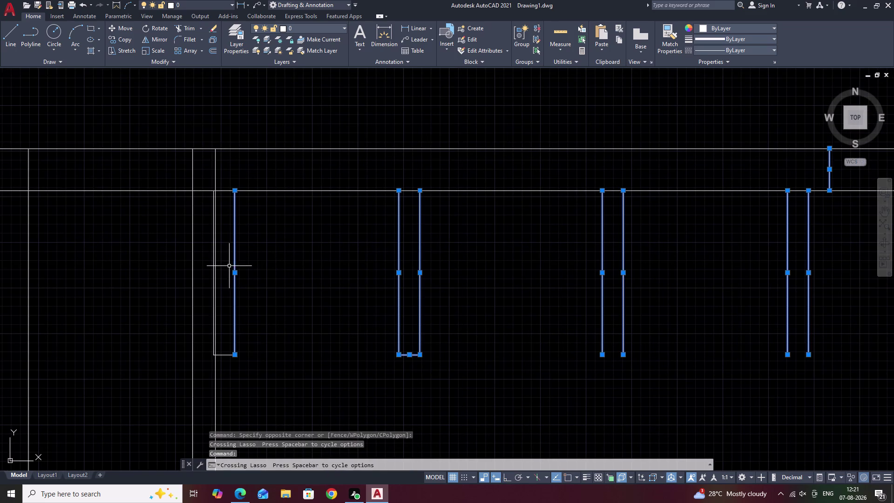
click(224, 357)
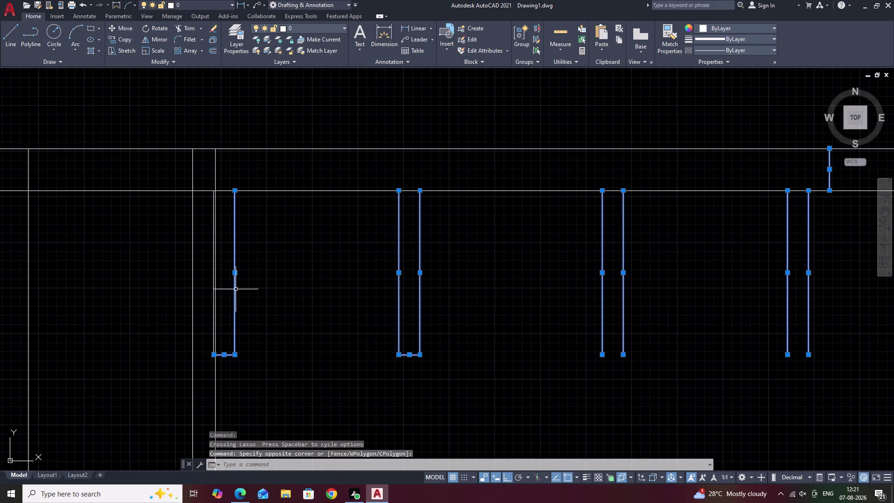
scroll(up, 3)
click(148, 301)
scroll(down, 3)
middle_drag(192, 305, 257, 326)
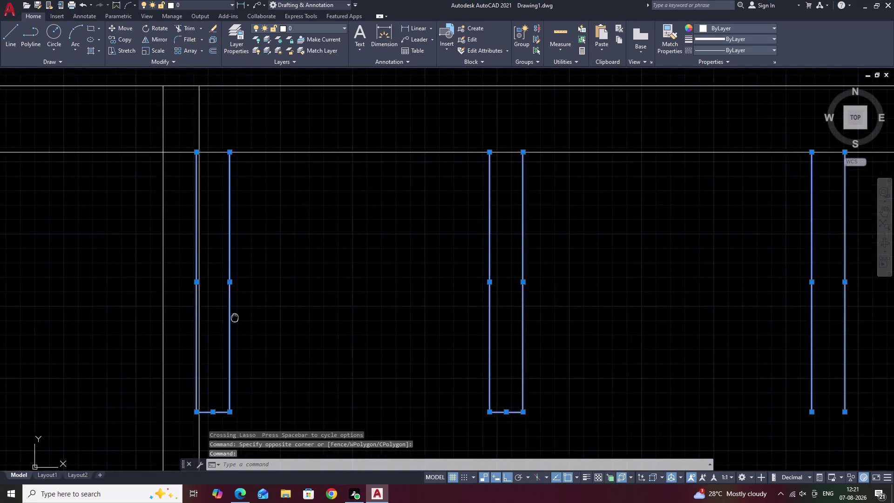
middle_drag(258, 326, 276, 333)
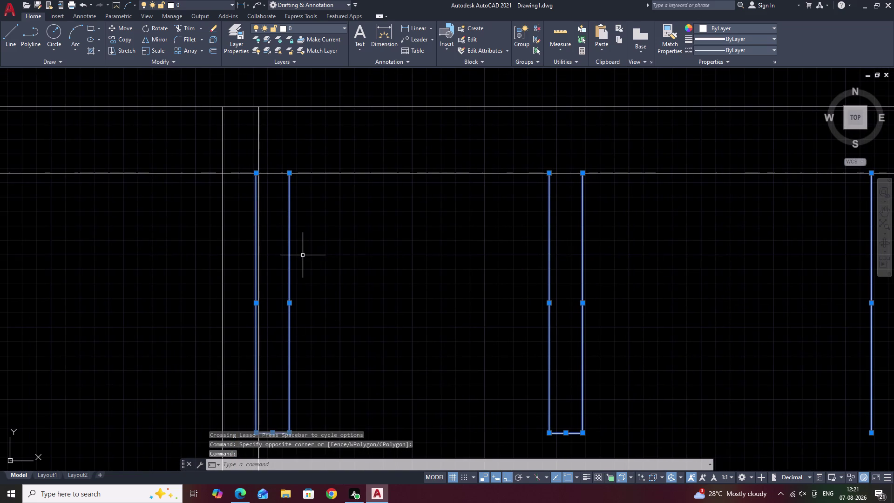
text(M)
key(space)
scroll(up, 3)
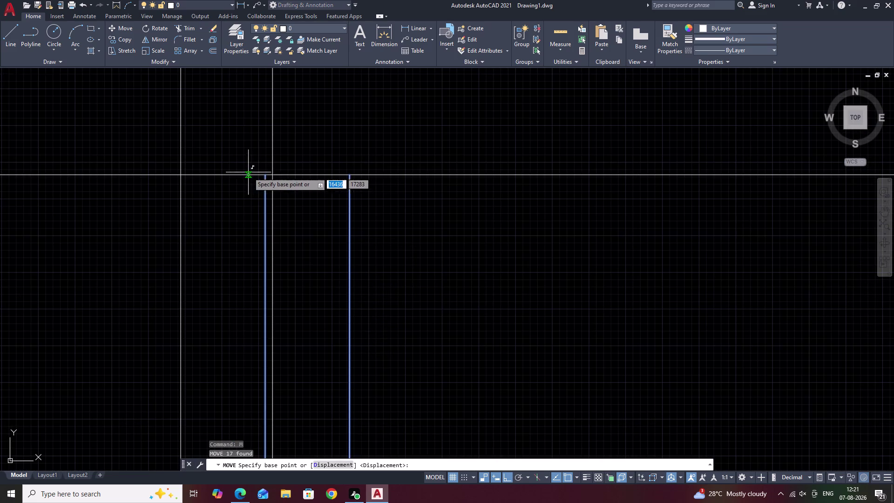
click(263, 175)
click(271, 177)
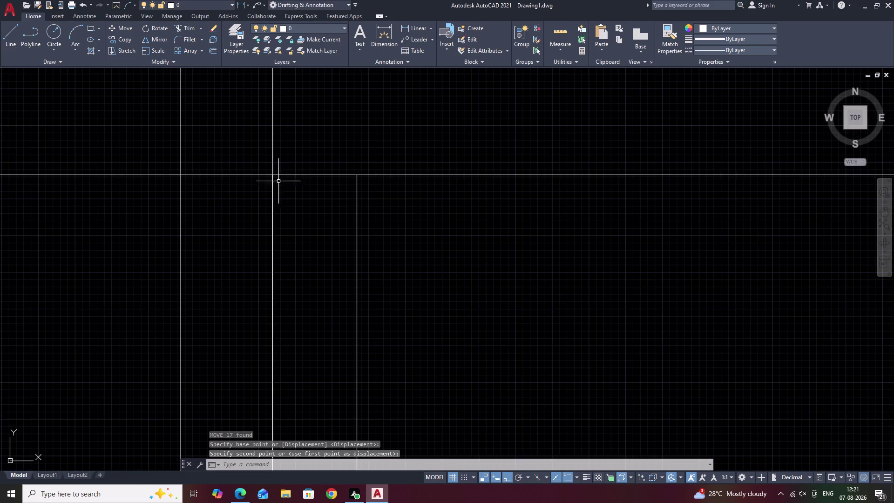
scroll(down, 3)
middle_drag(430, 280, 376, 291)
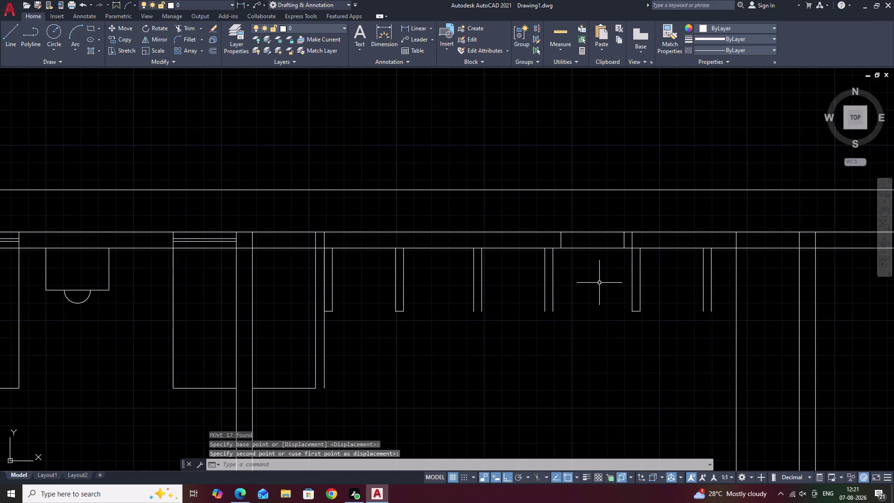
key(Escape)
middle_drag(603, 270, 403, 302)
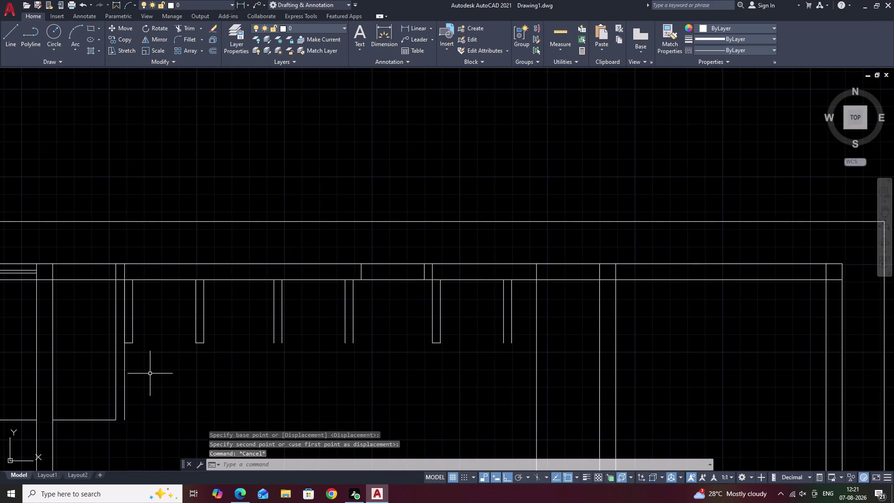
scroll(up, 3)
middle_drag(306, 341, 227, 358)
scroll(down, 3)
middle_drag(363, 303, 301, 305)
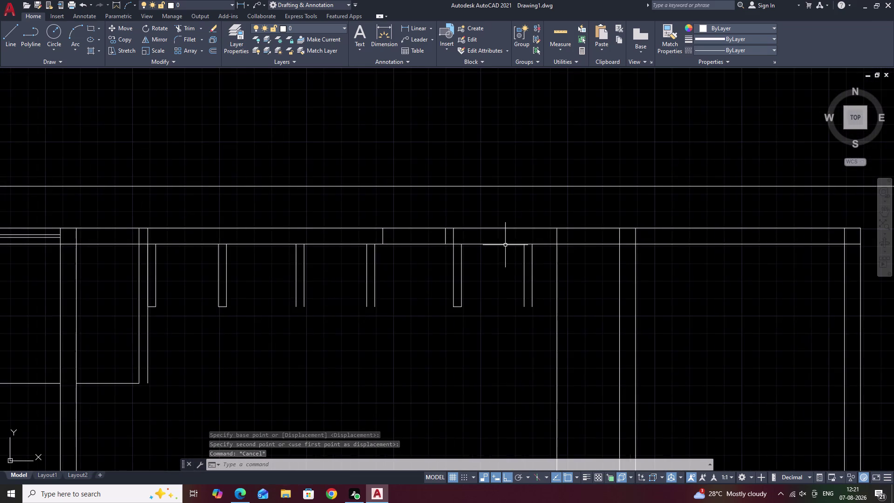
scroll(up, 3)
scroll(down, 3)
middle_drag(273, 329, 288, 315)
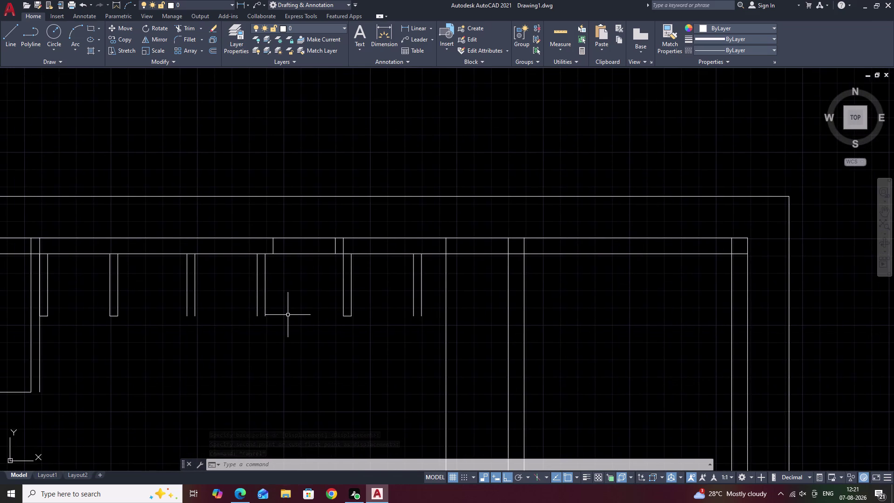
Draw short lines across the open bottoms of two piers below the top wall.
text(L)
key(space)
click(262, 313)
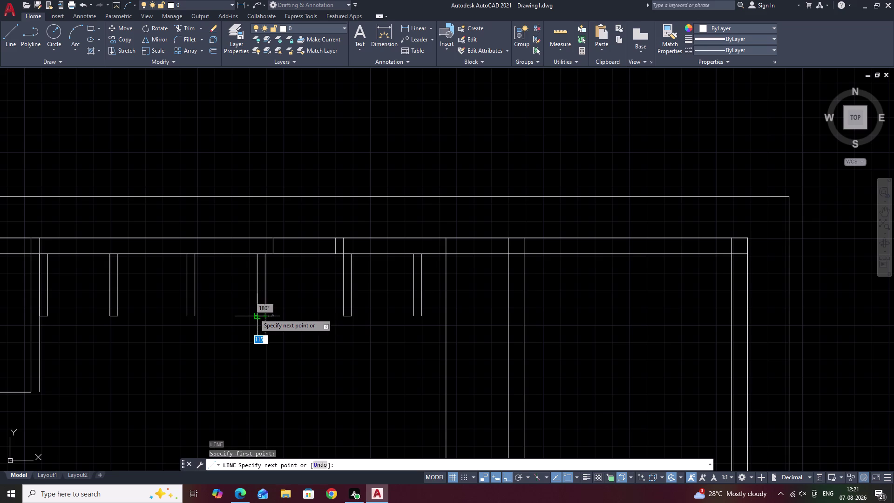
click(254, 314)
key(Escape)
scroll(down, 3)
middle_drag(282, 334, 312, 325)
scroll(up, 3)
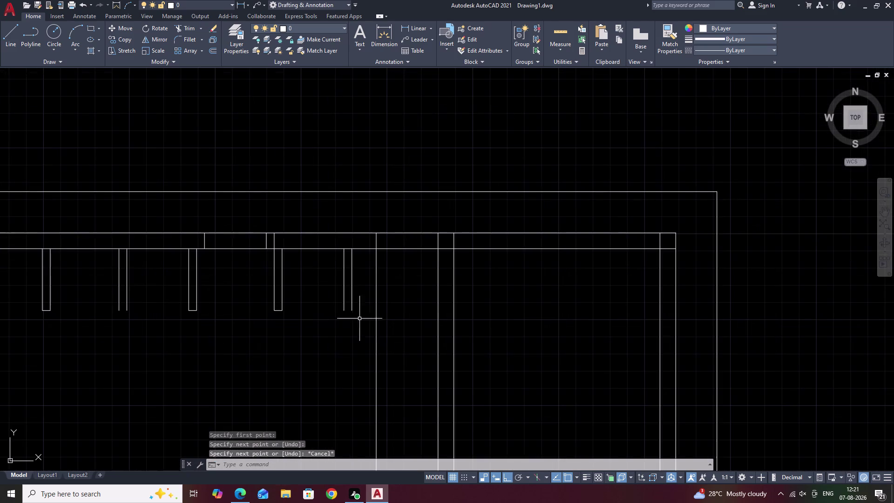
text(L)
key(space)
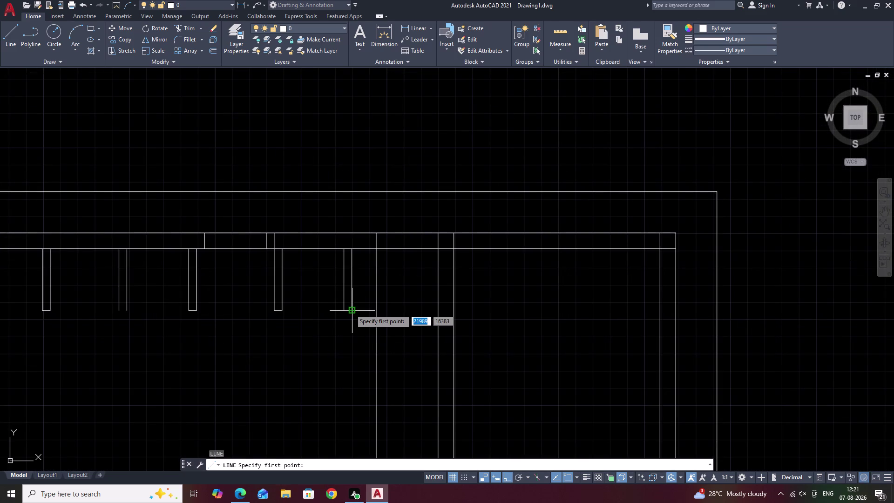
click(350, 309)
click(343, 309)
key(Escape)
scroll(down, 3)
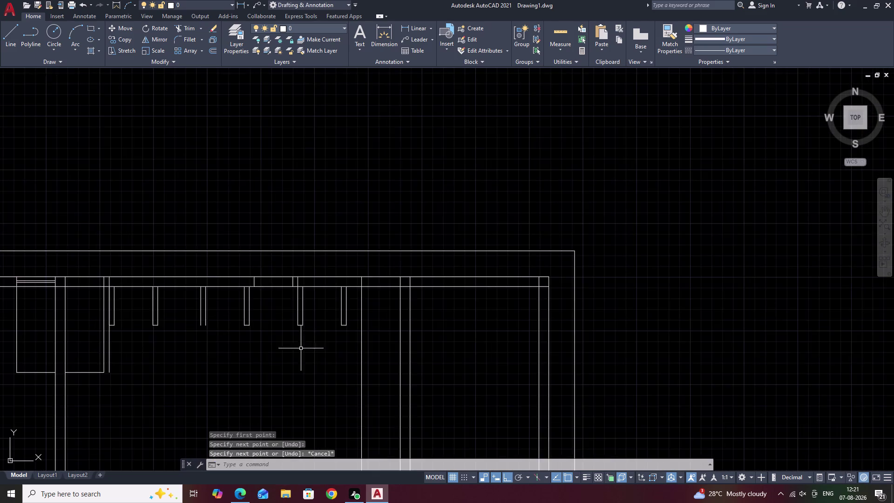
middle_drag(298, 349, 364, 336)
Attempt a trim near the piers, cancelling it without any change.
text(TR)
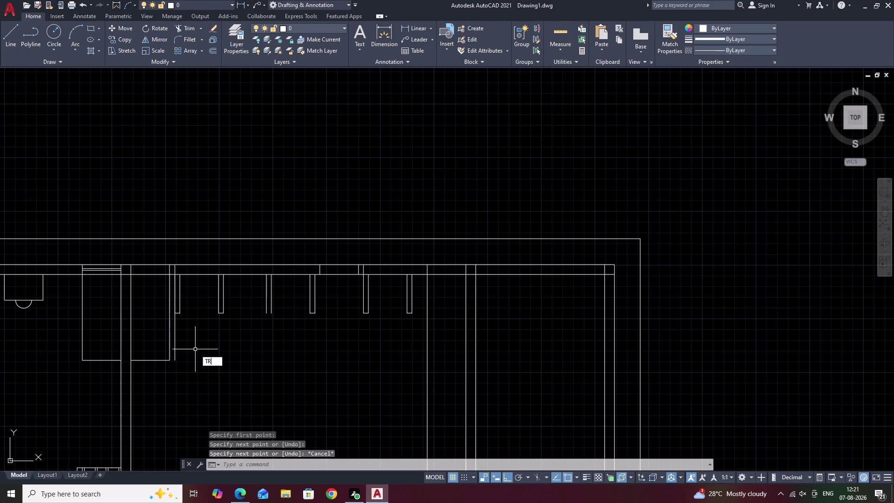
key(space)
click(176, 332)
scroll(down, 3)
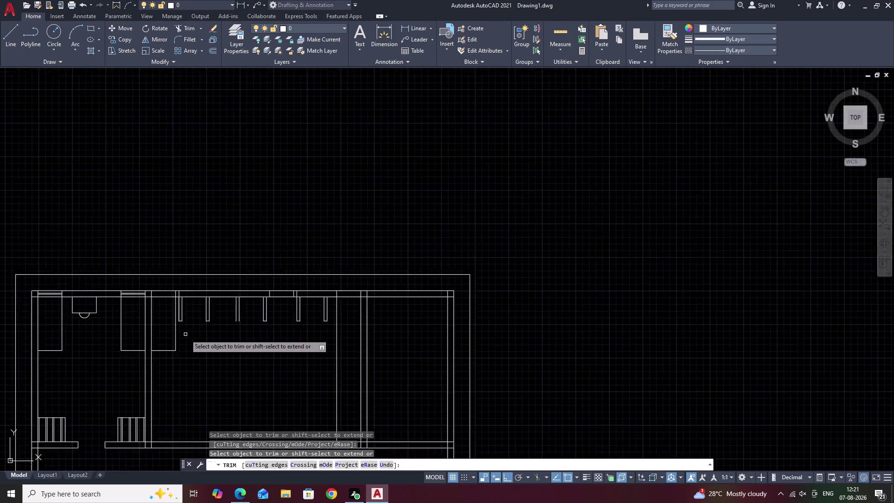
scroll(down, 3)
key(Escape)
scroll(up, 3)
middle_drag(205, 345, 410, 367)
middle_drag(436, 357, 379, 378)
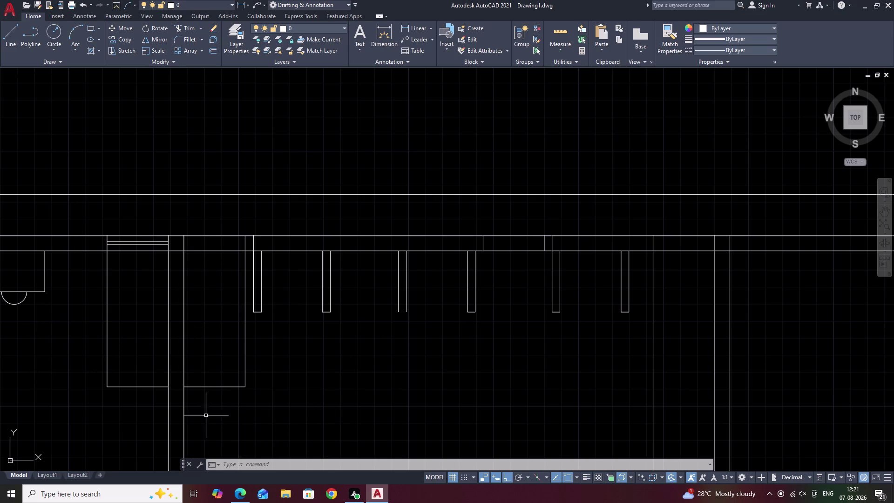
middle_drag(227, 332, 250, 328)
scroll(up, 3)
scroll(down, 3)
middle_drag(331, 321, 295, 348)
scroll(up, 3)
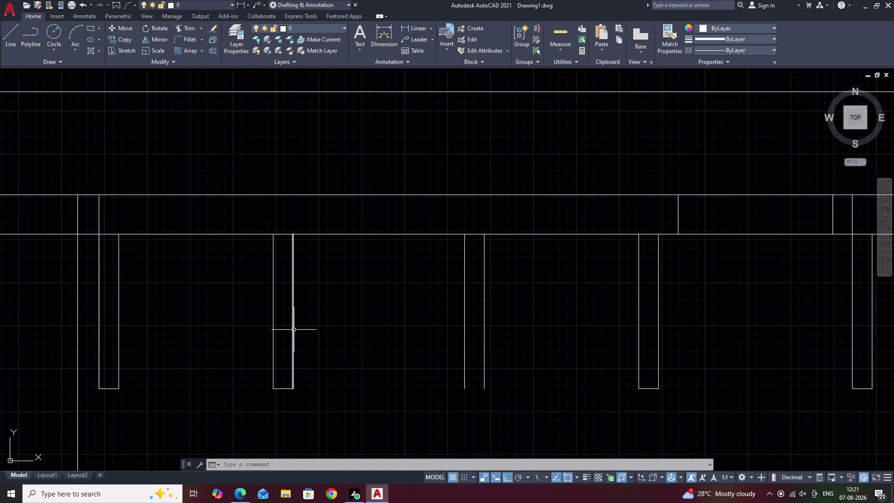
scroll(down, 3)
middle_drag(447, 291, 379, 319)
scroll(up, 3)
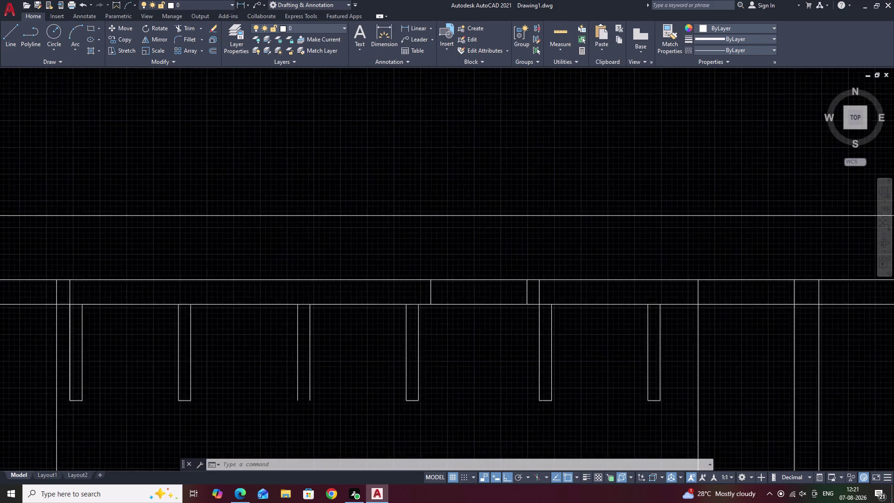
middle_drag(531, 305, 537, 275)
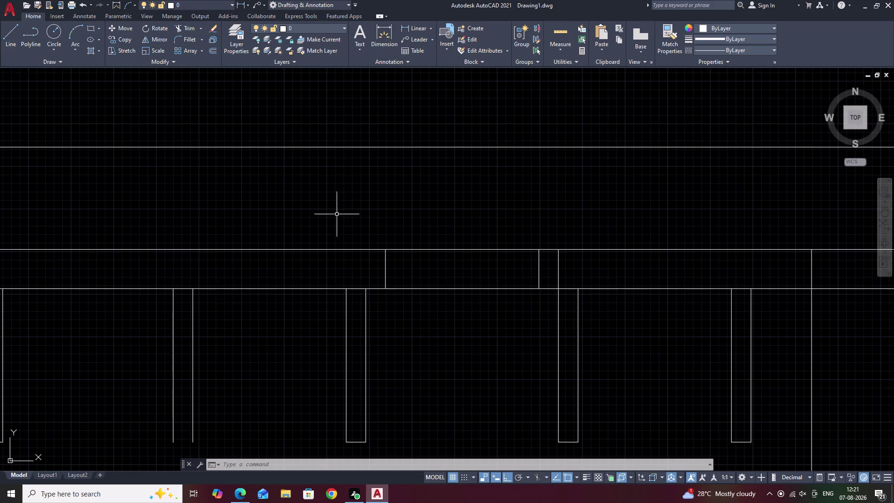
scroll(down, 3)
middle_drag(398, 346, 450, 273)
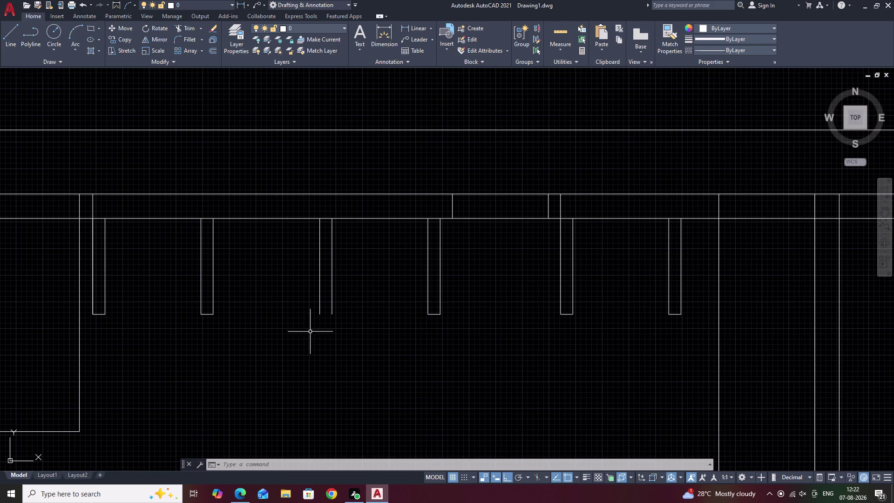
Draw a line between the last open pier's two bottom corners to close it.
text(L)
key(space)
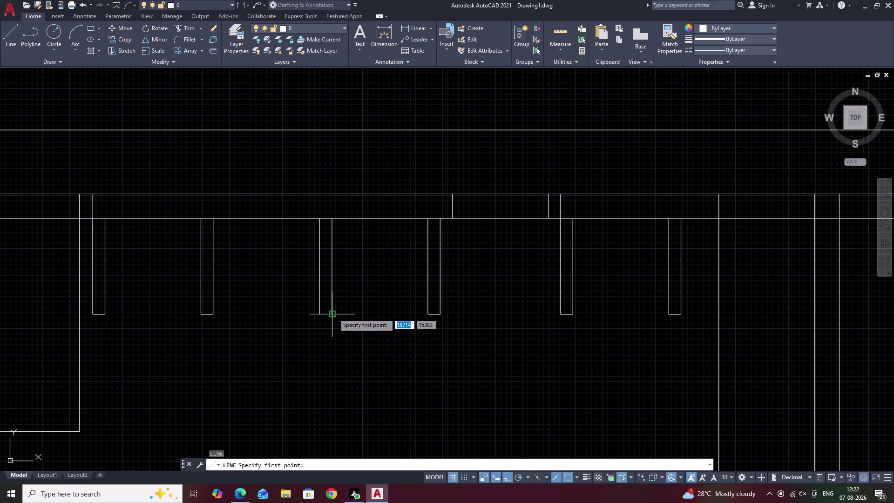
click(334, 315)
click(321, 316)
key(Escape)
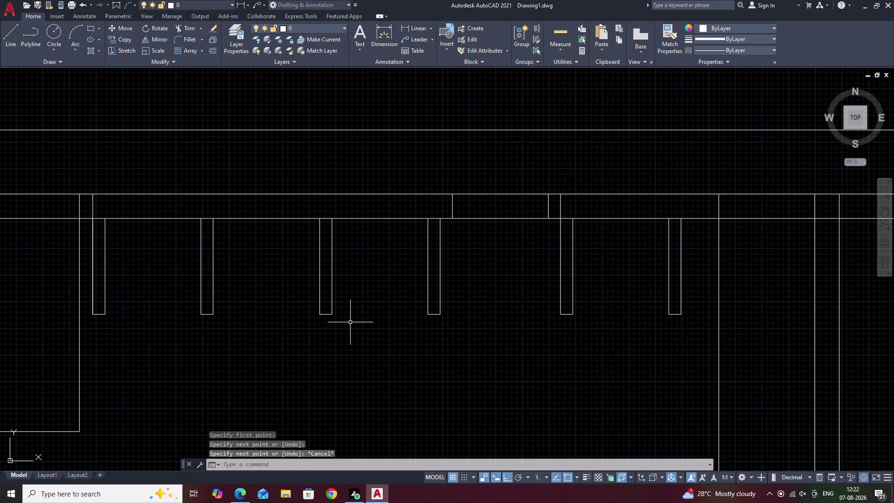
scroll(down, 3)
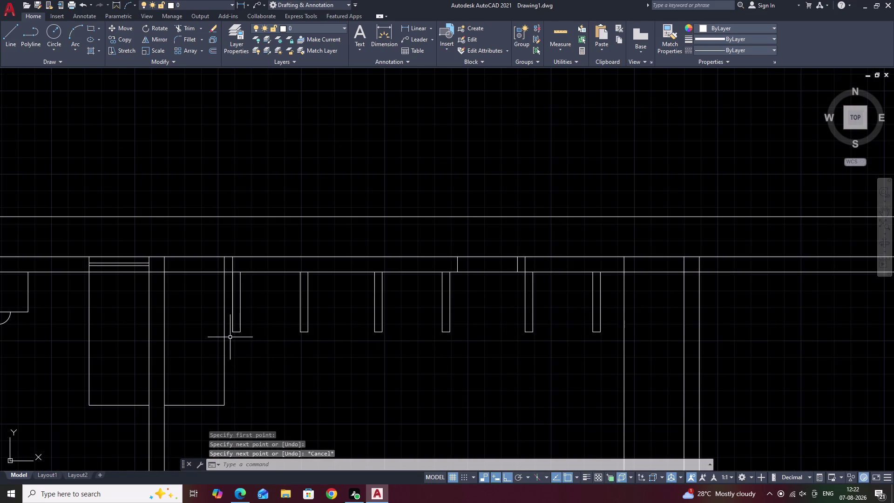
scroll(down, 3)
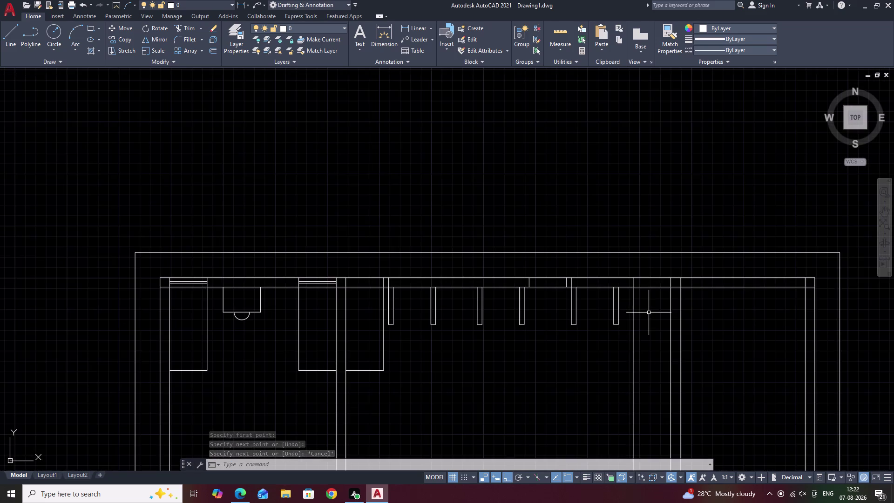
middle_drag(649, 313, 622, 327)
scroll(up, 3)
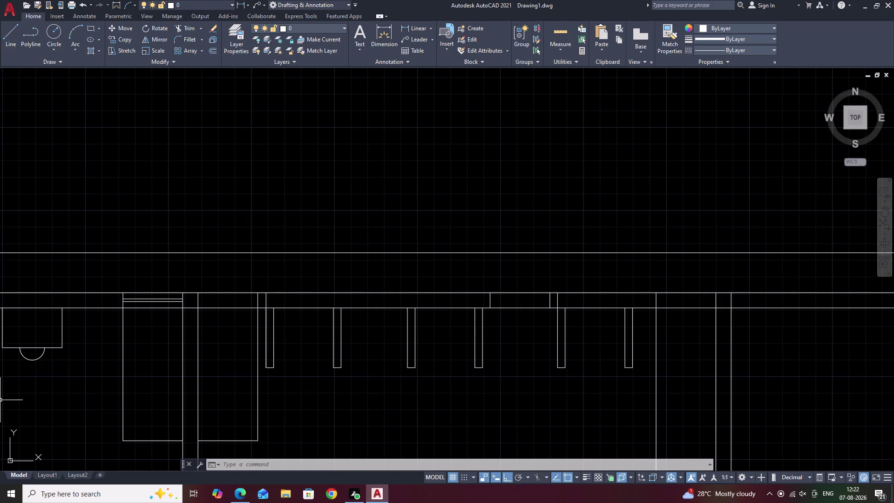
middle_drag(310, 367, 313, 285)
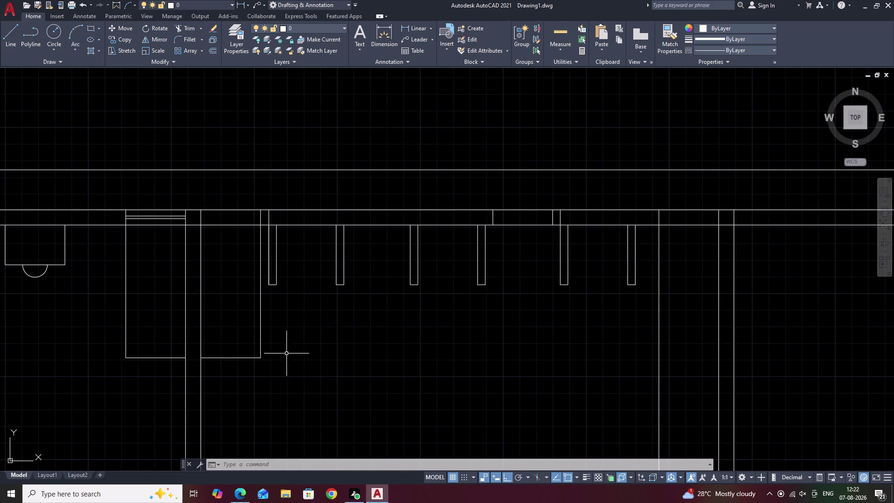
middle_drag(286, 353, 282, 294)
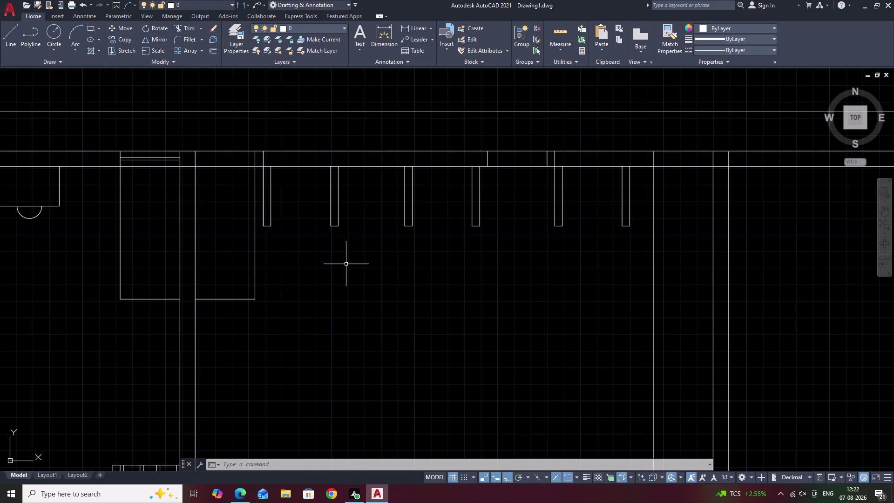
middle_drag(346, 264, 216, 357)
scroll(up, 3)
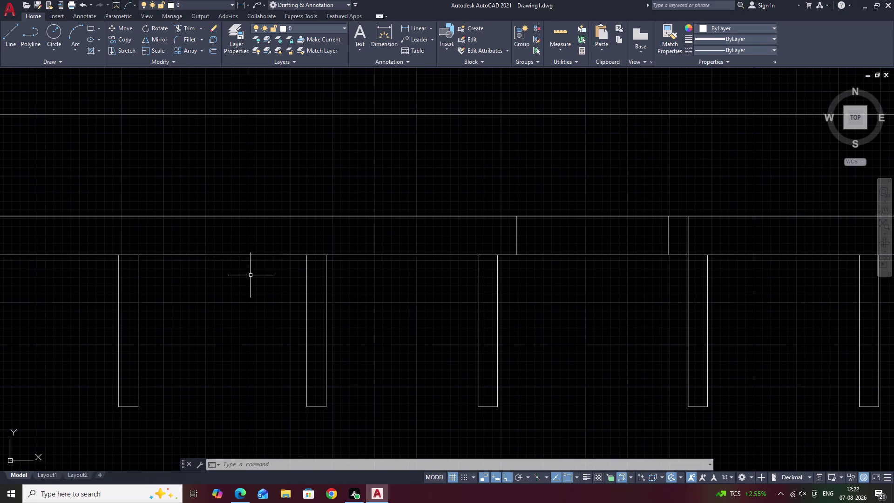
middle_drag(260, 253, 397, 207)
middle_drag(467, 217, 194, 277)
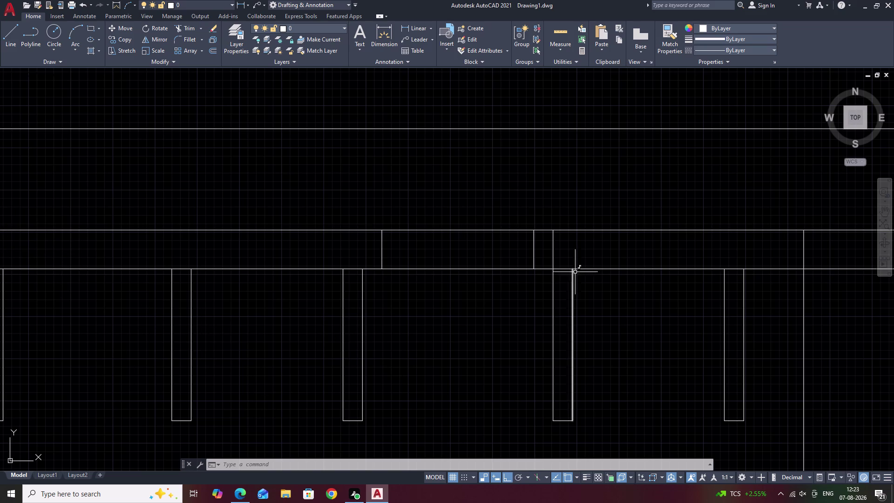
middle_drag(283, 301, 430, 265)
middle_drag(212, 279, 213, 279)
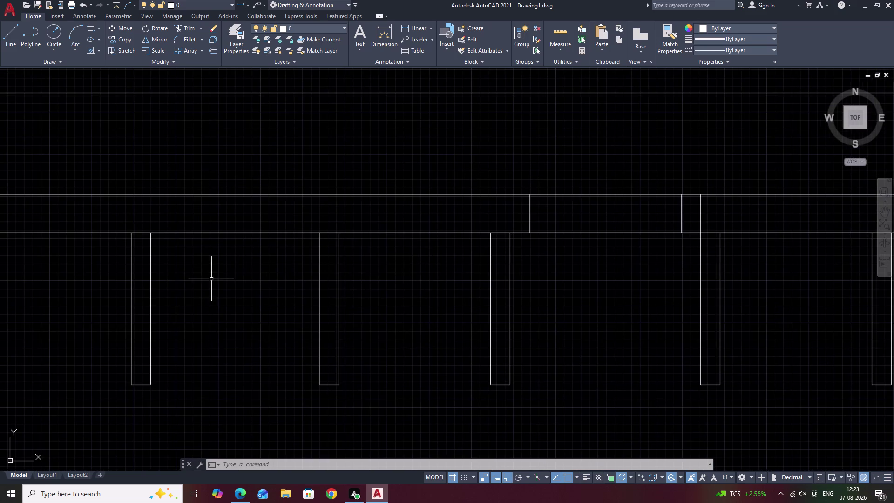
middle_drag(212, 279, 384, 261)
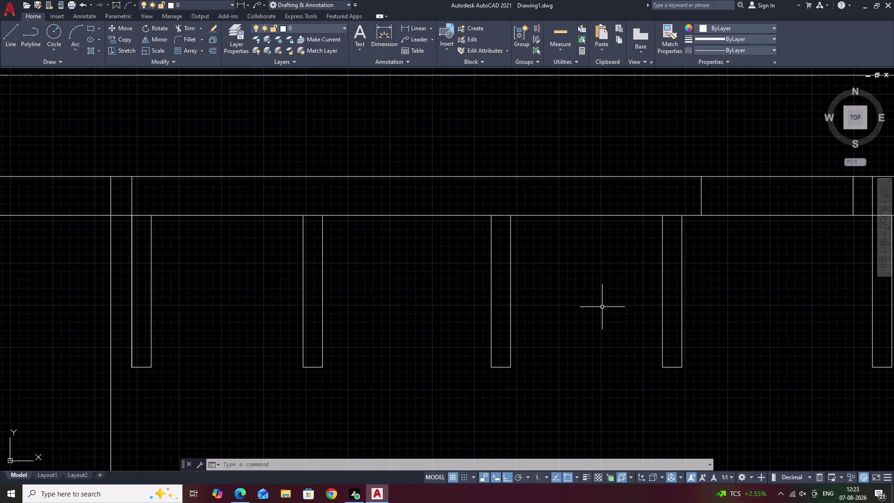
middle_drag(602, 307, 458, 325)
scroll(down, 3)
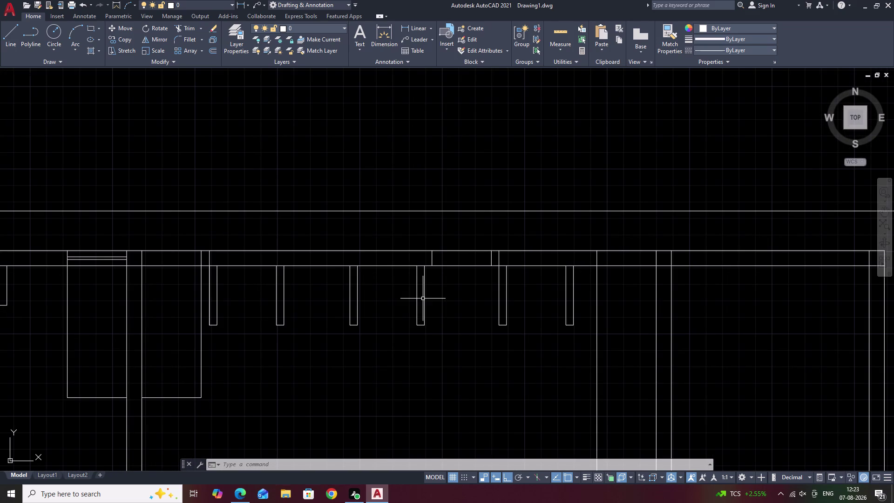
scroll(up, 3)
Erase the stray short line inside the top wall.
click(407, 242)
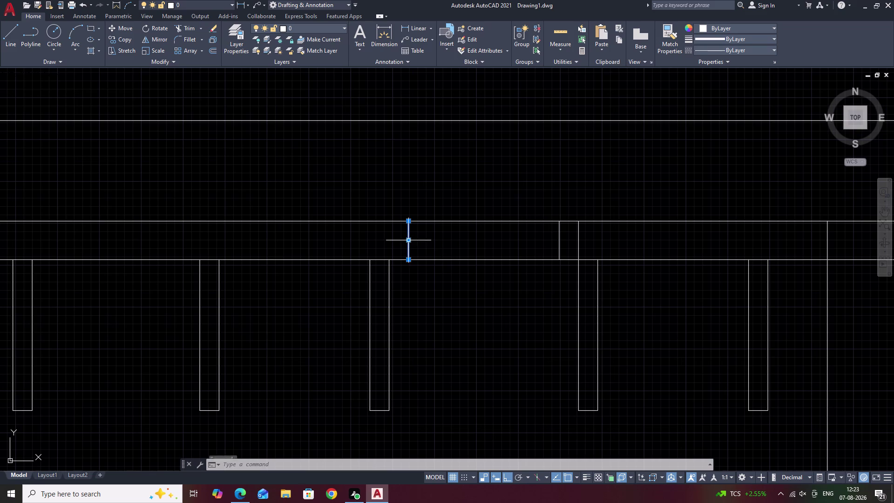
text(E)
key(space)
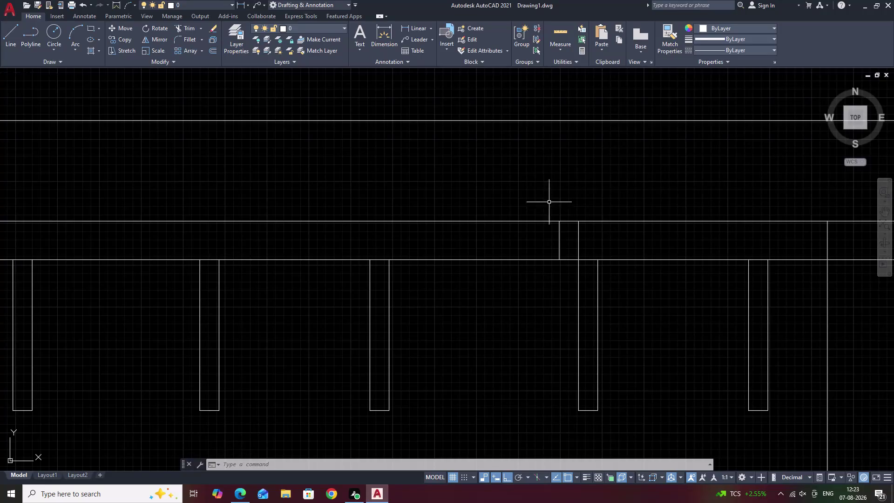
scroll(down, 3)
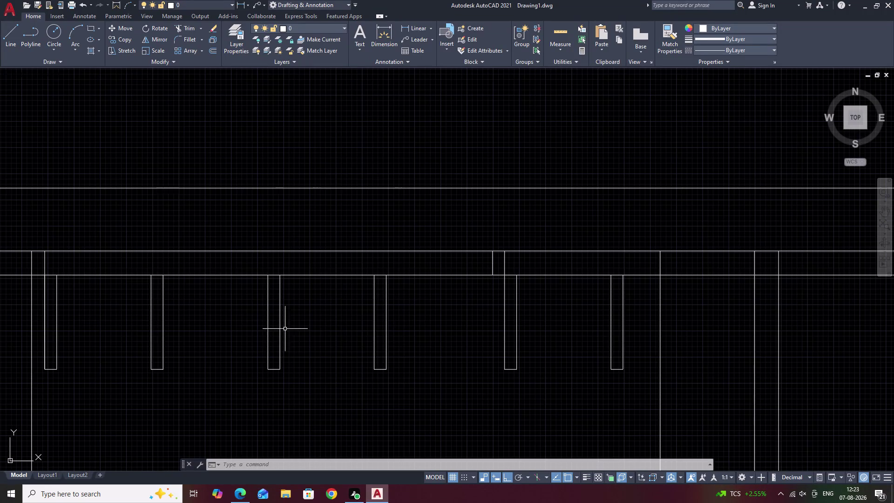
Extend a pier's side line up to the wall line.
text(EX)
key(space)
click(385, 312)
key(Escape)
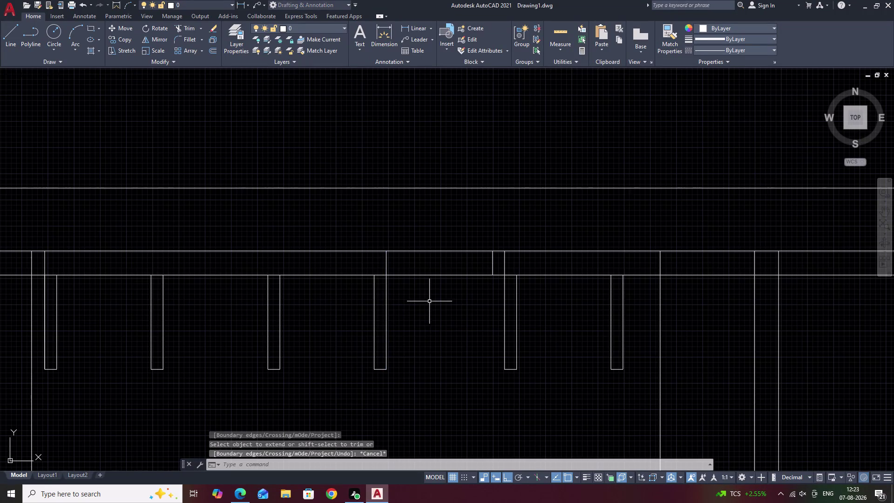
Offset the pier's side line 115 units to its right.
text(O)
key(space)
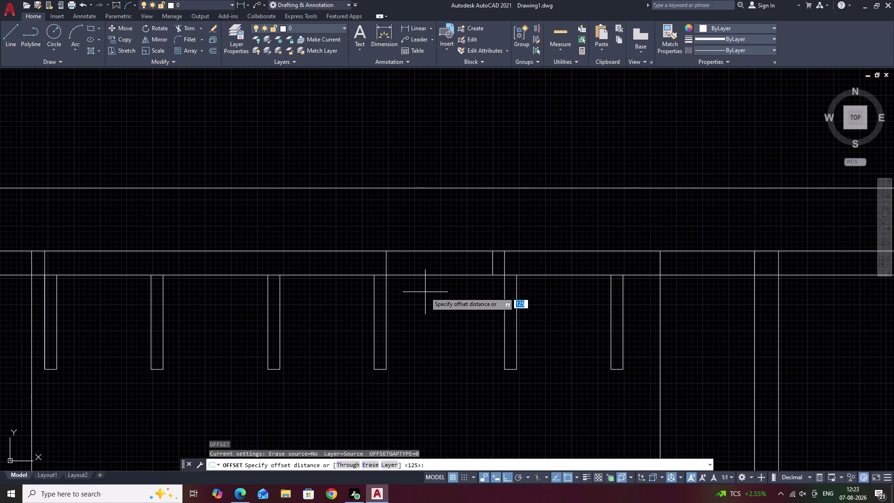
text(115)
key(space)
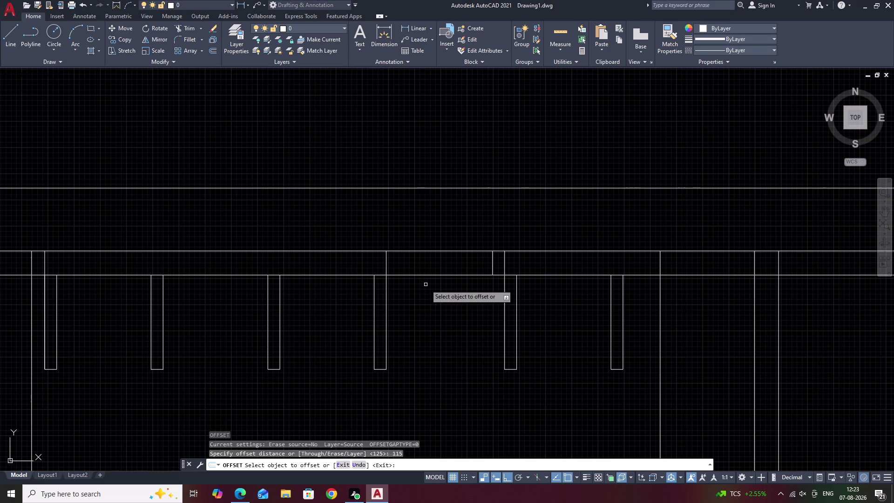
click(386, 264)
click(426, 262)
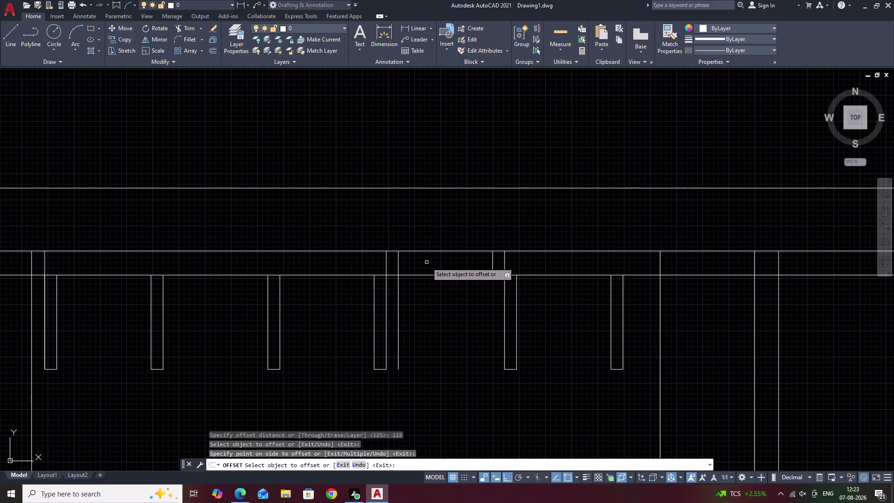
key(Escape)
Start trimming a line segment near the pier, then stop.
text(TR)
key(space)
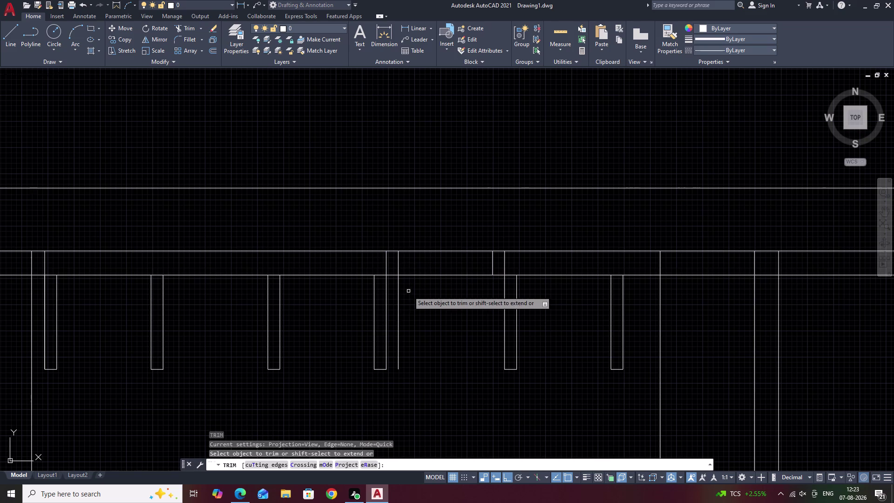
click(398, 296)
scroll(down, 3)
middle_drag(412, 299, 412, 293)
key(Escape)
middle_drag(432, 297, 406, 299)
middle_drag(408, 295, 336, 286)
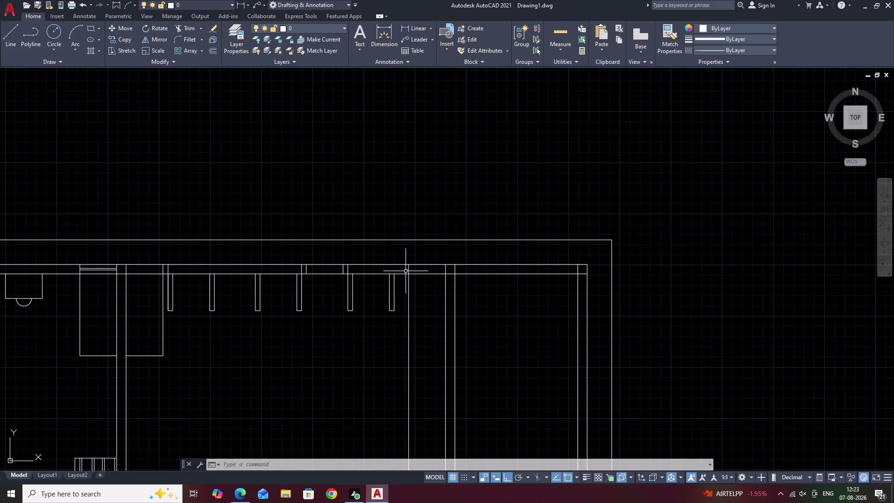
Crossing-select and erase the short stray lines in the top wall.
scroll(up, 3)
middle_drag(313, 273, 350, 262)
scroll(up, 3)
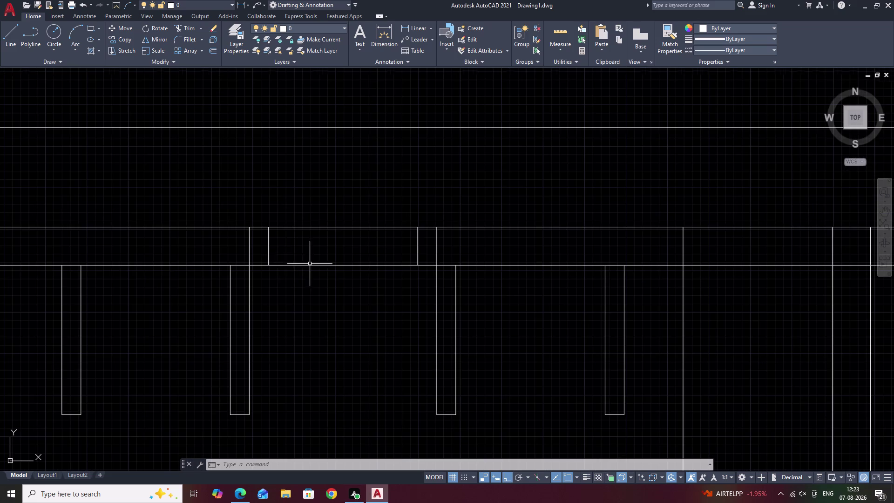
drag(474, 249, 397, 247)
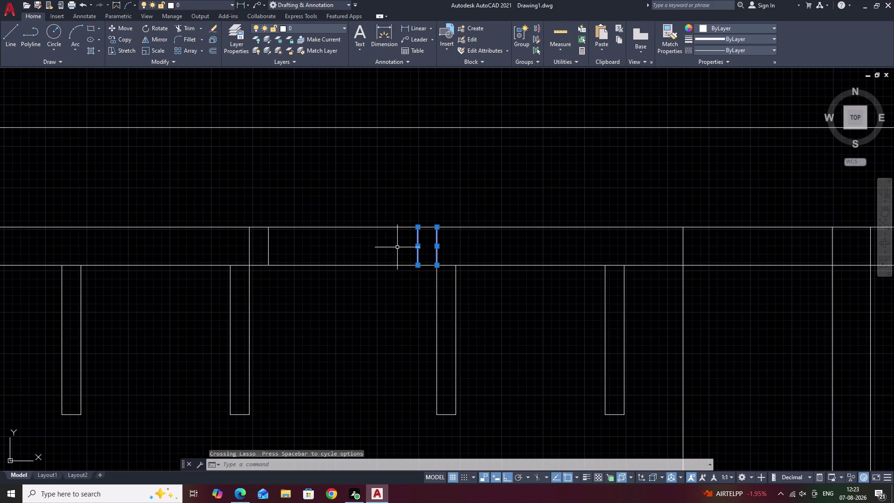
text(E)
key(space)
Offset a wall line 900 units along the top wall.
text(O)
key(space)
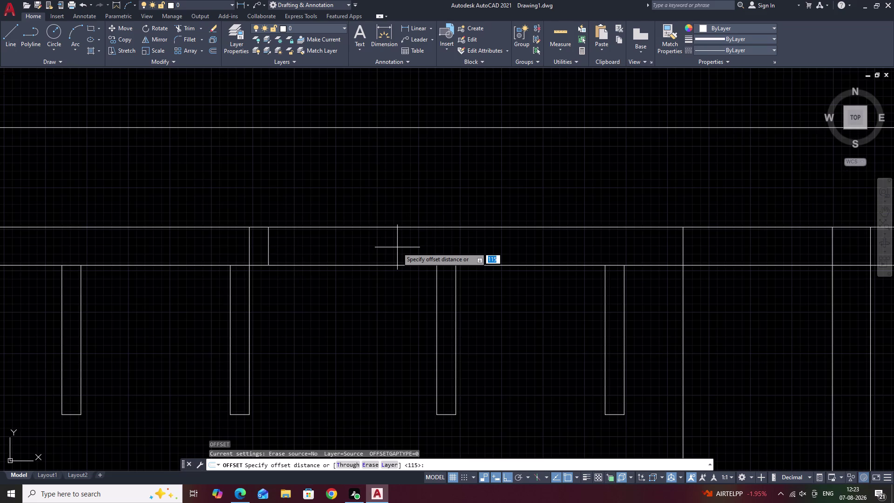
text(900)
key(space)
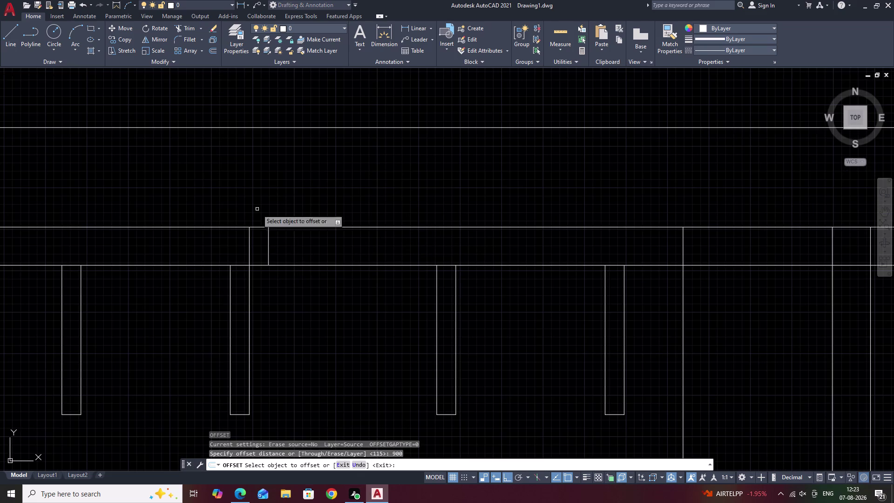
click(269, 243)
click(366, 249)
key(Escape)
scroll(down, 3)
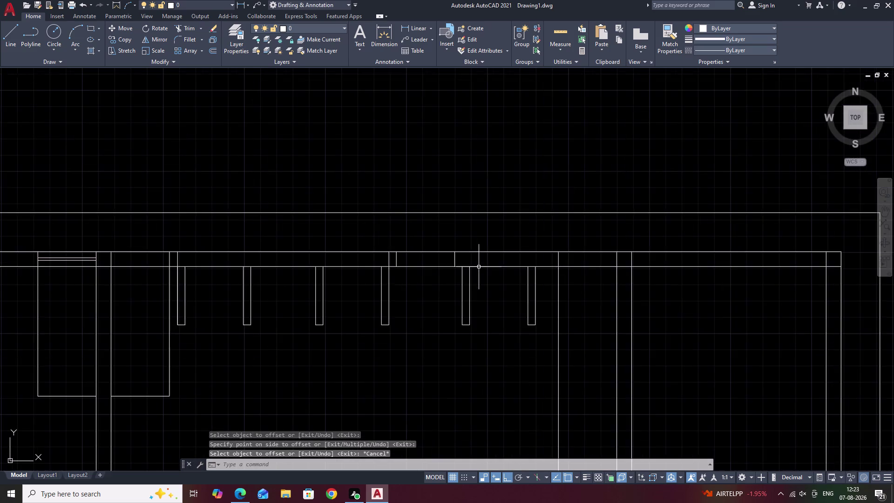
middle_drag(479, 267, 430, 290)
scroll(up, 3)
drag(424, 300, 382, 314)
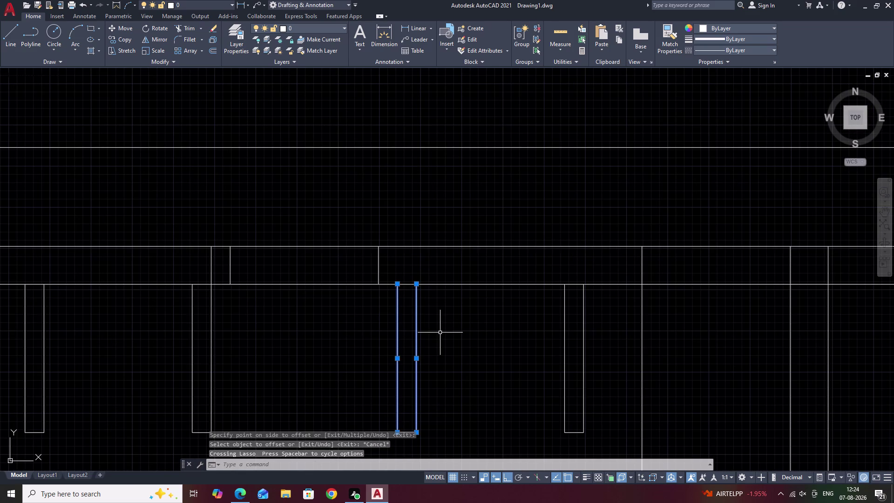
key(Escape)
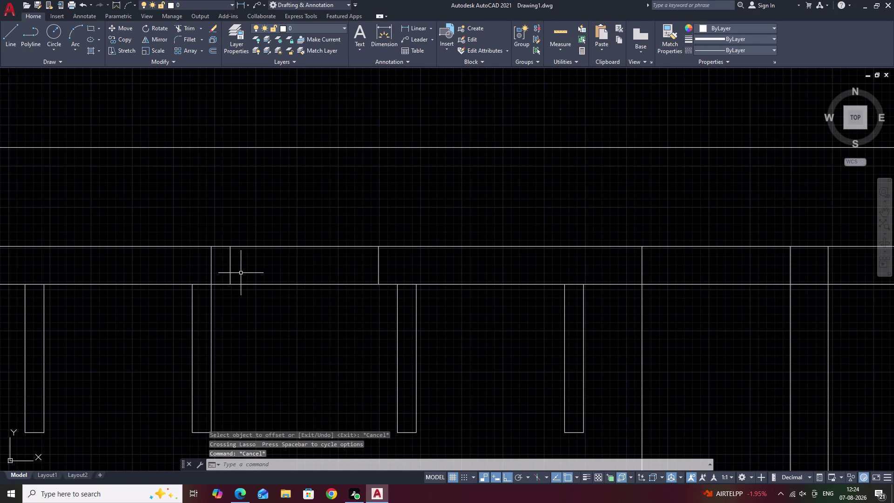
Offset a wall line 115 units to its right.
key(o)
key(space)
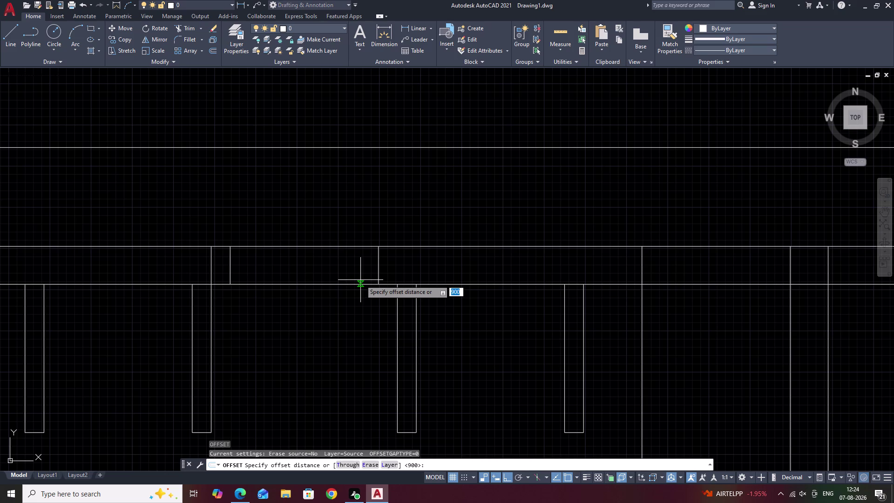
text(115)
key(space)
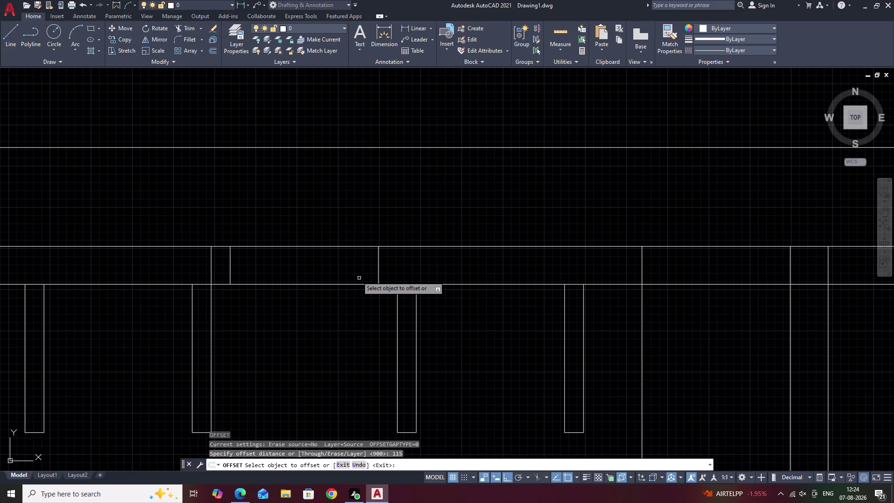
click(379, 260)
click(409, 265)
key(Escape)
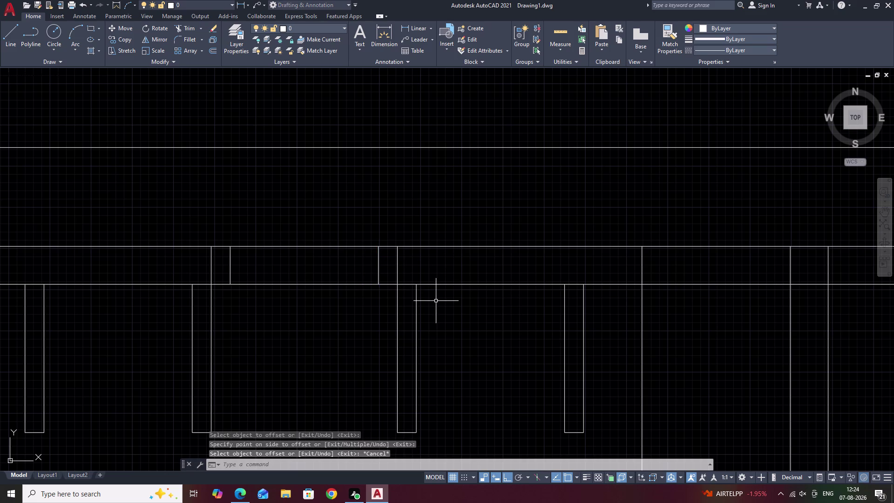
drag(439, 309, 392, 331)
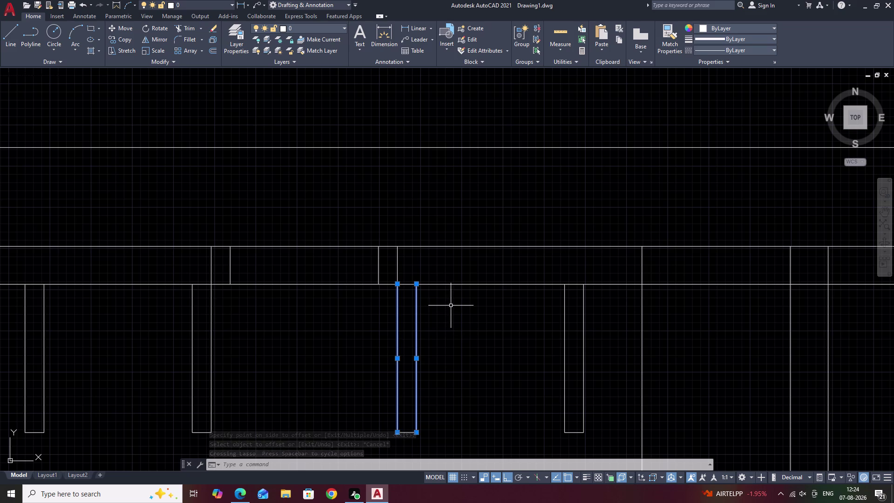
key(Escape)
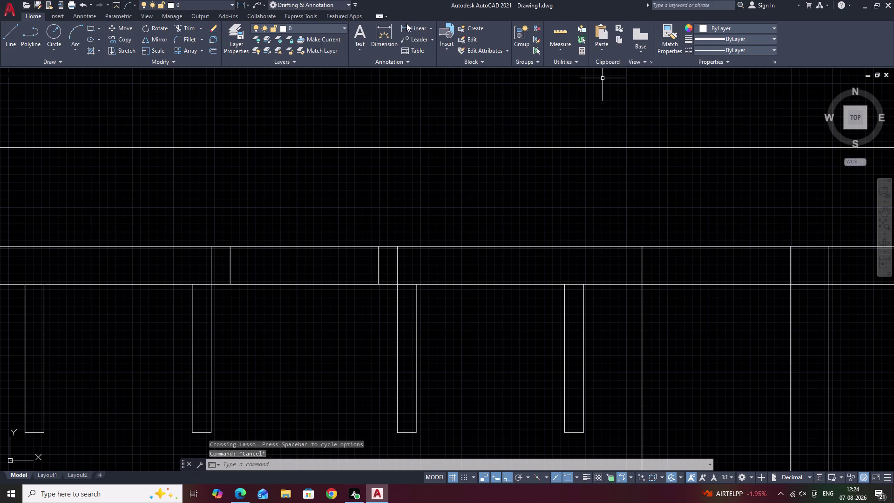
click(406, 26)
click(230, 247)
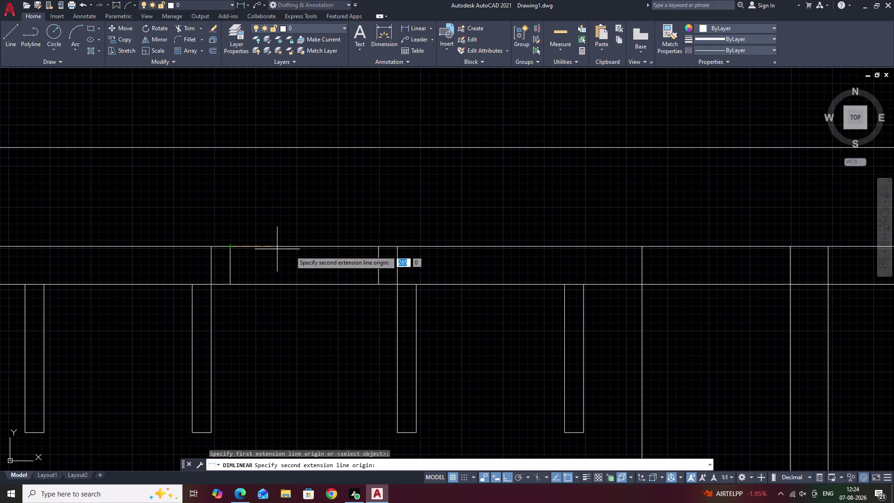
click(379, 247)
click(379, 221)
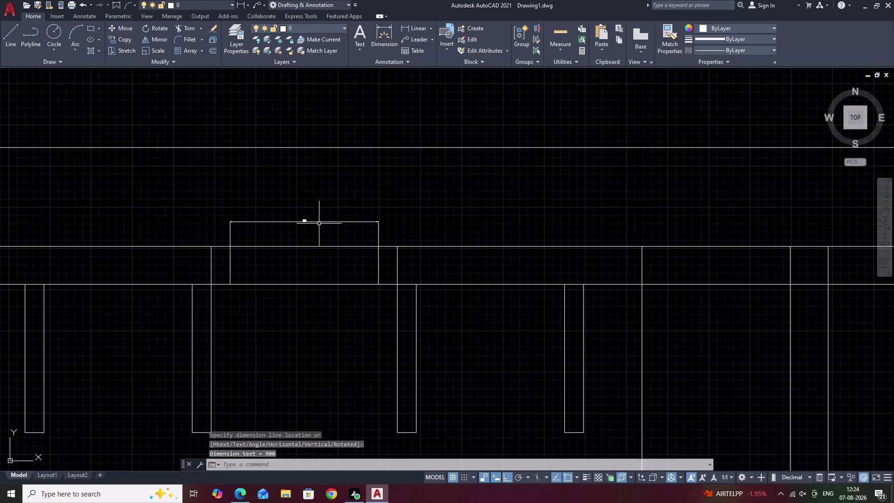
scroll(up, 3)
scroll(down, 3)
key(Escape)
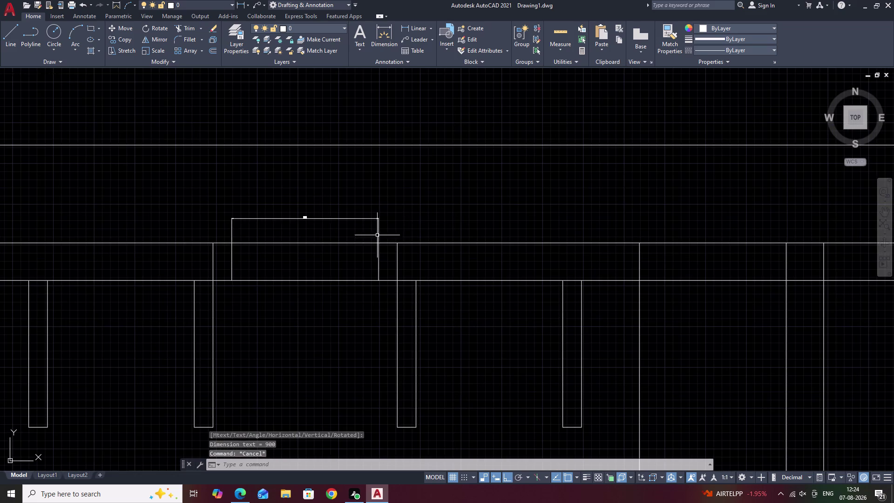
click(370, 219)
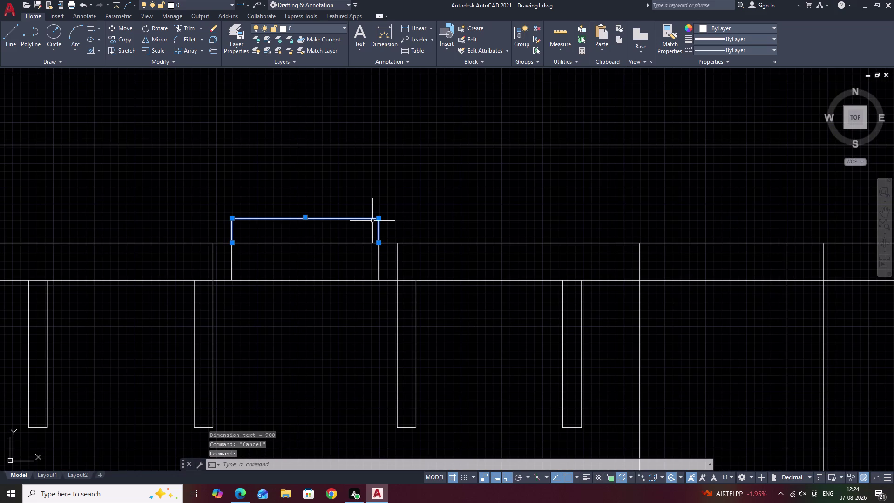
key(e)
key(space)
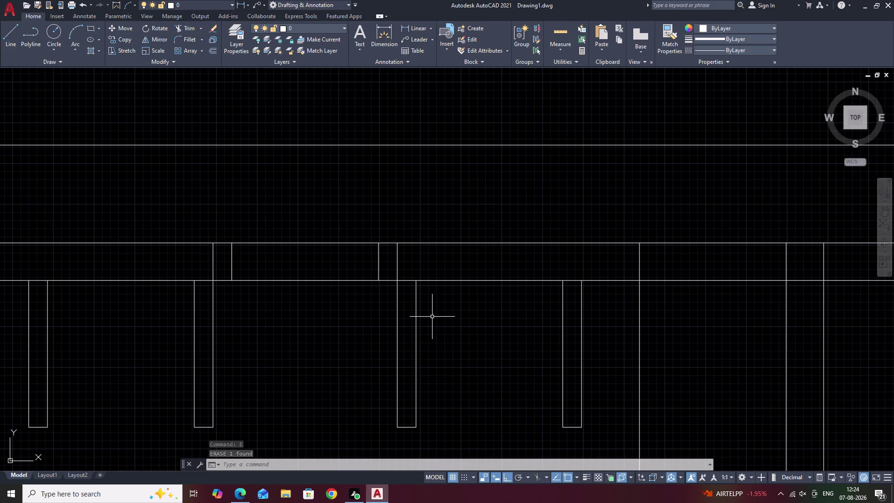
drag(456, 310, 389, 321)
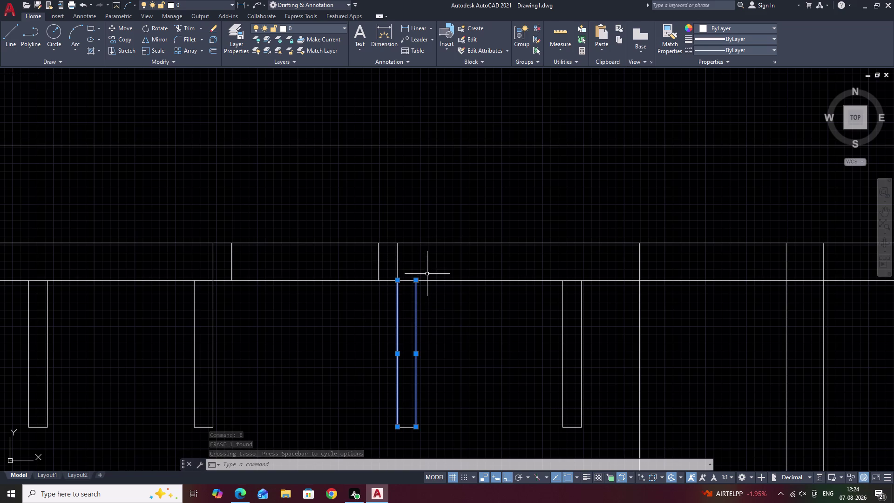
Trim the lines crossed by a fence path in the top wall.
key(Escape)
text(T)
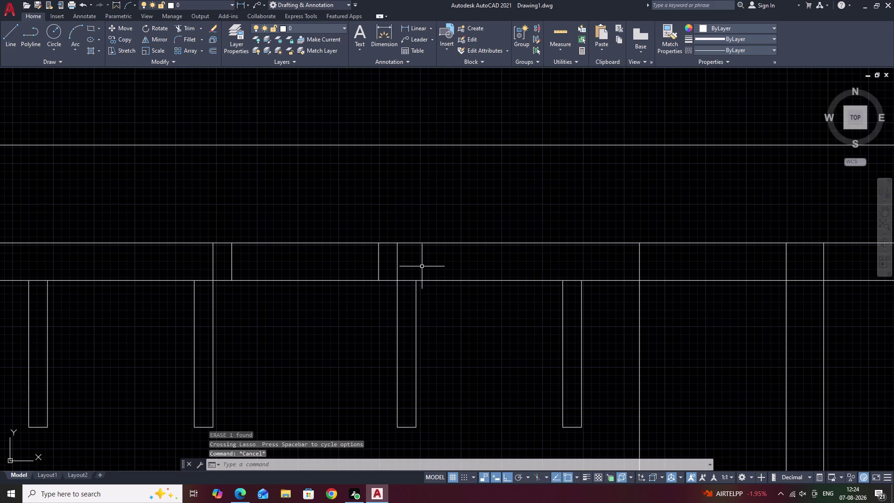
text(R)
key(space)
drag(421, 262, 391, 270)
middle_drag(479, 284, 432, 285)
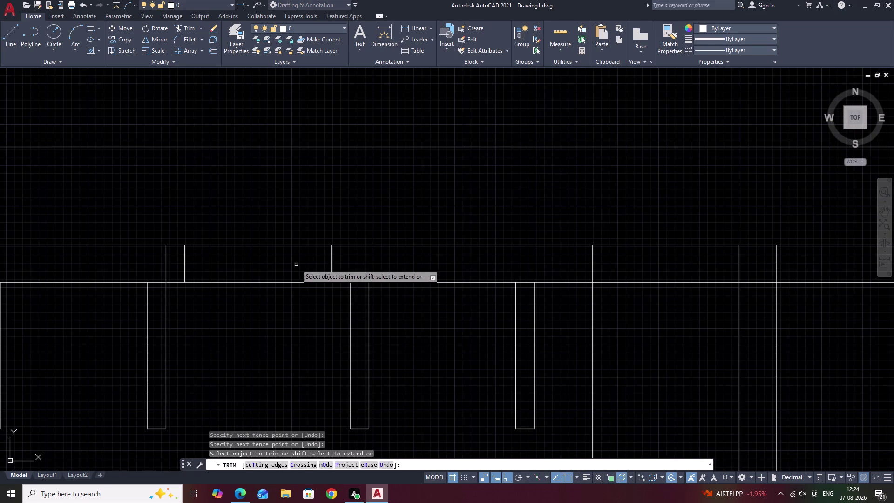
key(Escape)
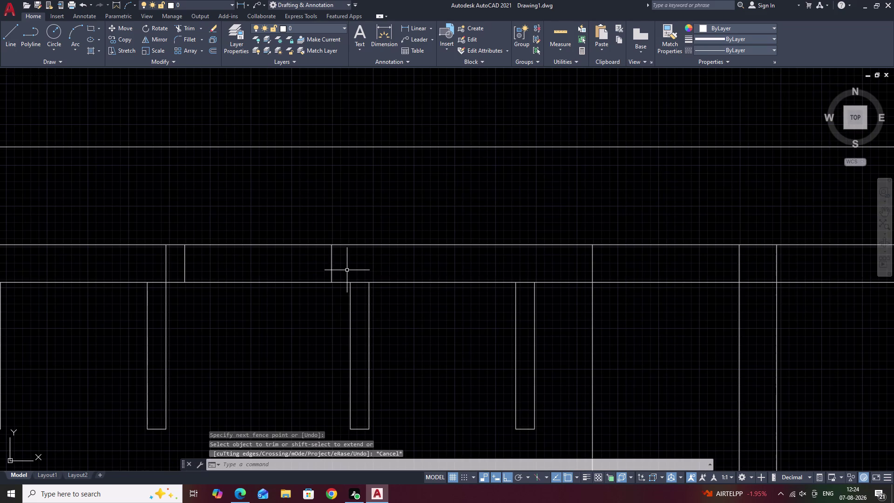
Offset a short vertical wall line 125 units to its right.
text(O)
key(space)
text(1)
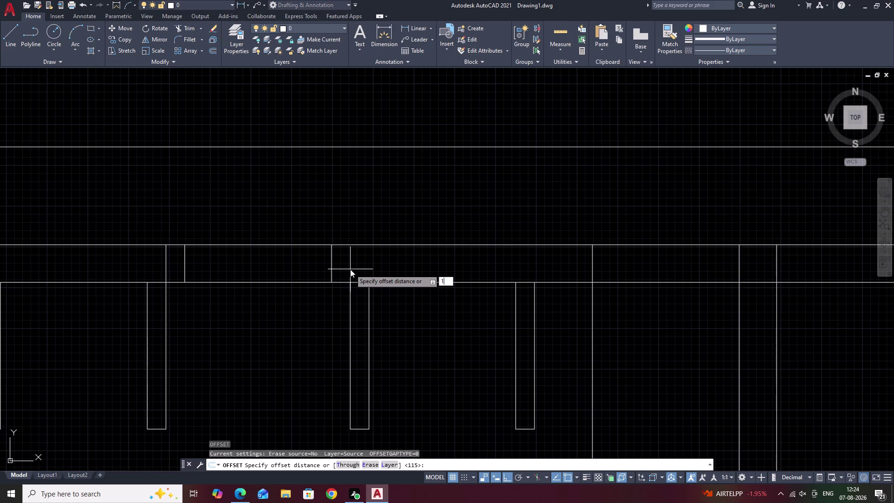
text(25)
key(space)
click(332, 264)
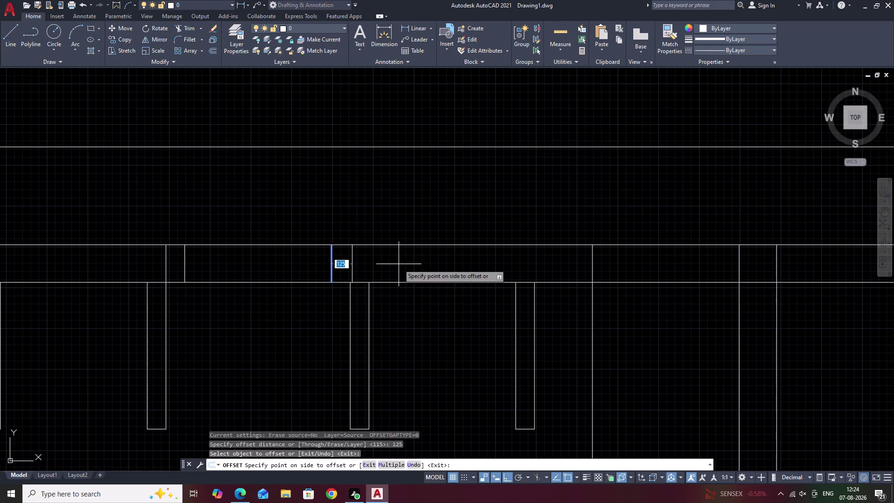
click(405, 264)
key(Escape)
Select the pier's two vertical lines and move them slightly right.
drag(404, 315, 389, 316)
drag(374, 319, 337, 330)
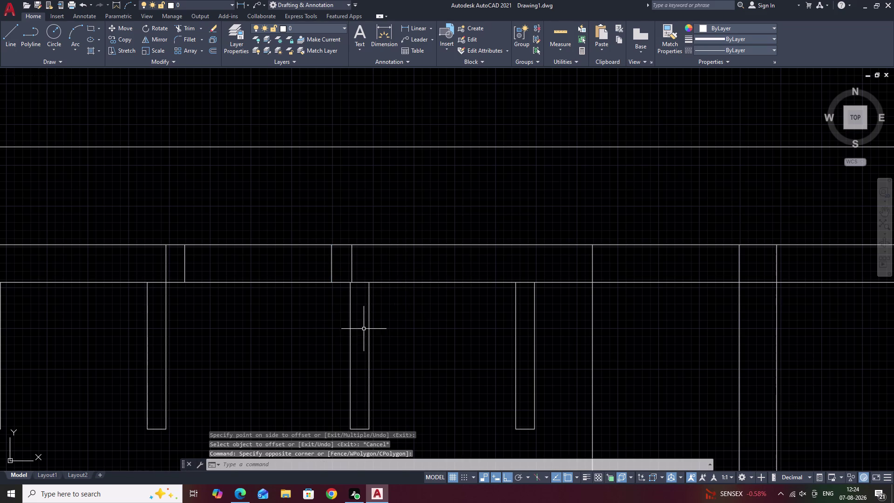
drag(401, 323, 335, 361)
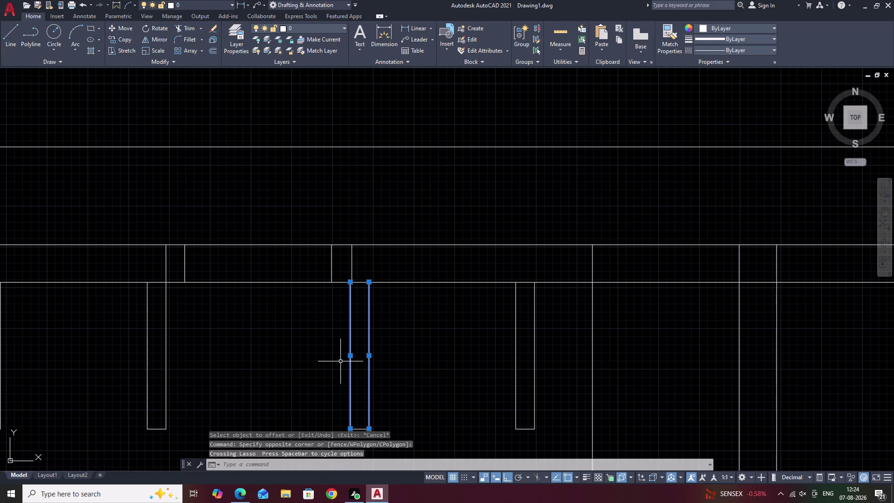
text(M)
key(space)
click(350, 283)
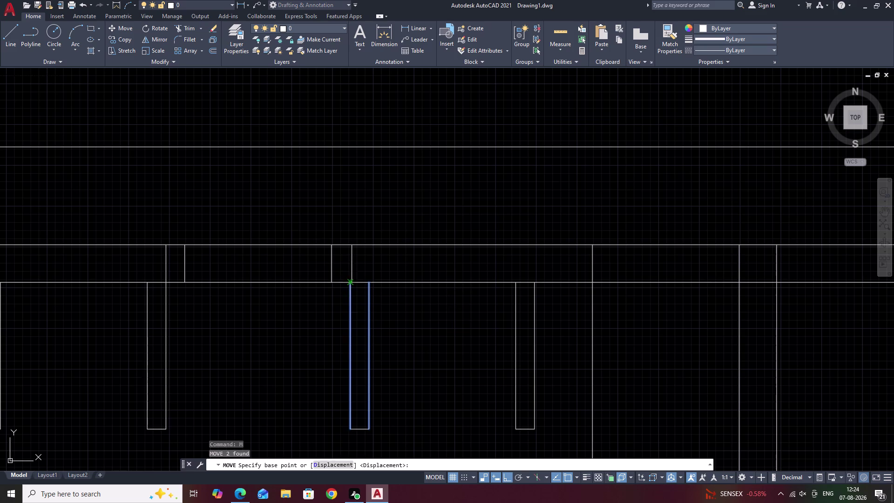
click(355, 283)
scroll(down, 3)
middle_drag(406, 316, 347, 325)
middle_click(447, 336)
scroll(up, 3)
scroll(down, 3)
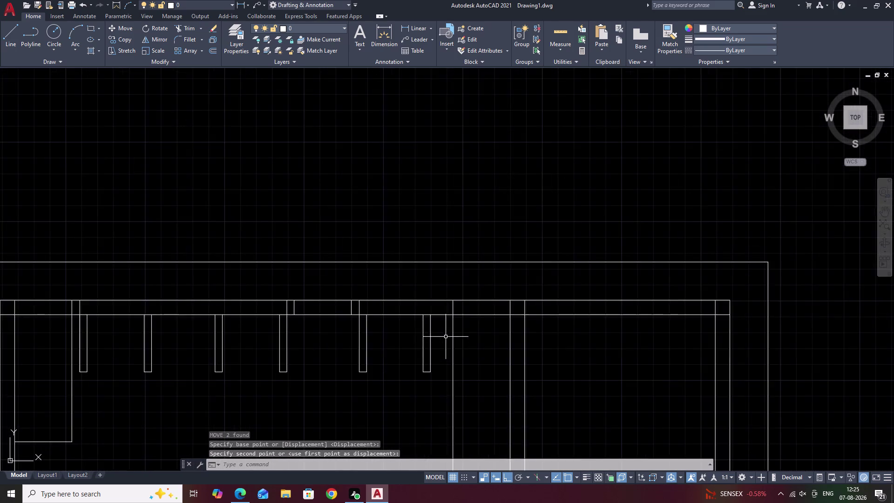
middle_drag(446, 338, 394, 337)
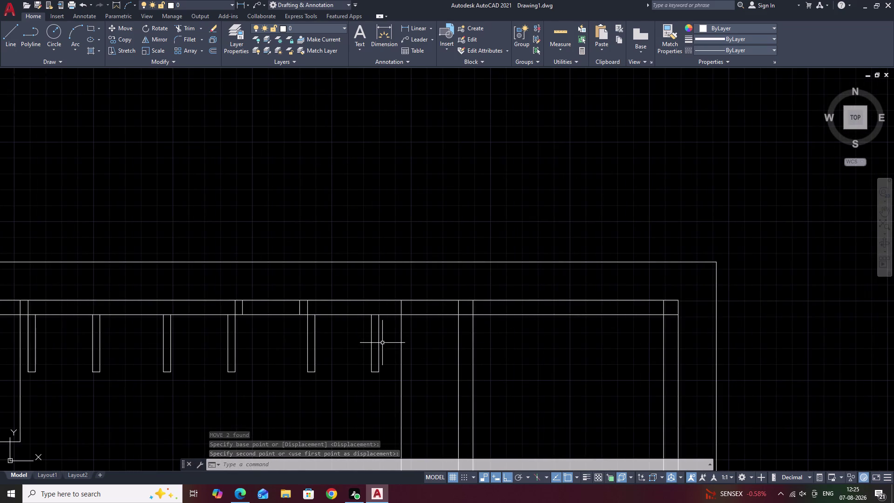
middle_drag(339, 337, 473, 319)
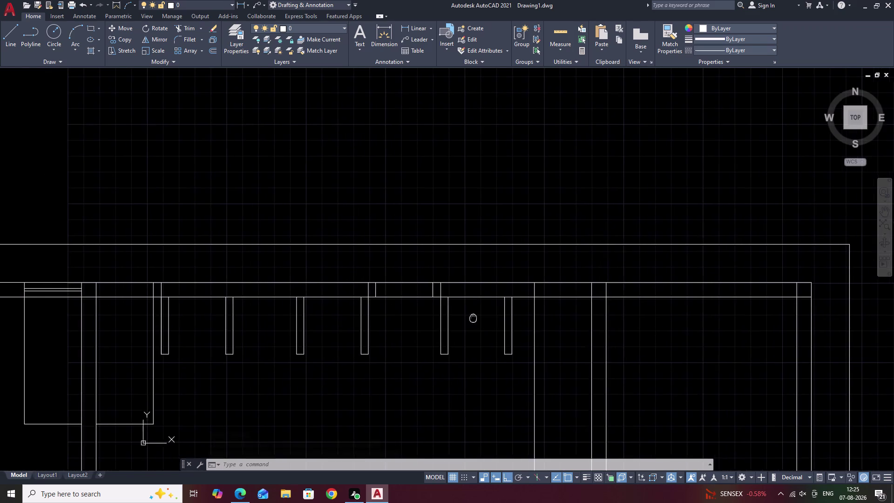
Crossing-select the row of pier lines and add the two short wall lines.
scroll(up, 3)
middle_drag(173, 316, 236, 317)
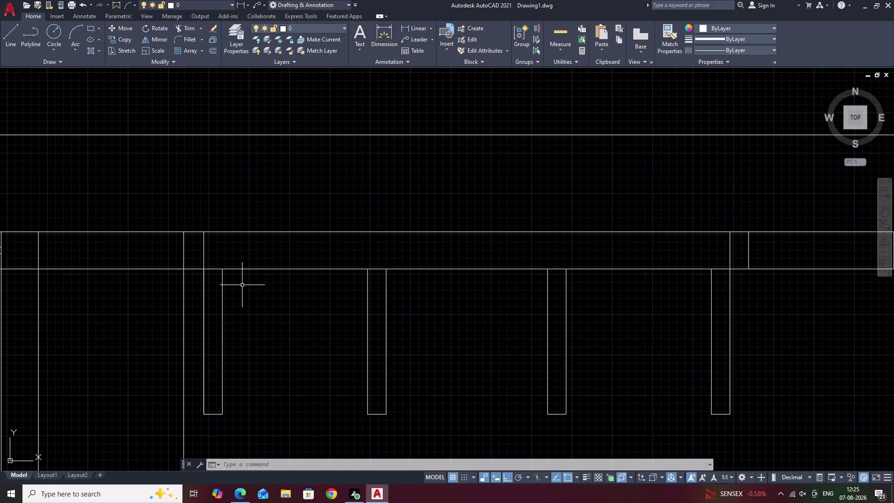
scroll(down, 3)
scroll(down, 3)
scroll(up, 3)
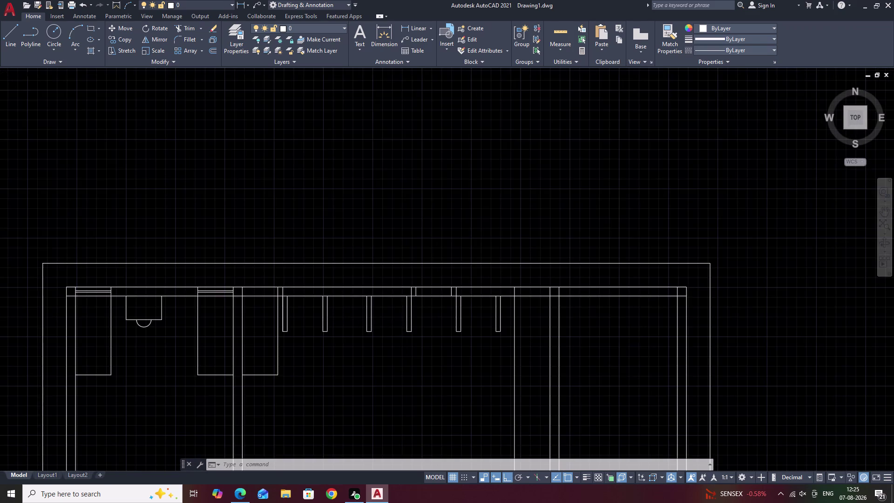
drag(576, 306, 212, 301)
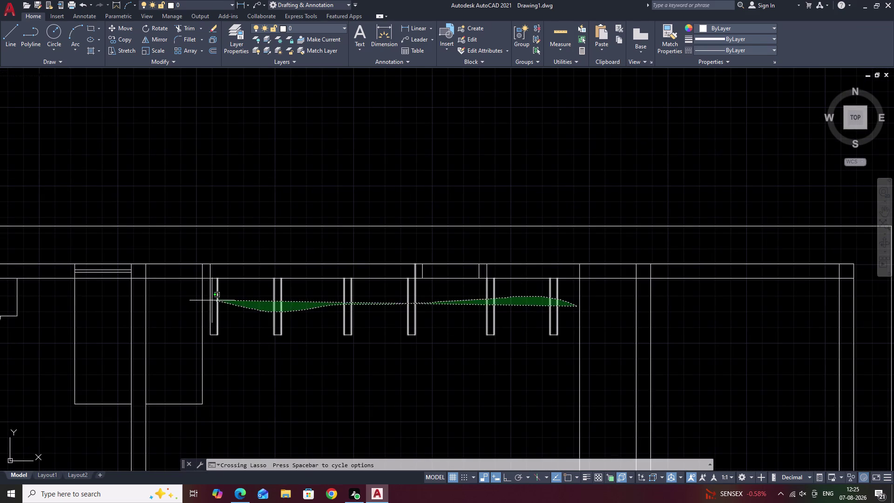
drag(212, 300, 205, 307)
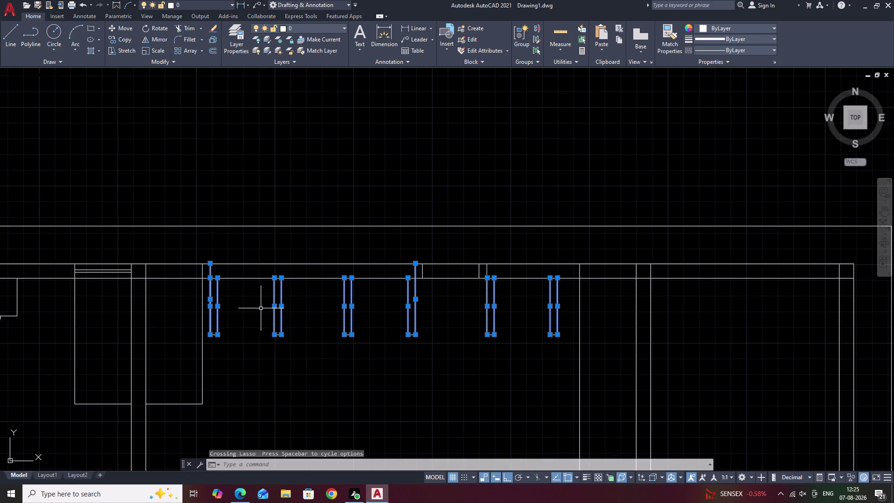
scroll(up, 3)
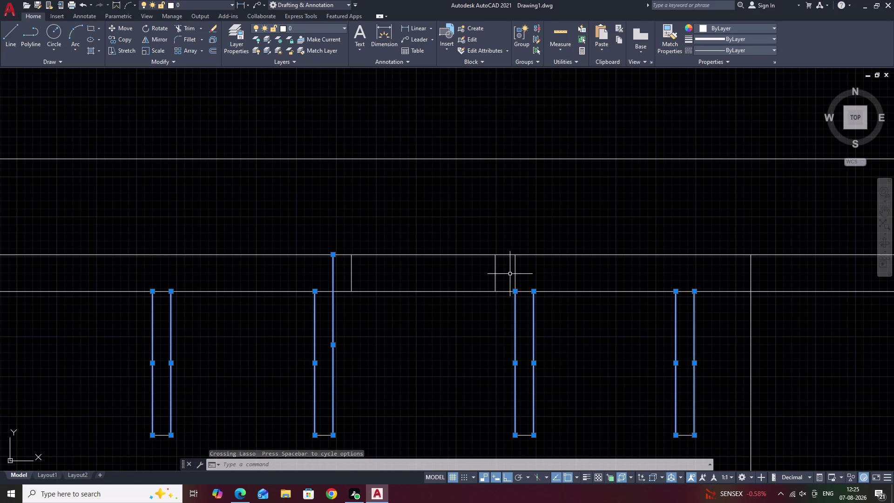
click(516, 268)
click(495, 275)
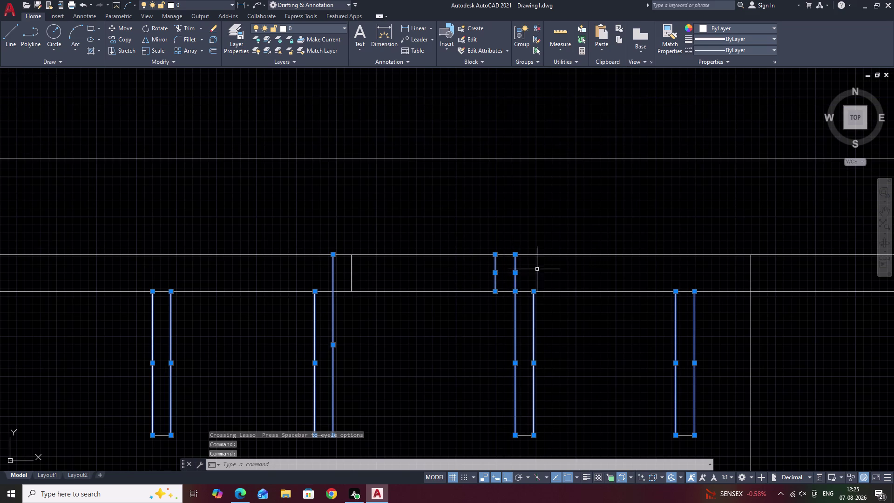
scroll(down, 3)
middle_drag(399, 327, 534, 328)
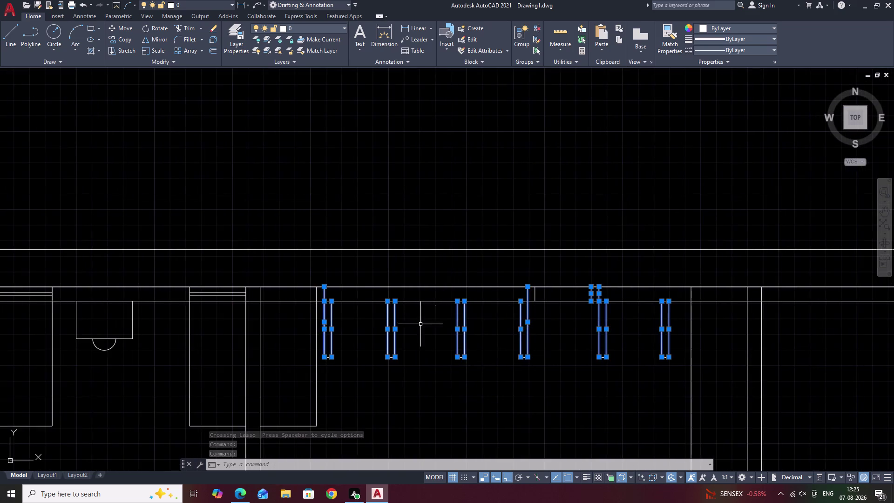
scroll(up, 3)
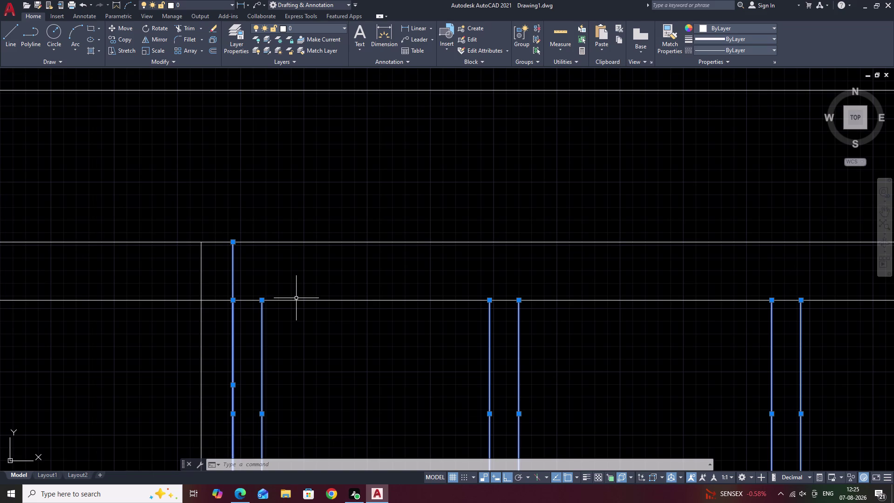
Start moving the 15 selected pier lines using a pier top as base point.
text(M)
key(space)
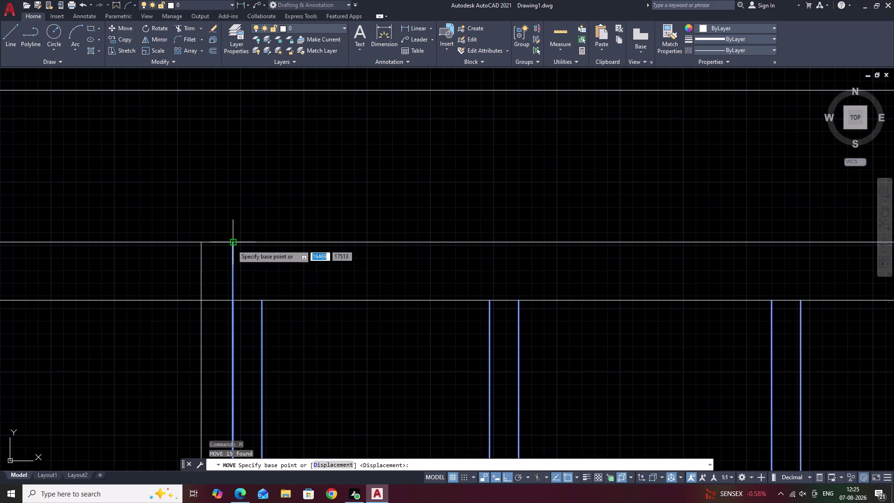
click(232, 244)
click(252, 244)
scroll(down, 3)
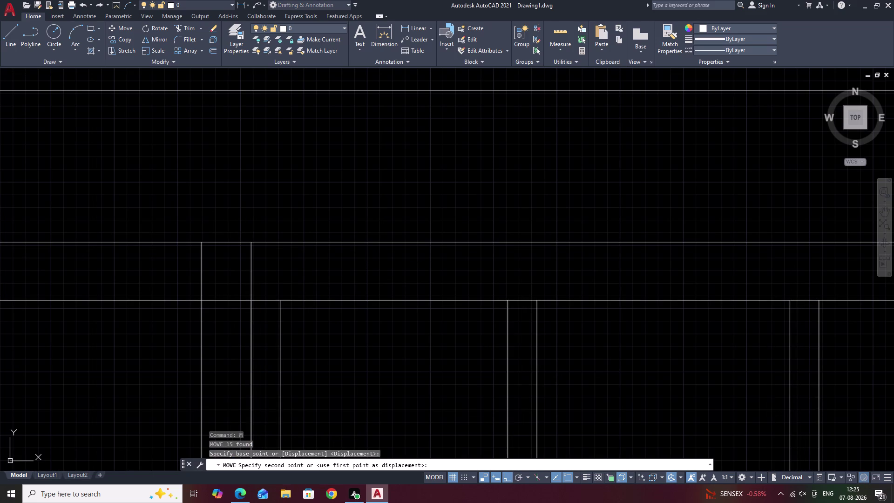
scroll(down, 3)
Cancel the move and clear the selection, leaving the piers unchanged.
key(Escape)
key(Escape)
key(Escape)
key(Escape)
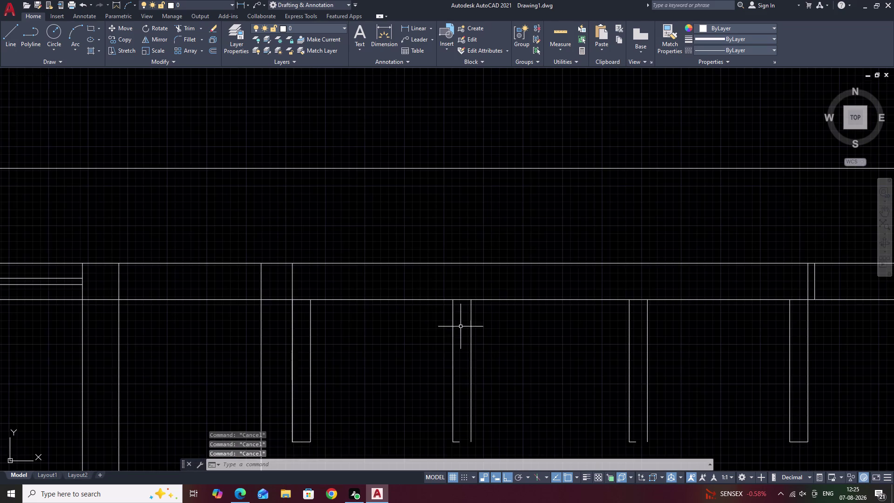
scroll(down, 3)
middle_drag(463, 324, 386, 324)
middle_drag(596, 341, 538, 339)
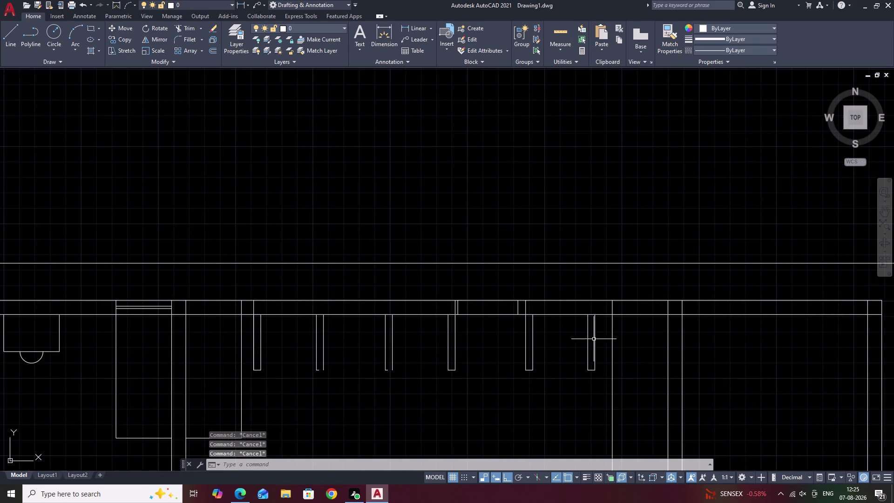
middle_drag(607, 340, 573, 340)
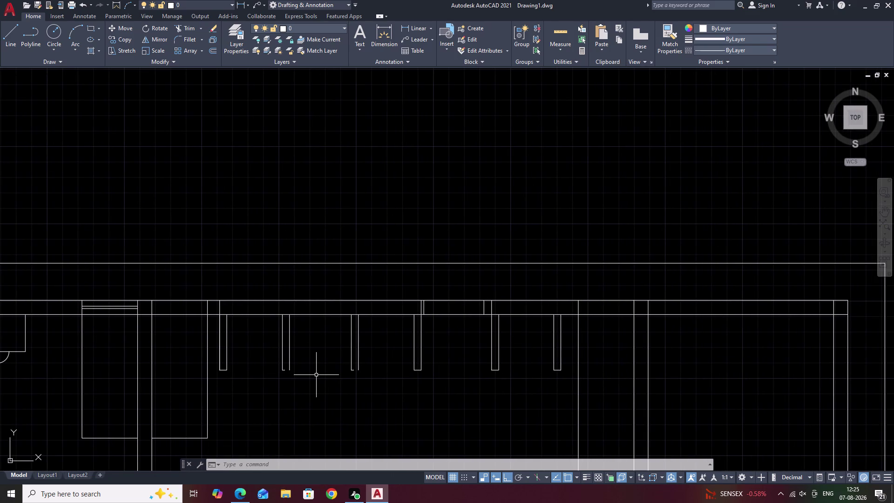
scroll(up, 3)
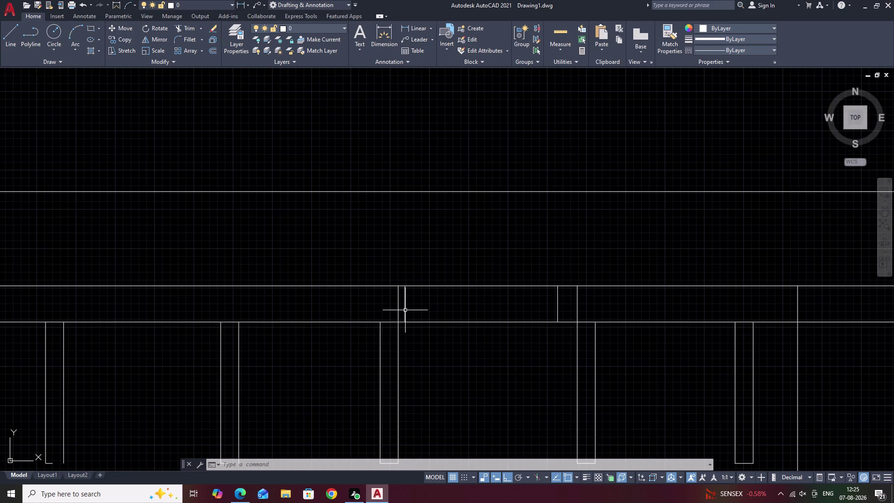
Erase the stray short vertical line inside the top wall band.
click(405, 311)
key(BackSpace)
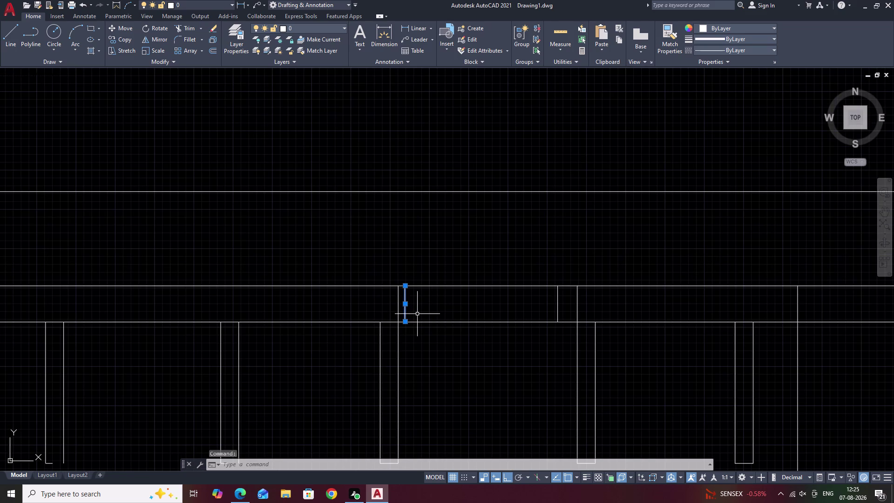
text(E)
key(space)
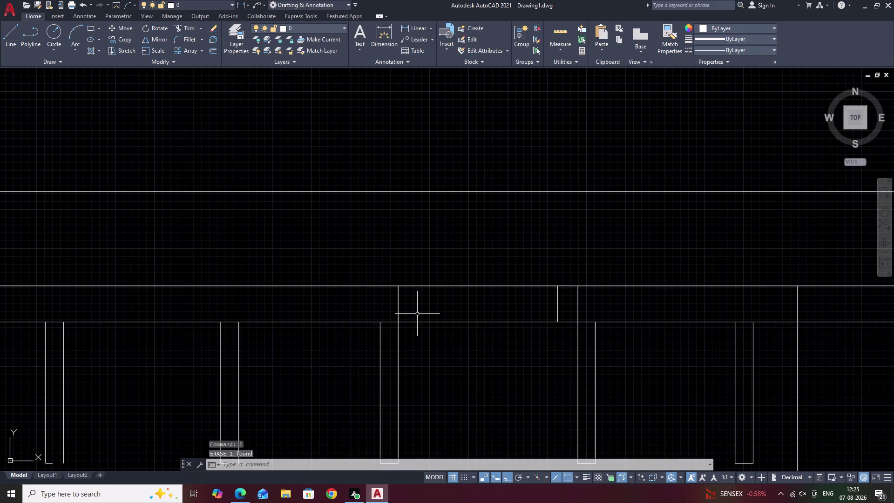
text(150)
key(space)
scroll(down, 3)
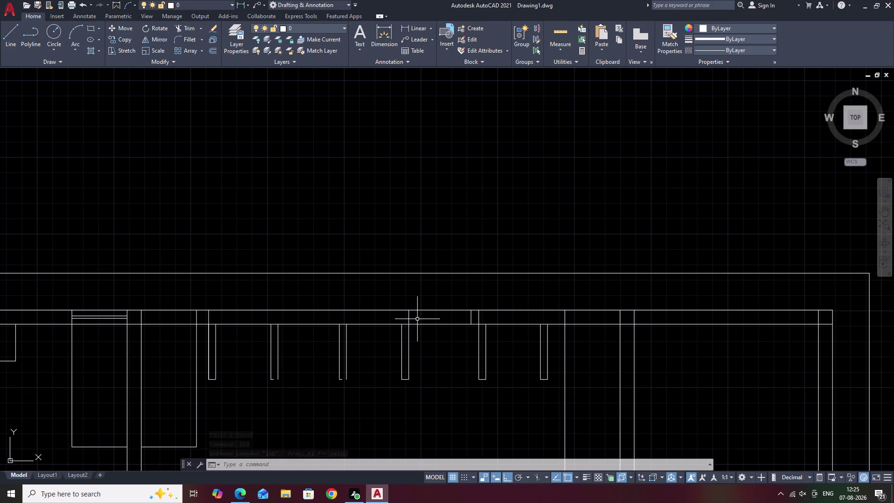
Offset a pier edge 150 units to the right.
key(space)
key(Escape)
text(O 1)
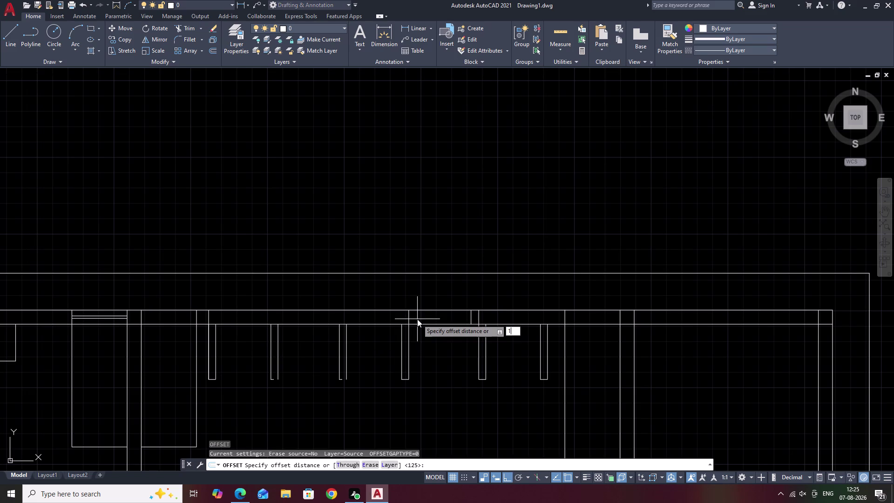
text(50)
key(space)
click(409, 315)
click(427, 316)
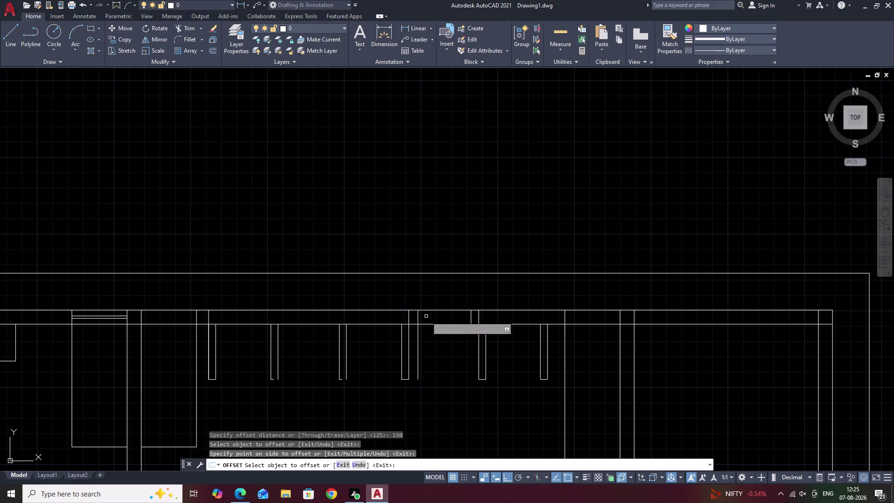
key(Escape)
Fence-trim the wall lines across the new pier.
text(TR)
key(space)
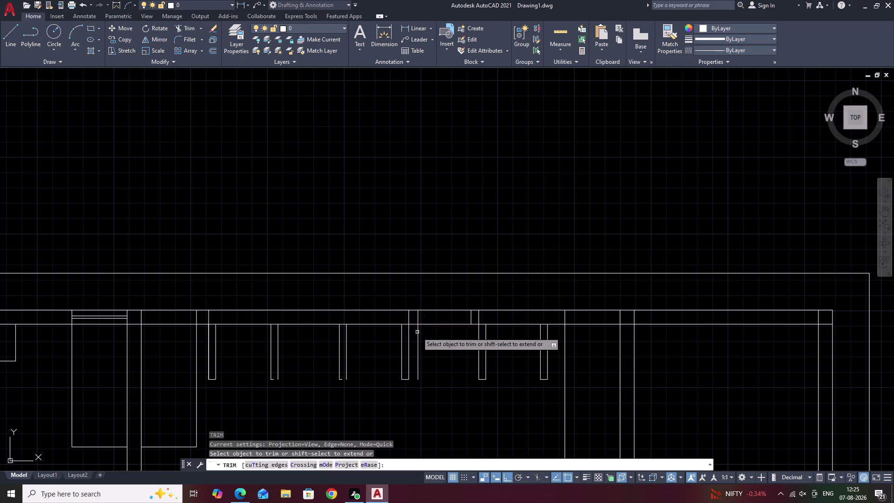
drag(422, 337, 412, 354)
key(Escape)
scroll(down, 3)
middle_drag(439, 346, 419, 359)
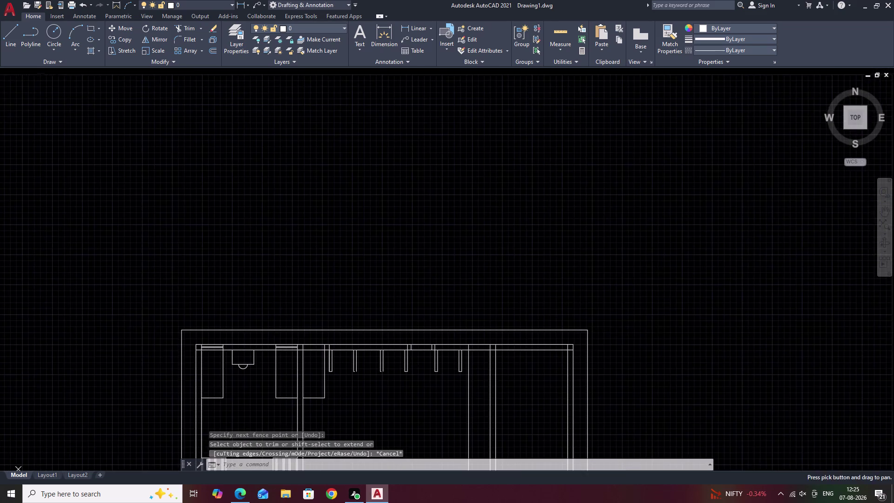
scroll(up, 3)
scroll(up, 3)
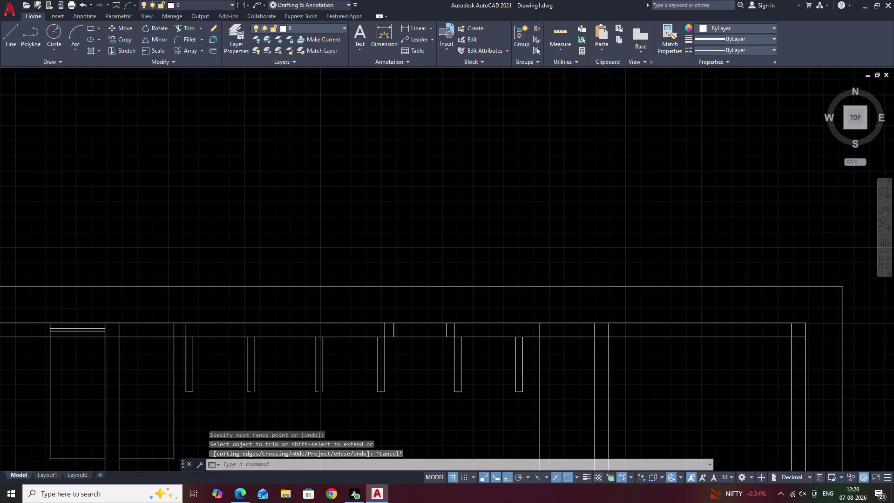
scroll(up, 3)
Trim the remaining wall-band line segments across the pier openings.
text(TR)
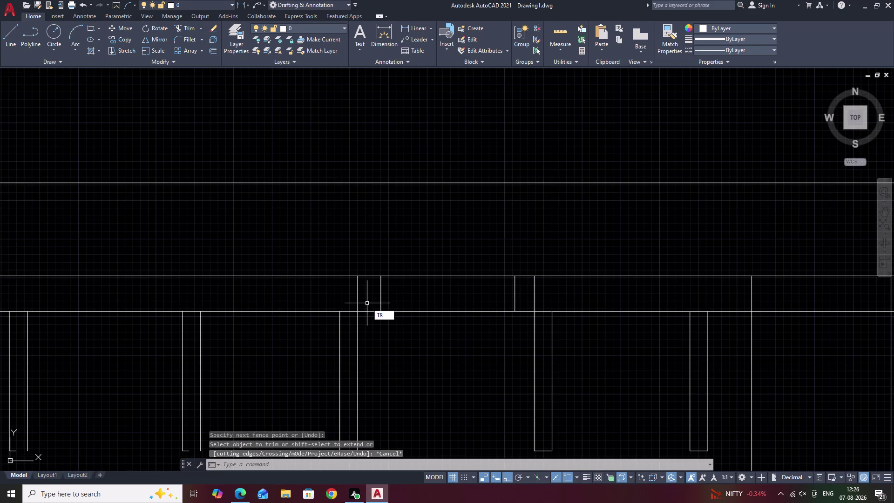
key(space)
click(356, 299)
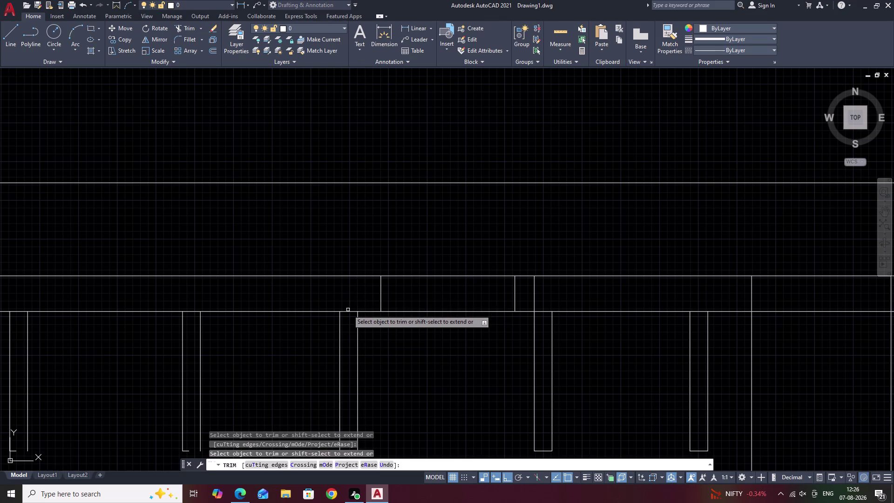
click(348, 310)
drag(347, 312, 348, 323)
scroll(down, 3)
middle_drag(383, 345, 346, 331)
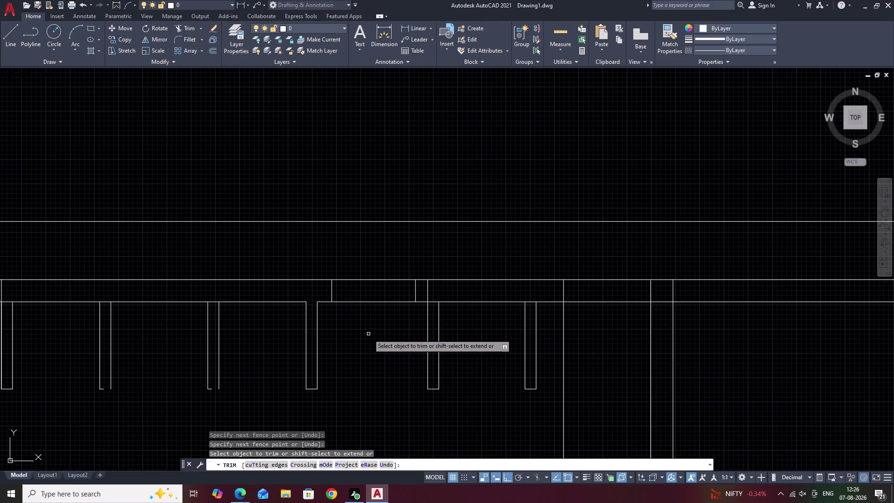
key(Escape)
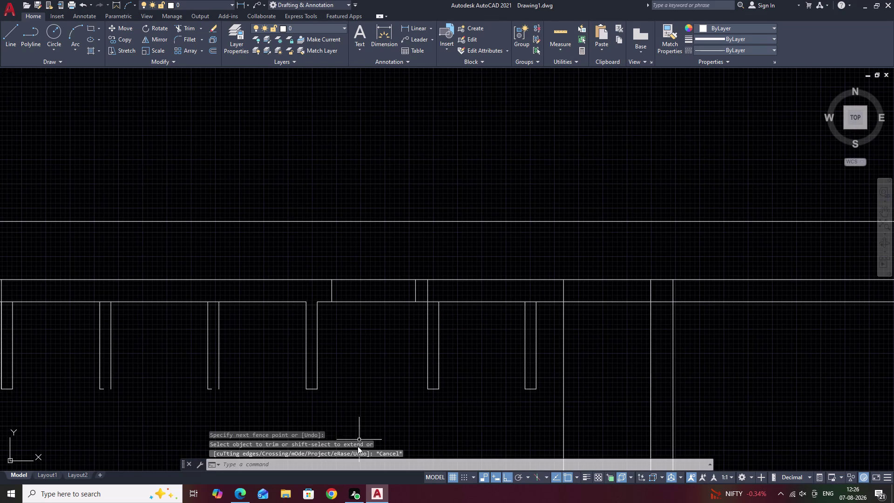
click(427, 293)
key(Escape)
drag(471, 325, 426, 344)
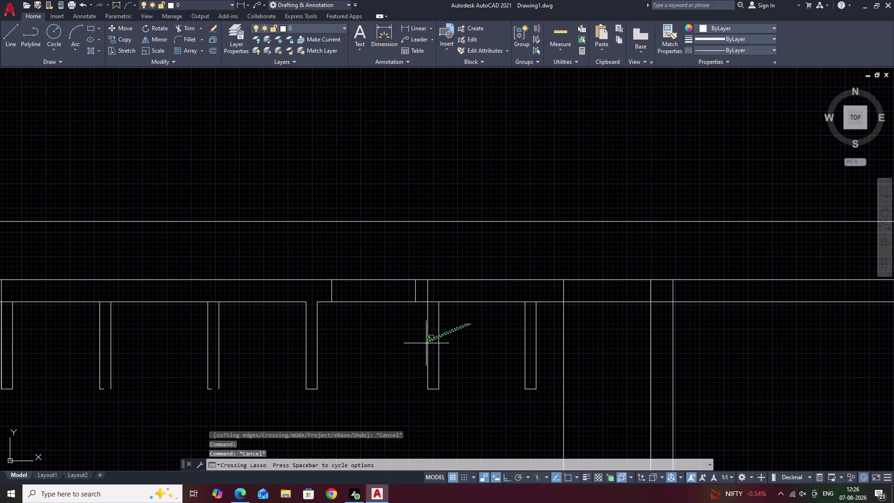
Offset the short wall line 150 units to the right.
drag(426, 344, 425, 345)
key(Escape)
text(O)
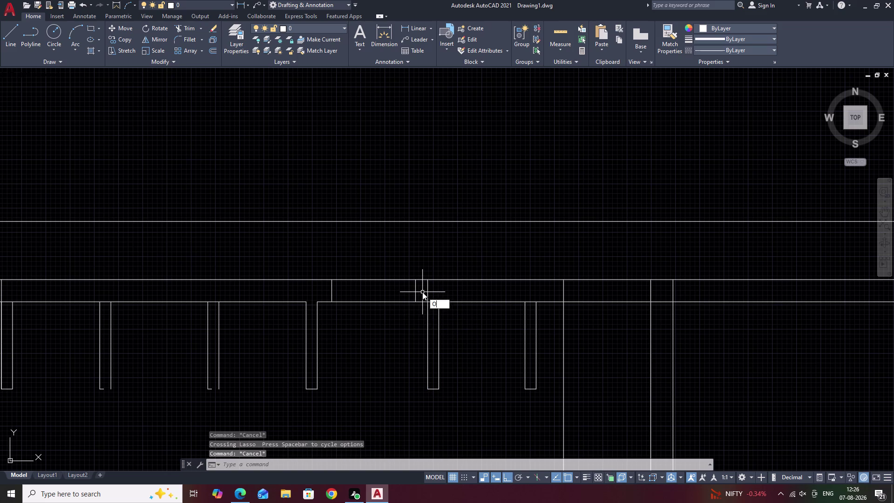
key(space)
text(150)
key(space)
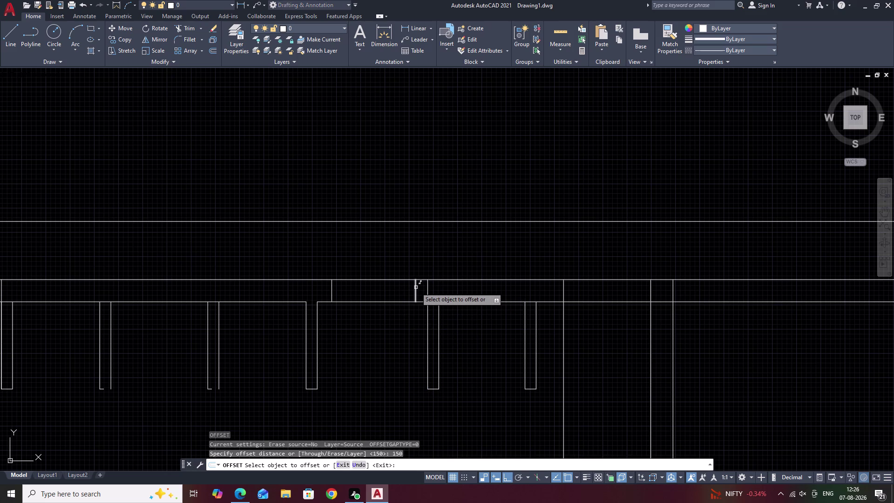
click(416, 288)
click(461, 290)
key(Escape)
Move the two new vertical lines right to align with the pier edge.
scroll(up, 3)
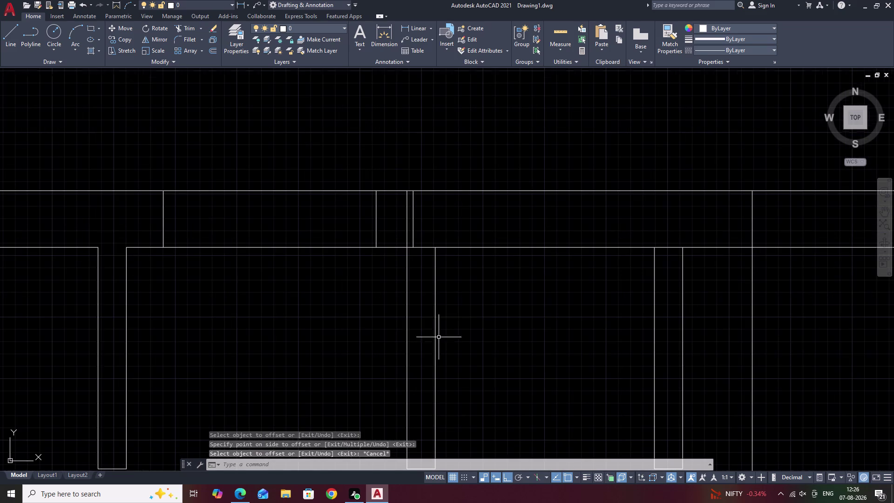
drag(456, 317, 392, 346)
click(407, 224)
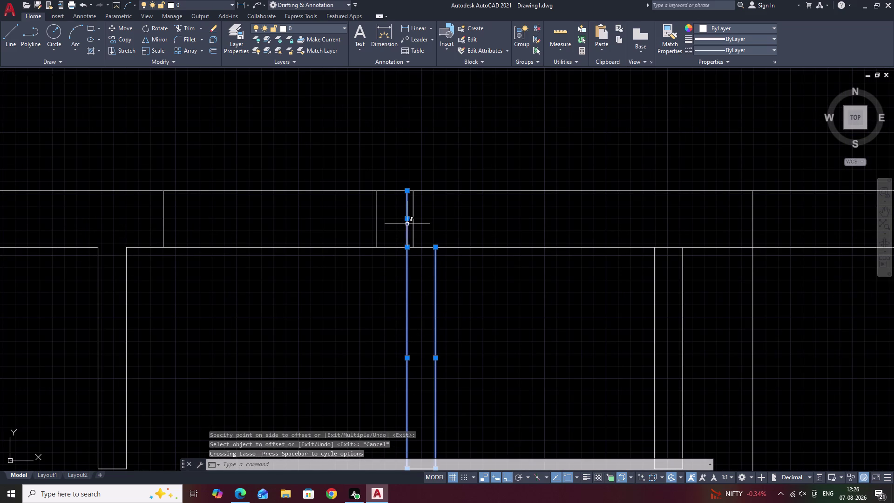
key(Escape)
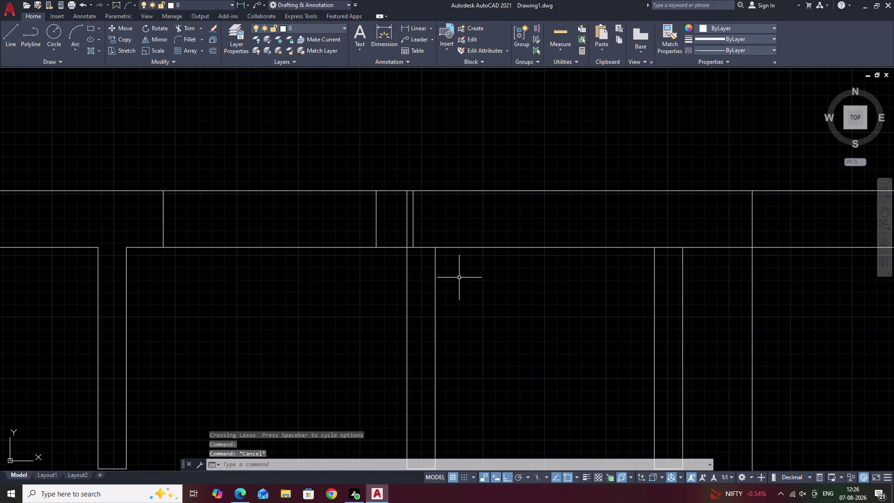
drag(459, 277, 389, 305)
text(M)
key(space)
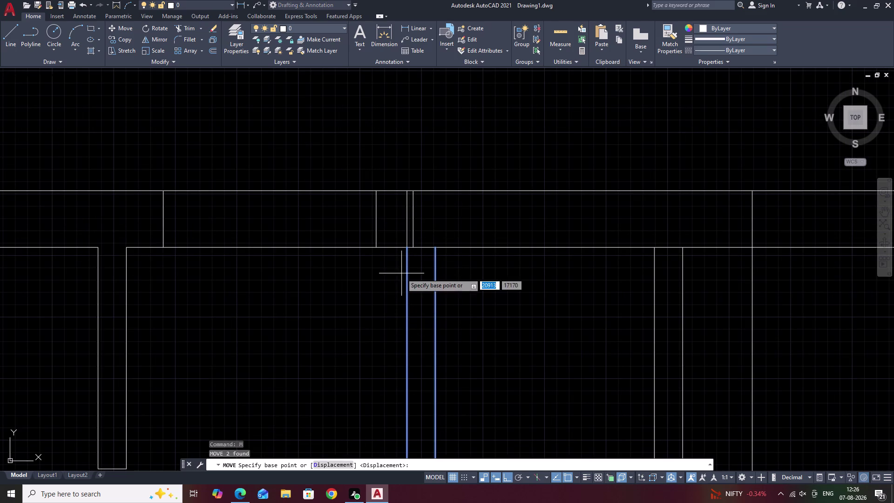
click(406, 247)
click(415, 248)
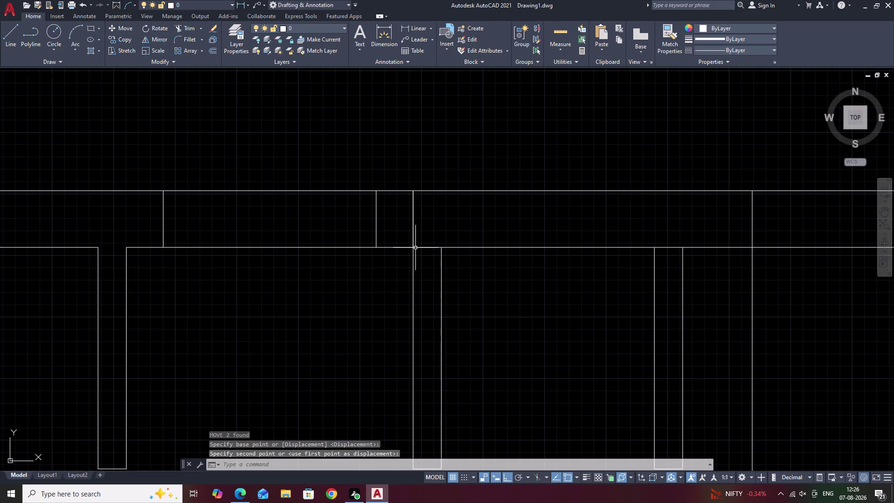
scroll(down, 3)
middle_drag(482, 299, 399, 303)
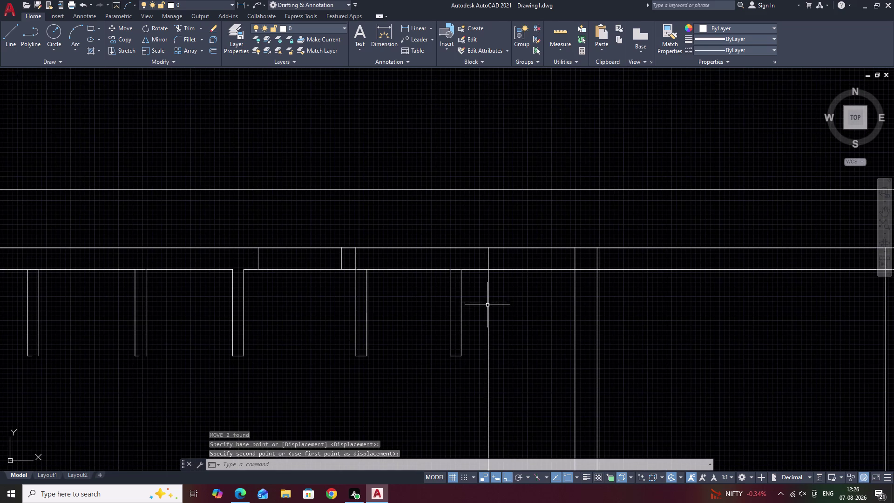
drag(473, 294, 439, 315)
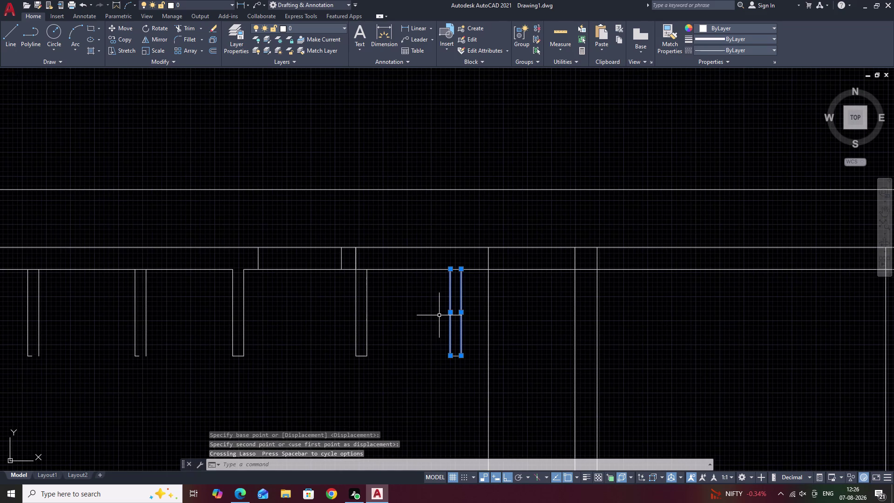
Erase the two side lines of the rightmost pier.
text(E)
key(space)
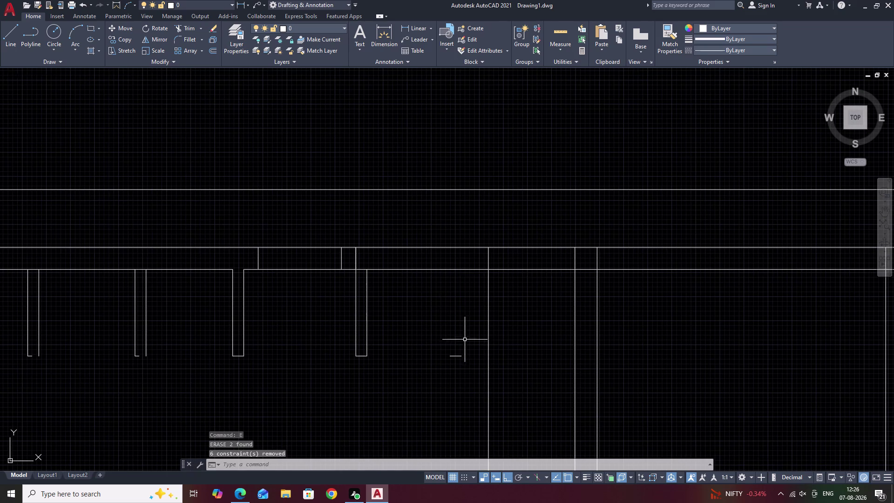
click(460, 356)
text(E)
key(space)
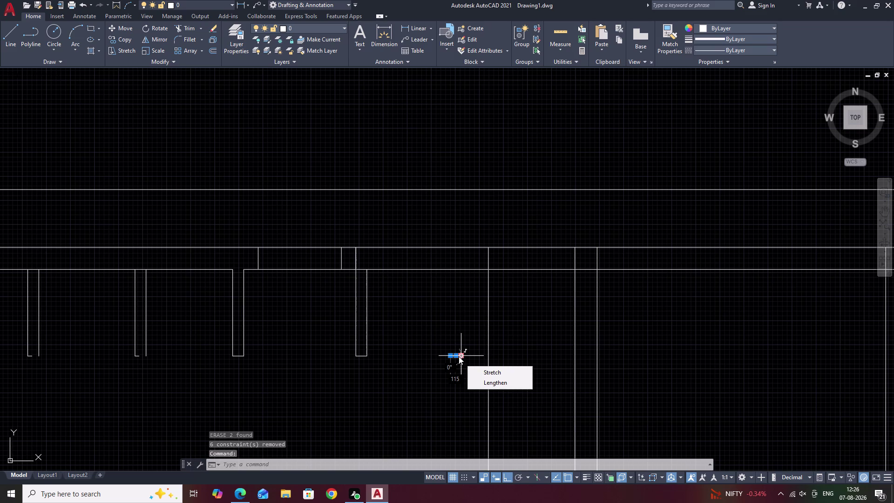
key(o)
key(Escape)
key(Escape)
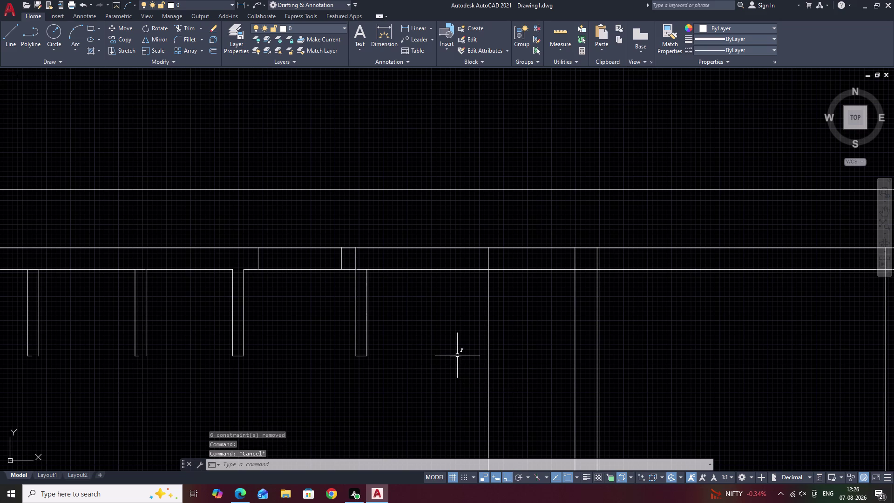
text(O)
key(space)
Offset the last pier's right side 900 units to the right.
text(900)
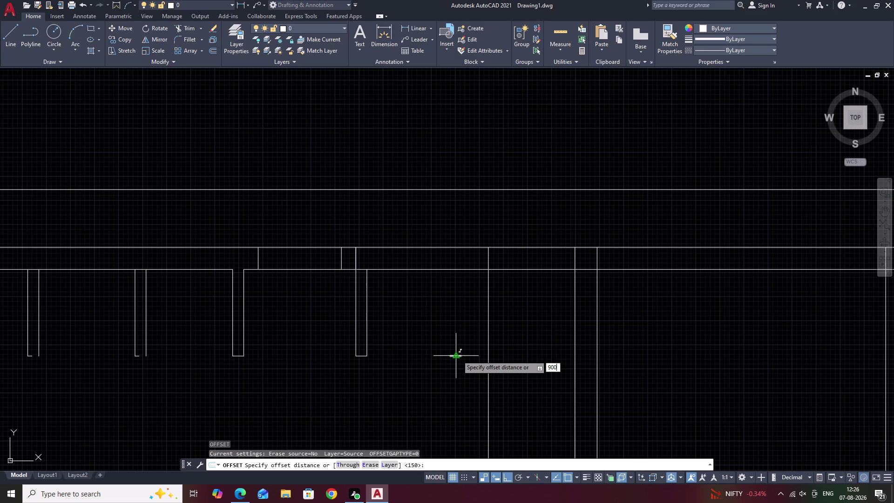
key(space)
click(367, 310)
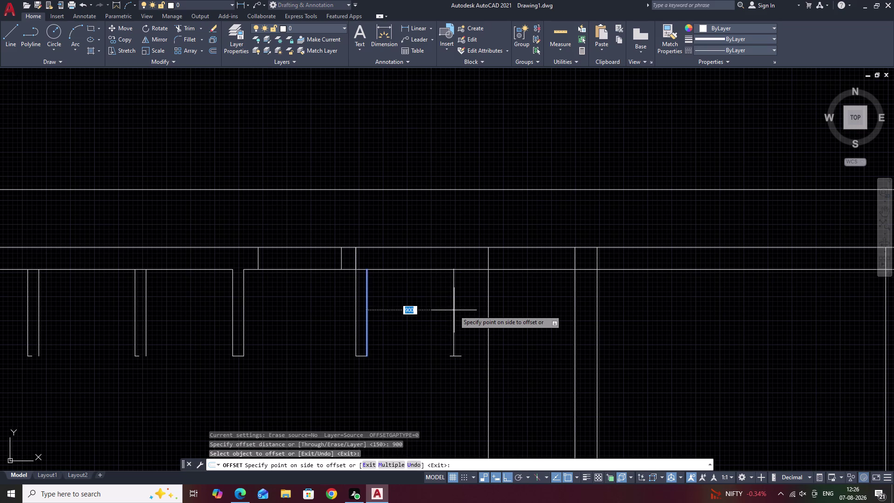
click(454, 310)
key(Escape)
Erase the leftover short line below the pier.
scroll(up, 3)
click(450, 351)
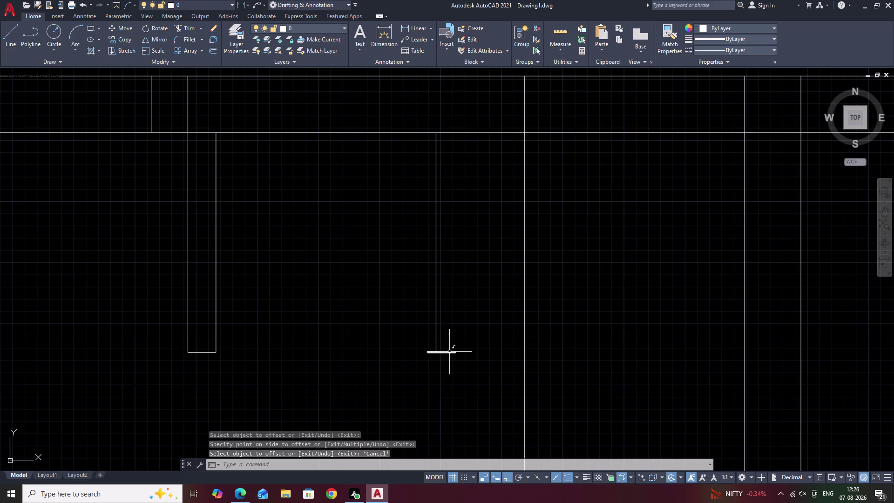
text(E)
key(space)
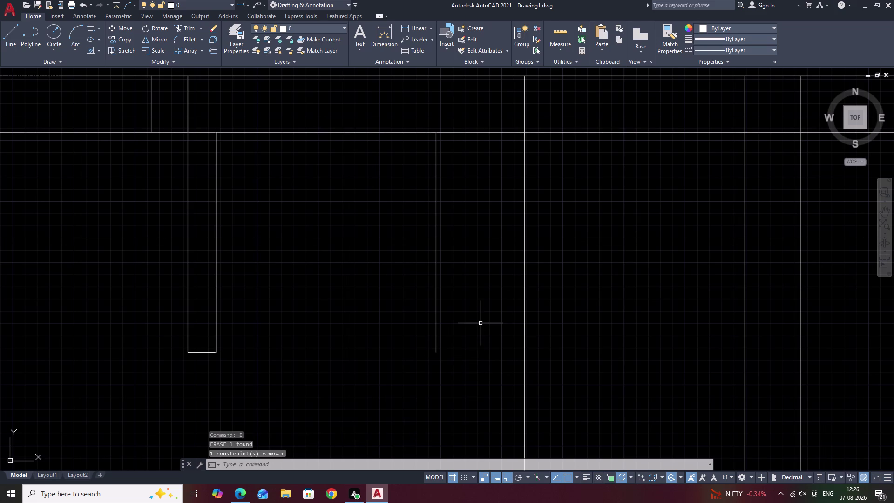
text(O 900)
key(space)
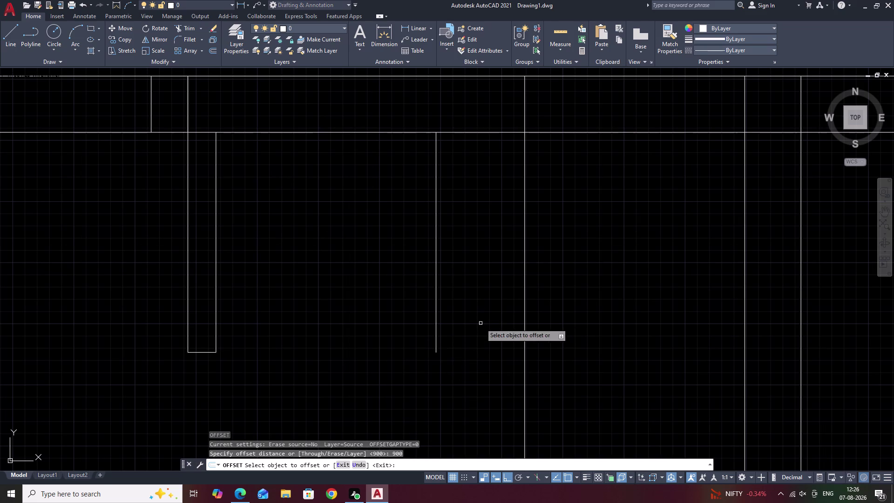
click(435, 228)
key(Escape)
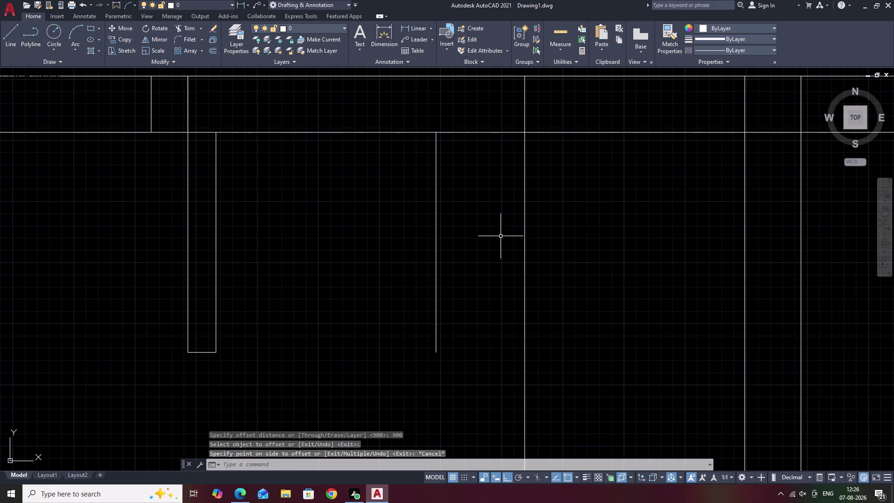
Offset the new vertical line 115 units to the right.
text(O 115)
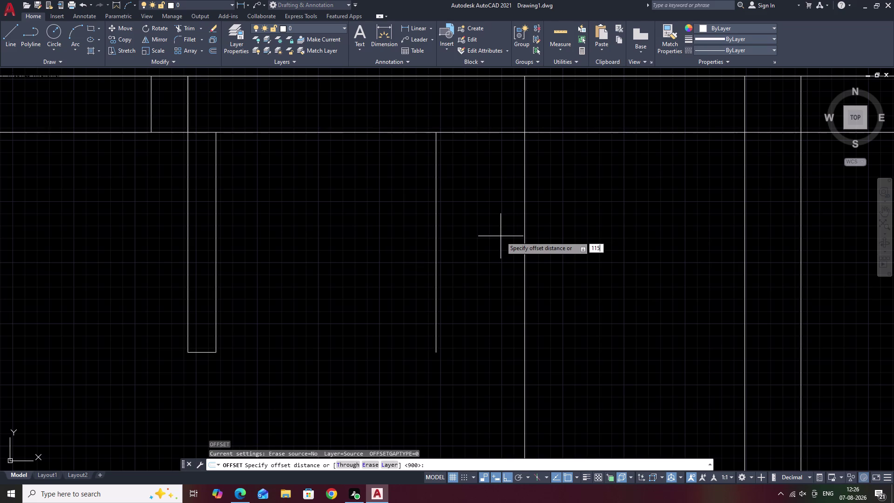
key(space)
click(435, 223)
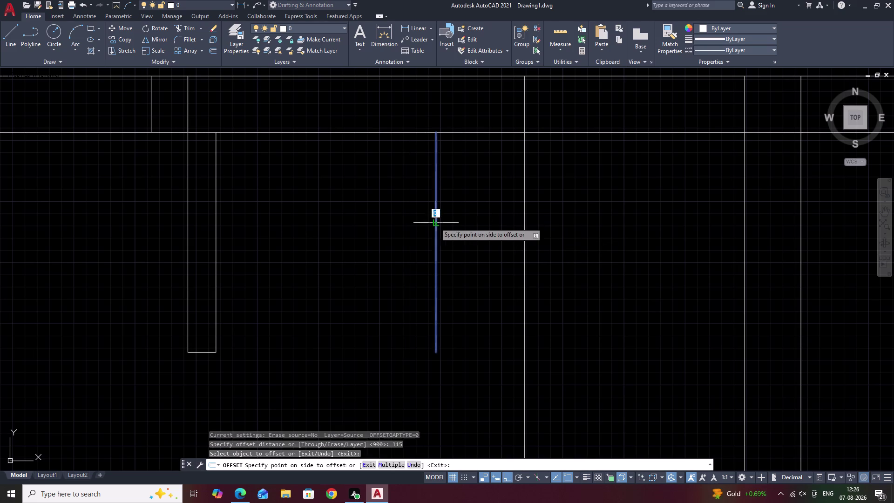
click(481, 223)
key(Escape)
Draw a line closing the bottom of the 115-wide pier.
text(L)
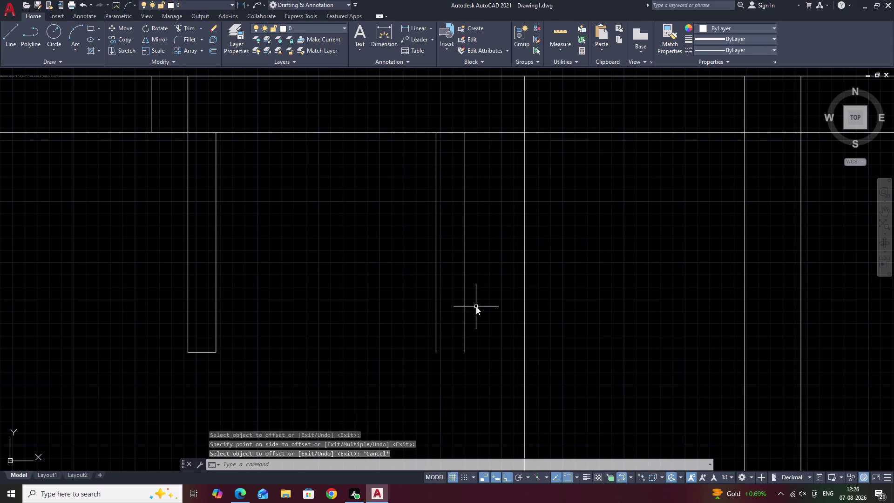
key(space)
click(466, 352)
double_click(434, 353)
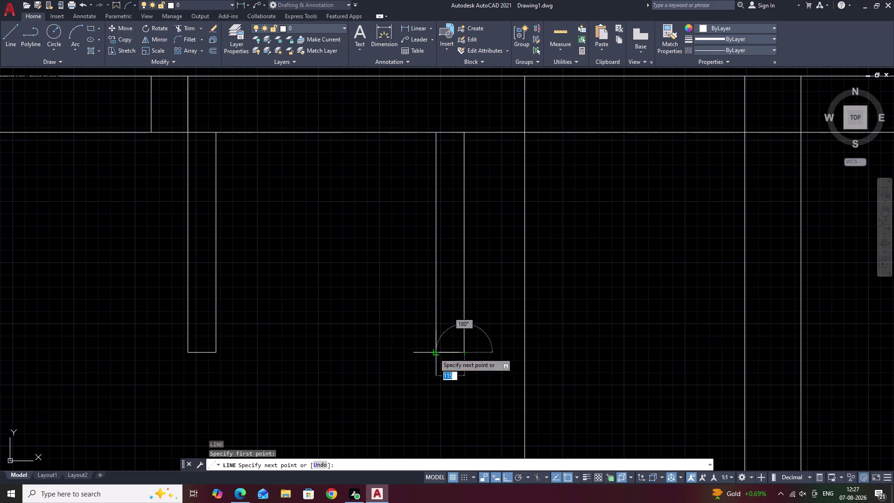
key(Escape)
scroll(down, 3)
middle_drag(480, 296, 472, 346)
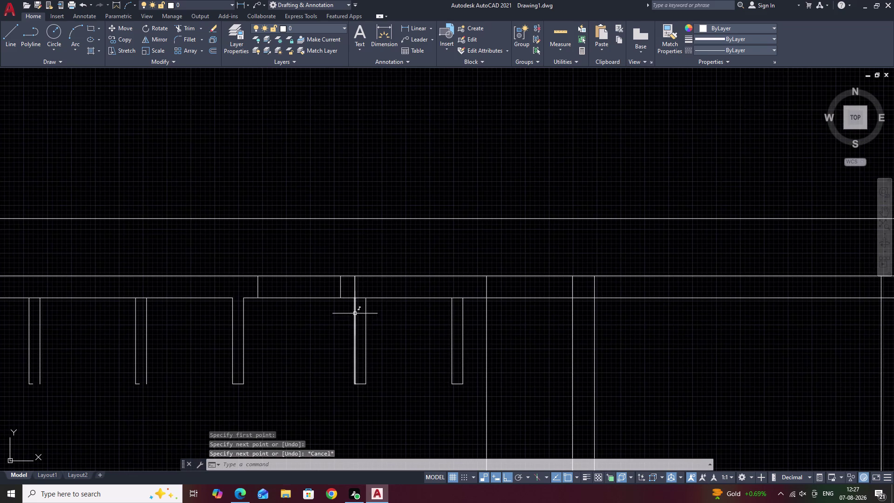
scroll(up, 3)
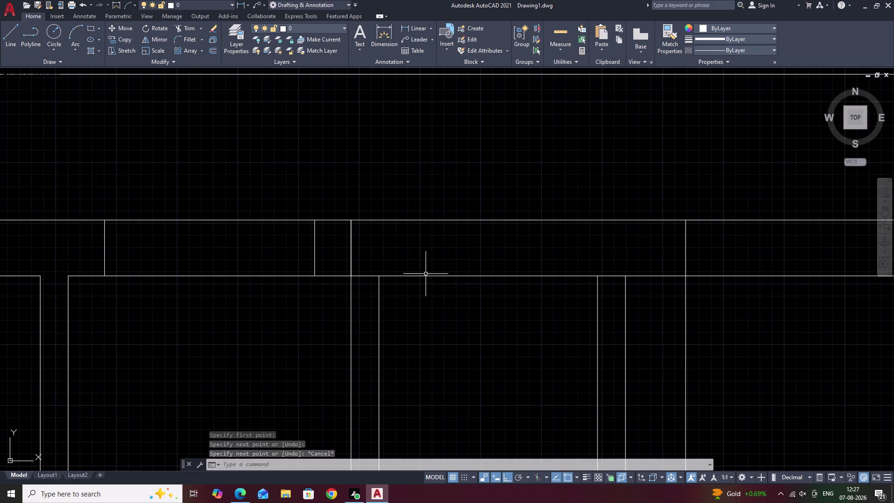
Trim the top wall line between the sides of the two newest piers.
text(TR)
key(space)
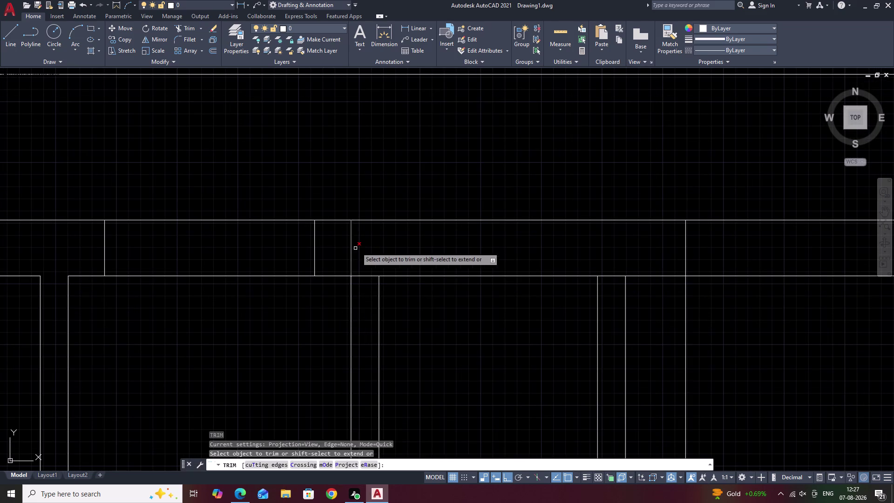
drag(369, 238, 327, 251)
scroll(down, 3)
middle_drag(391, 297, 390, 267)
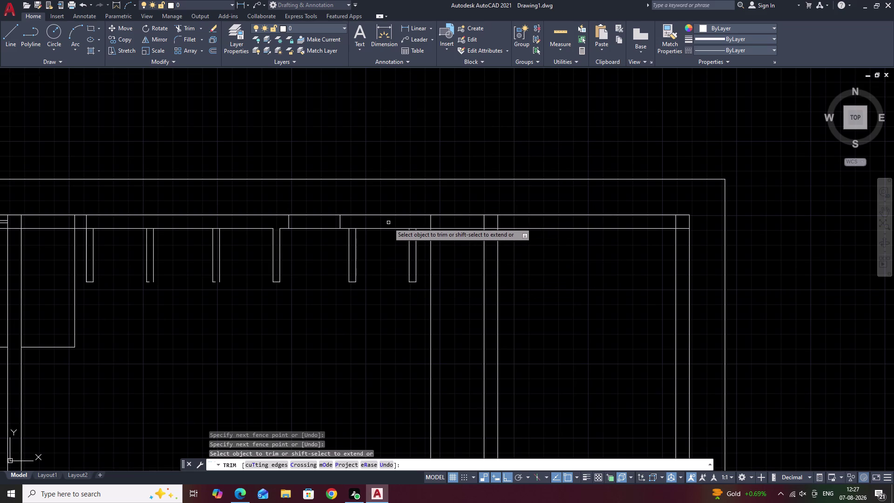
scroll(up, 3)
drag(352, 225, 350, 251)
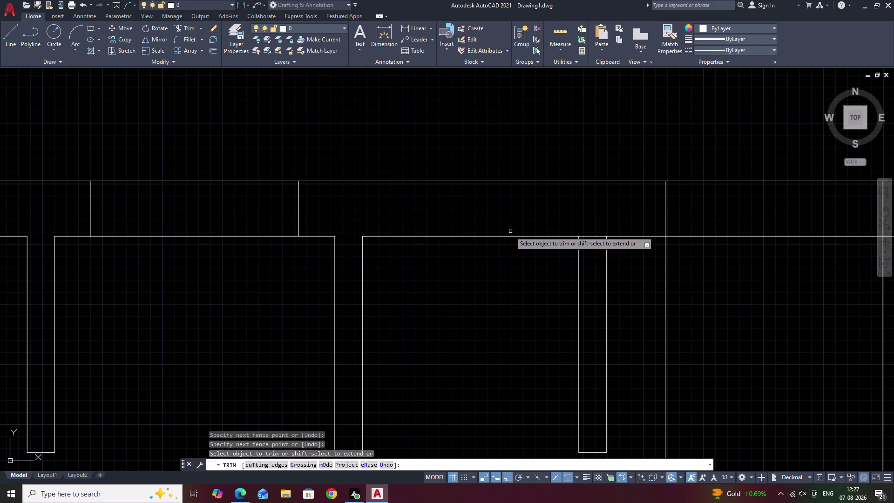
key(ctrl+z)
key(Escape)
middle_drag(538, 337, 536, 285)
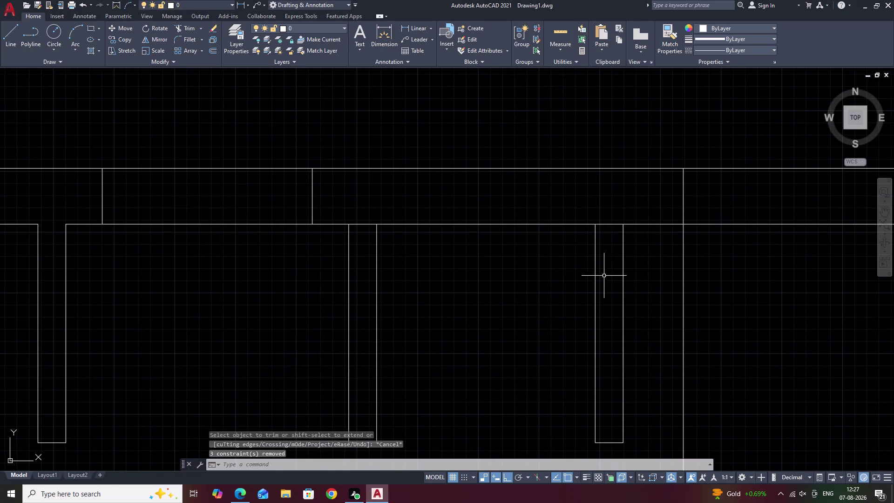
drag(642, 278, 310, 390)
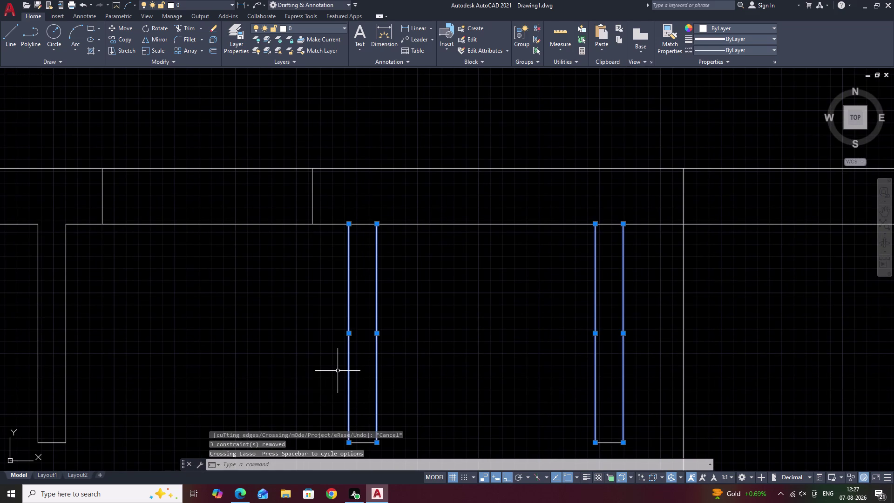
Start moving the two newest piers' side lines, then cancel the move.
text(M)
key(space)
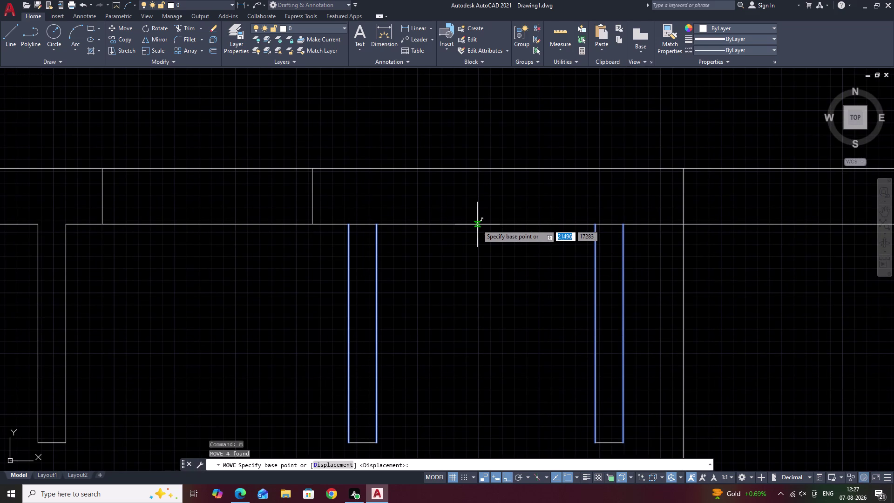
scroll(down, 3)
middle_drag(466, 307, 516, 272)
key(Escape)
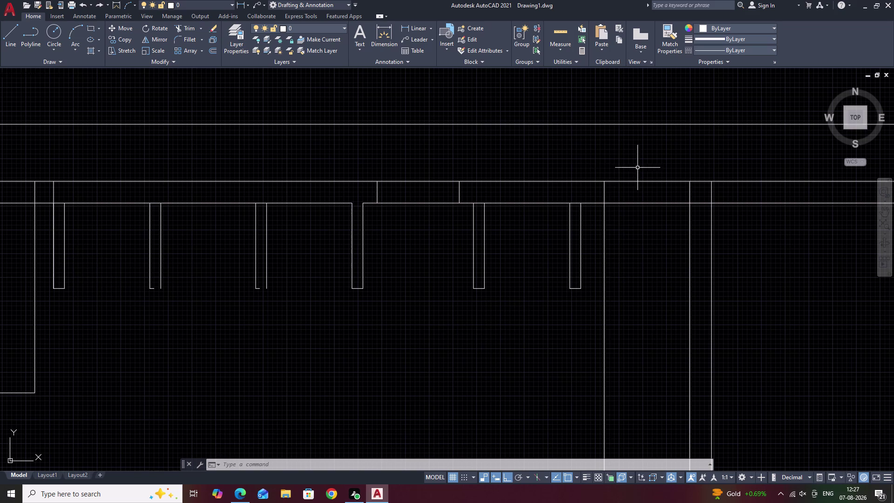
Place a trial 248 linear dimension near the newest pier, then erase it.
click(405, 30)
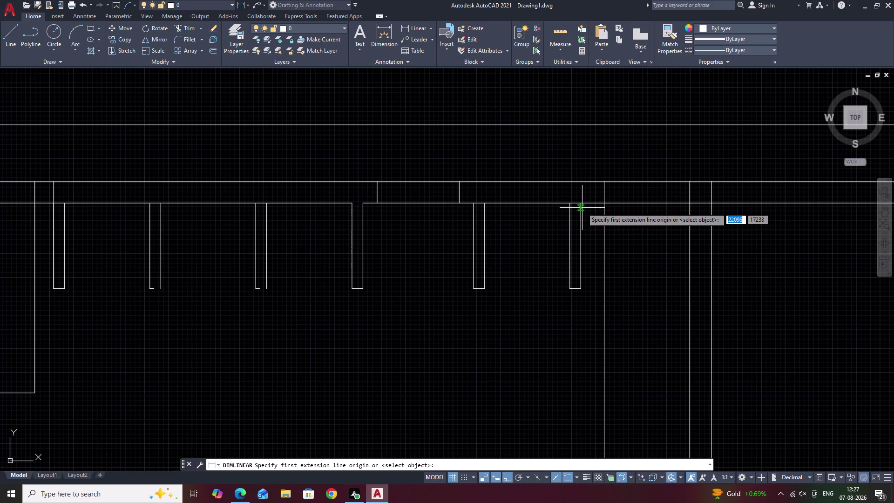
click(583, 203)
click(606, 202)
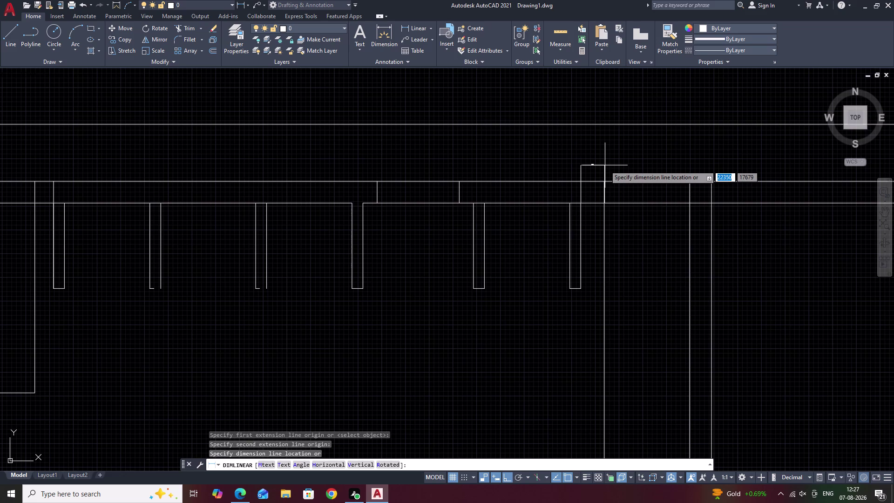
click(605, 165)
scroll(up, 3)
scroll(up, 3)
drag(714, 155, 384, 221)
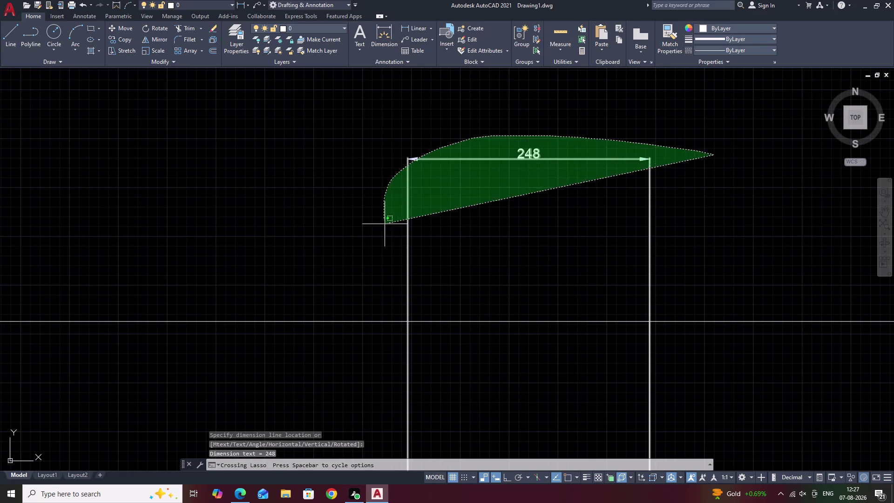
drag(384, 221, 389, 236)
text(E)
key(space)
Pan along the top wall and select the vertical line at the opening's left edge.
scroll(down, 3)
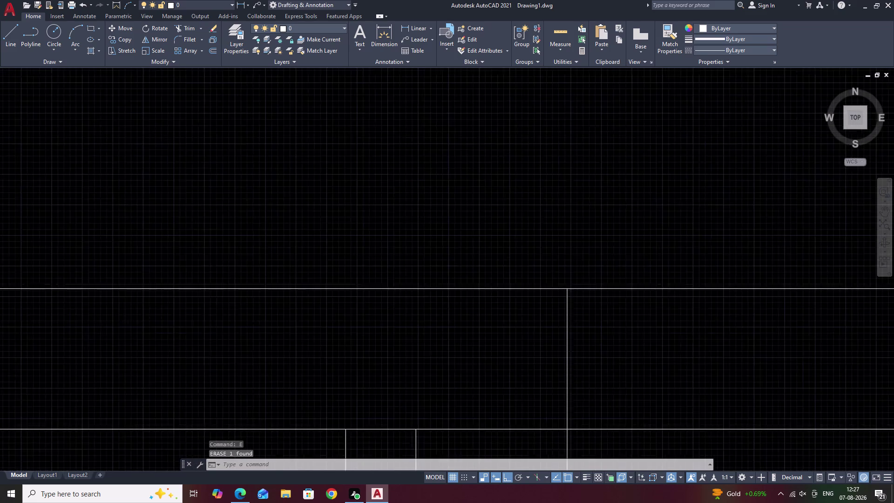
scroll(down, 3)
middle_drag(437, 250, 550, 228)
scroll(down, 3)
middle_drag(407, 264, 538, 264)
middle_drag(285, 251, 365, 241)
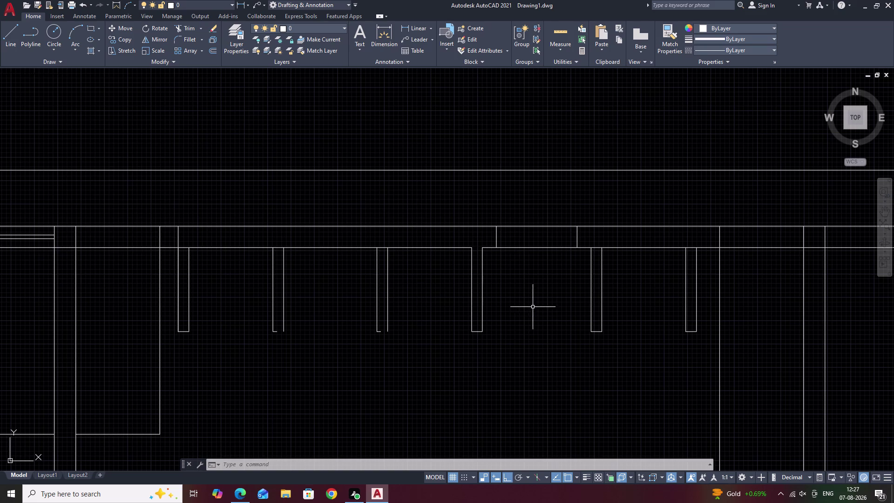
click(496, 242)
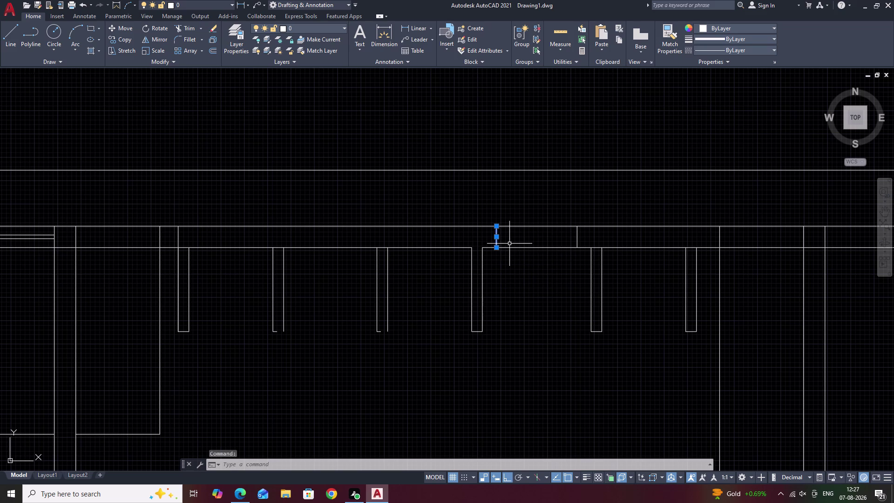
Move the opening's left cross line slightly further right in the top wall.
text(M)
key(space)
click(498, 239)
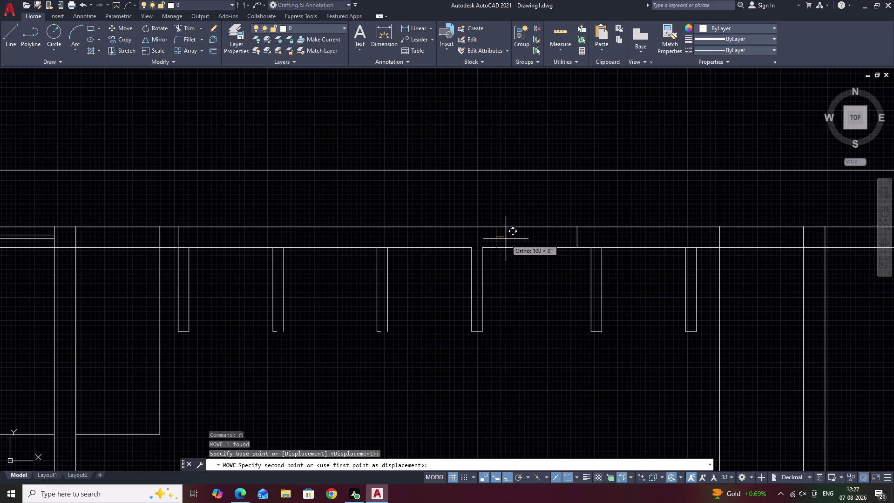
click(505, 239)
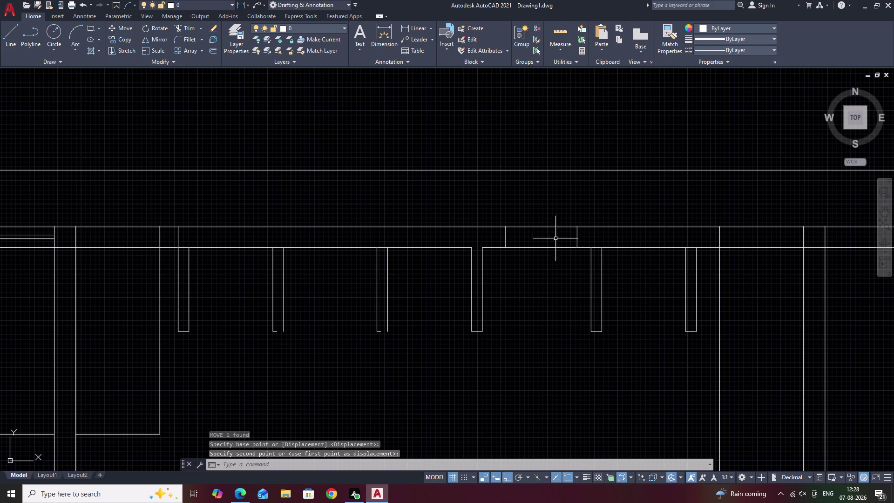
key(Escape)
Offset that line 900 to the right to form the opening's right edge.
key(o)
key(space)
text(900)
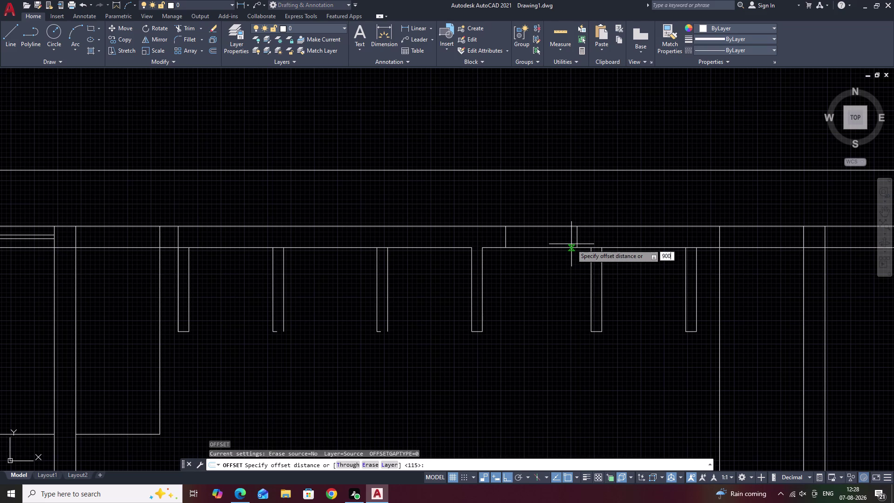
key(space)
click(506, 239)
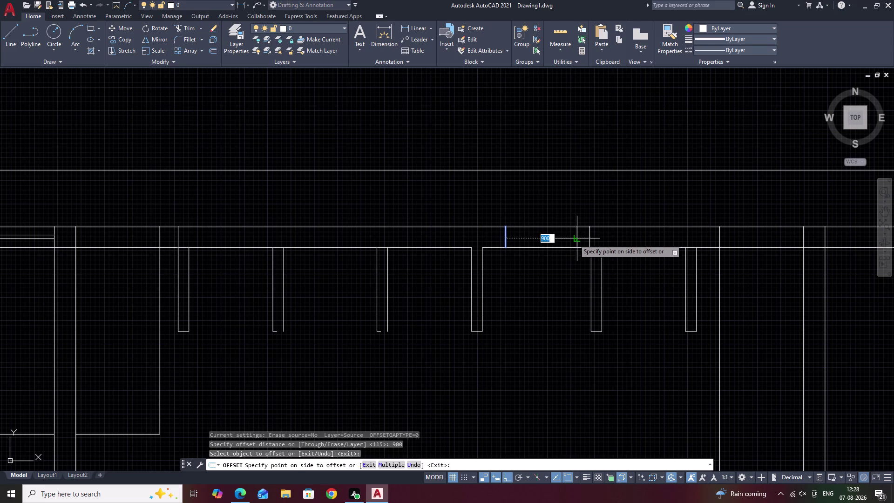
click(588, 239)
key(Escape)
Trim one wall line segment inside the opening, then end the trim.
text(TR)
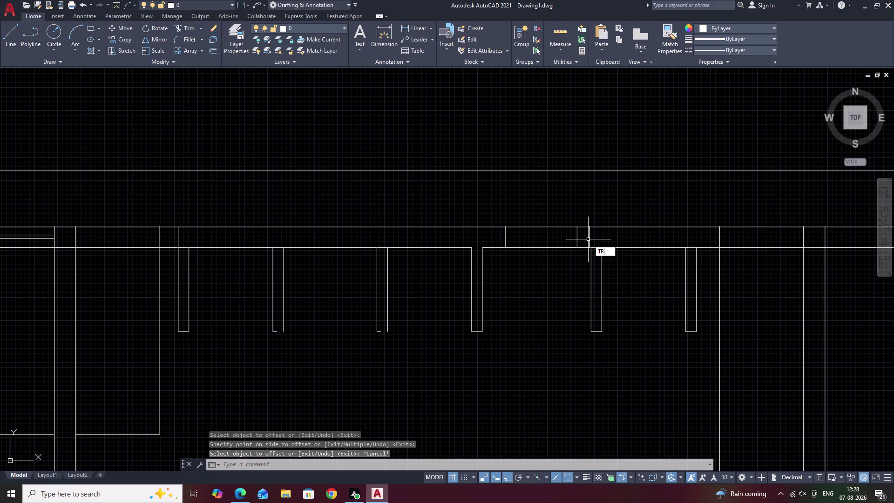
key(space)
click(577, 241)
key(Escape)
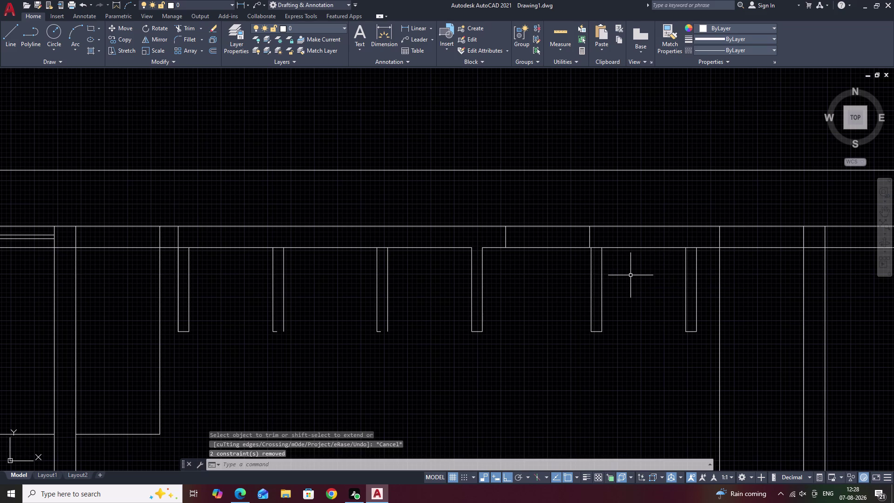
Move the fifth and sixth piers right, then undo both the move and the earlier trim.
drag(622, 264, 579, 286)
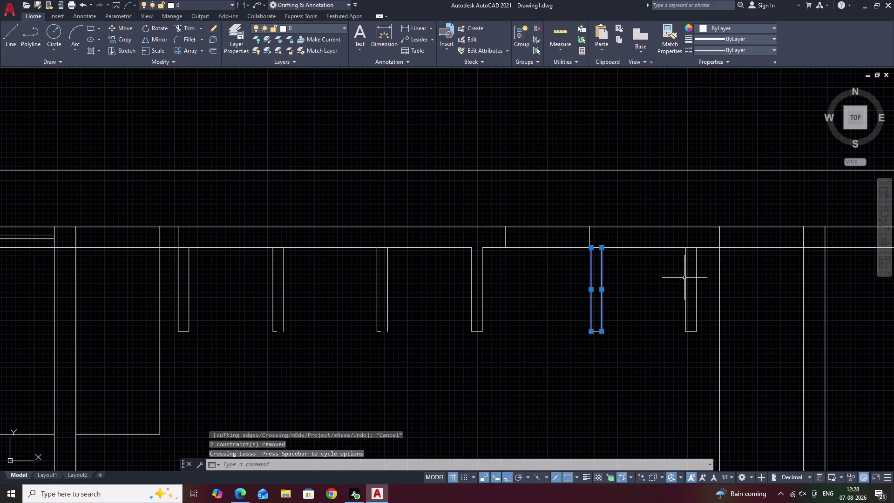
drag(701, 271, 678, 289)
text(M)
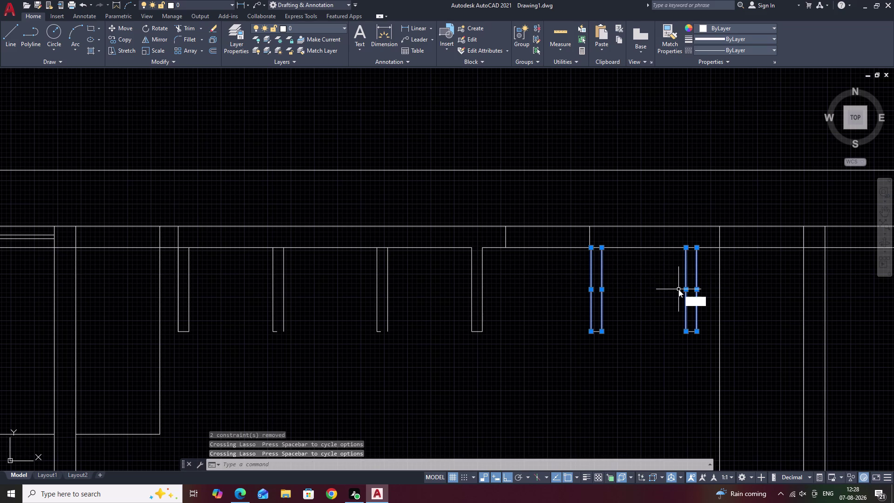
key(space)
click(698, 247)
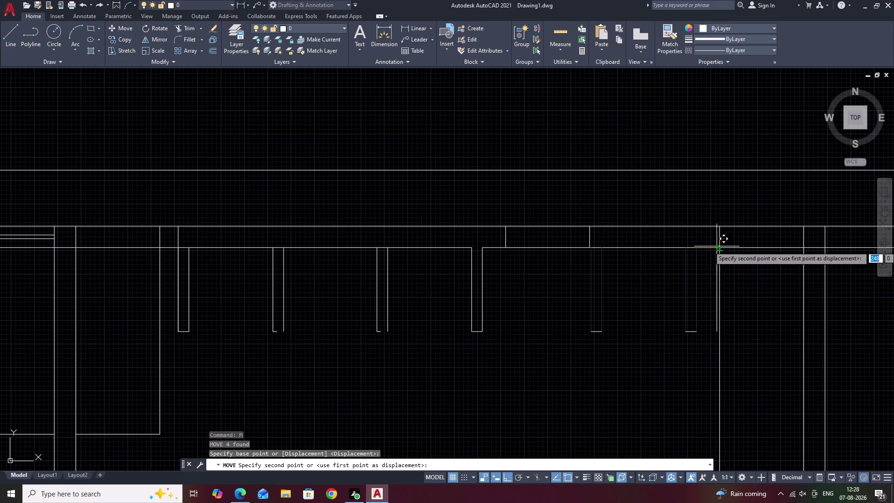
click(719, 249)
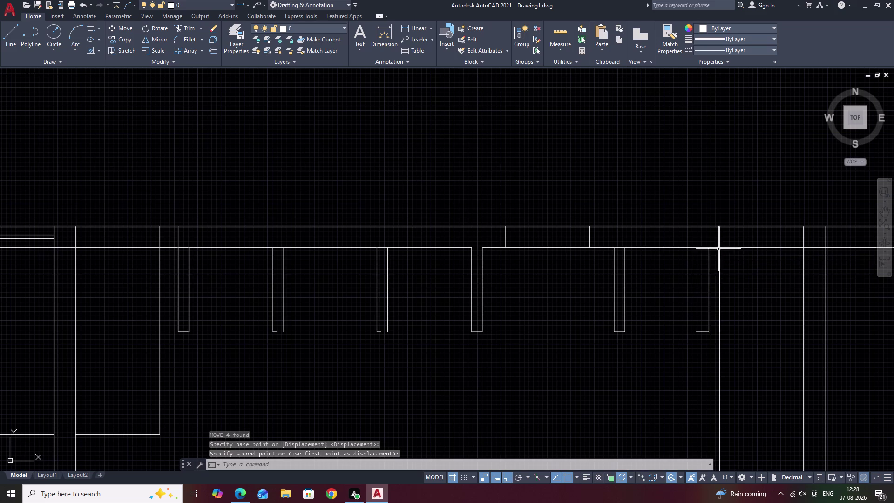
key(ctrl+z)
key(ctrl+z)
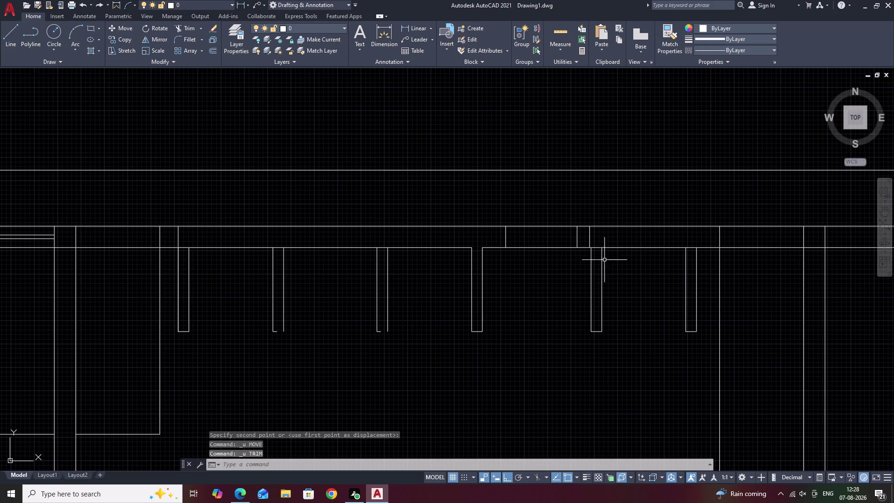
Erase the stray vertical line in the opening and window-select the two right-hand piers.
click(578, 239)
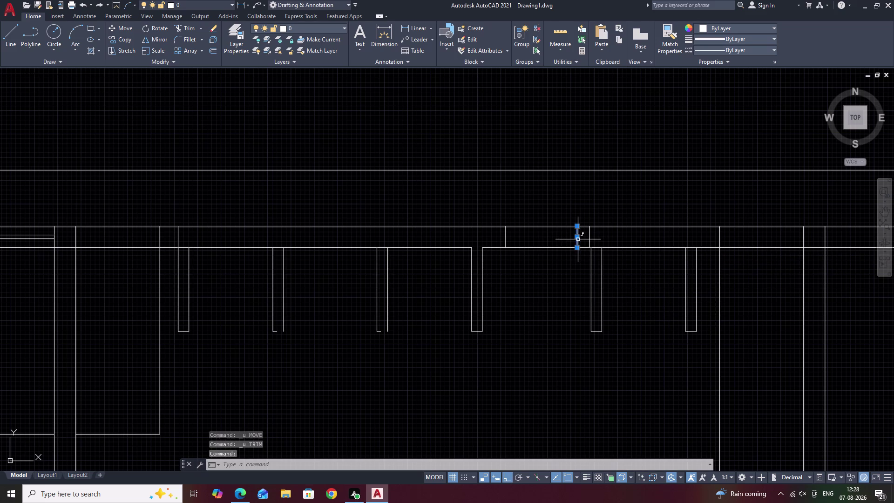
text(E)
key(space)
click(640, 263)
drag(621, 271, 590, 290)
drag(714, 281, 584, 310)
click(583, 311)
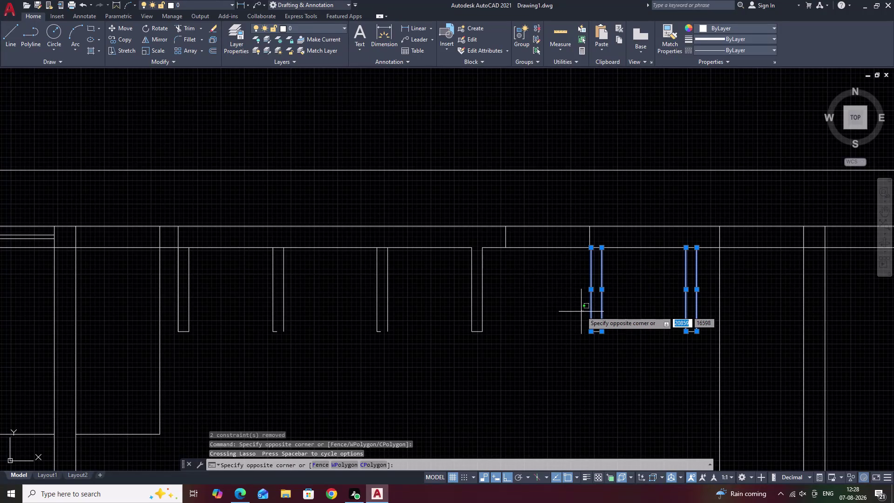
Erase the two selected right-hand piers and the first leftover stub.
text(E)
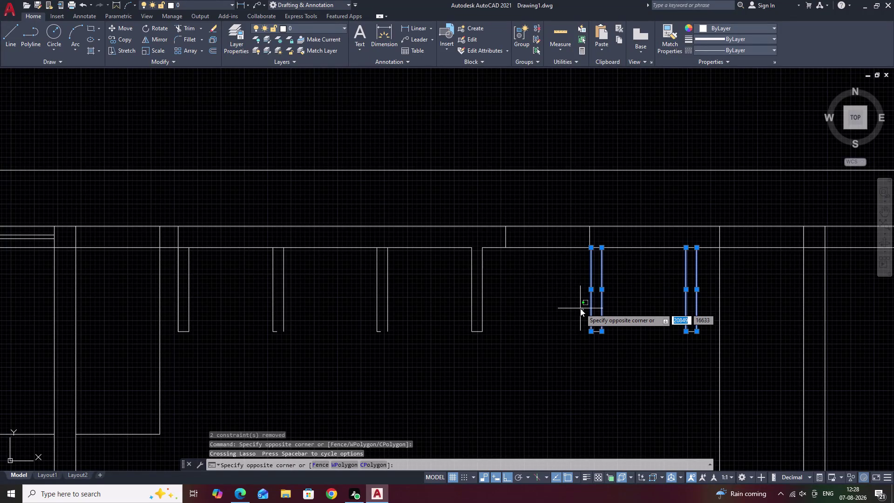
key(space)
drag(700, 315, 574, 364)
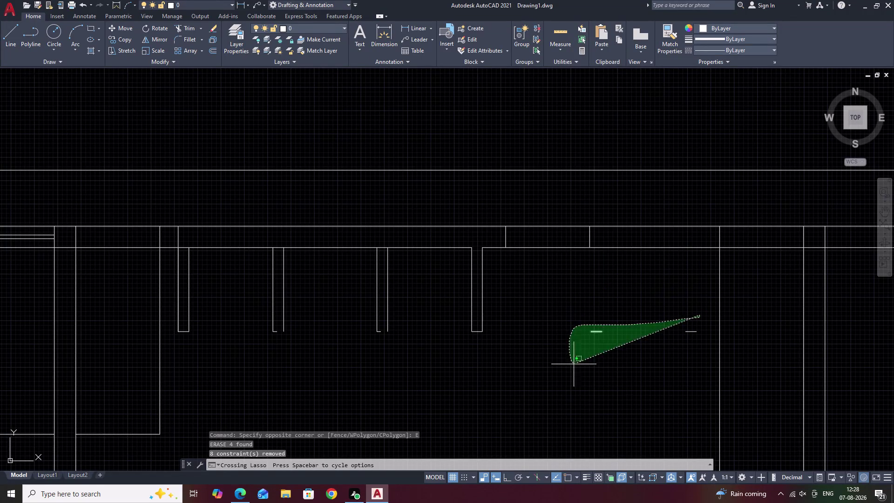
drag(574, 364, 580, 369)
text(E)
key(space)
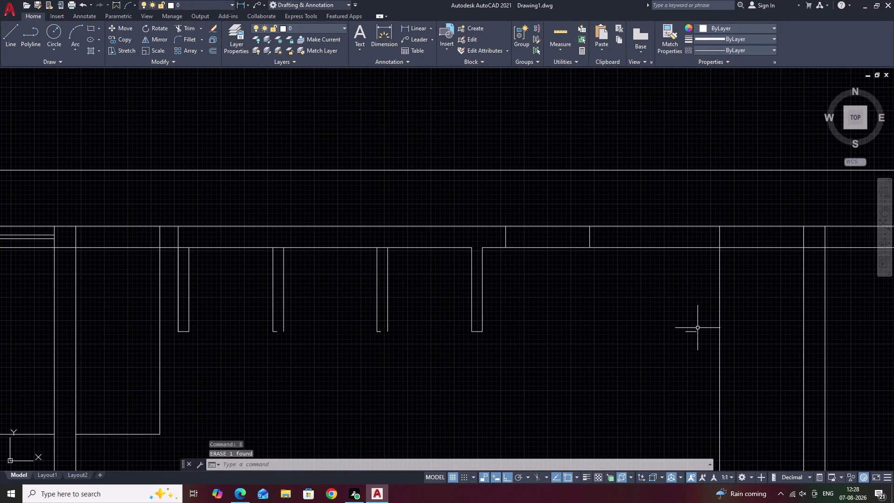
Erase the remaining stub lines and re-centre the view on the top-wall opening.
click(695, 332)
text(E)
key(space)
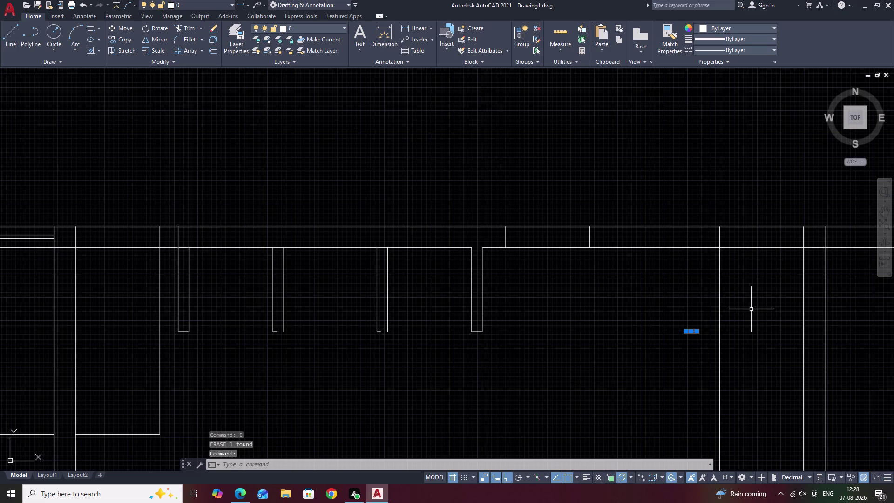
text(E)
key(space)
middle_drag(755, 297, 700, 314)
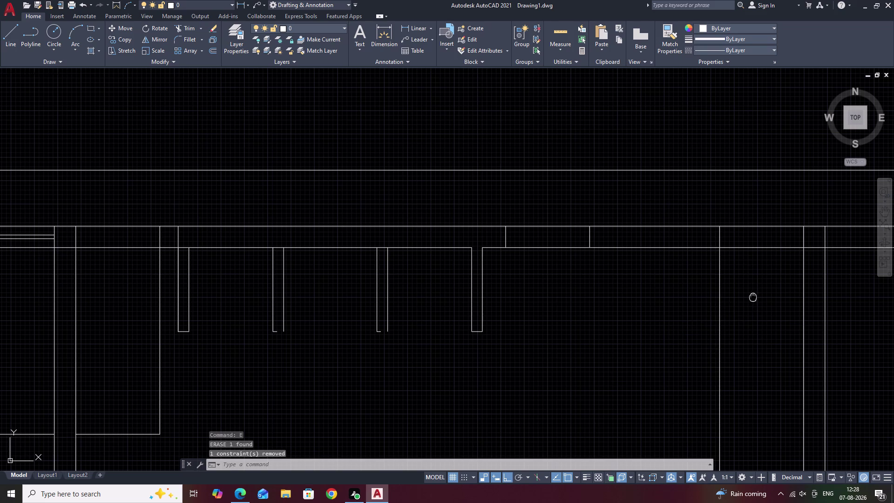
middle_drag(700, 314, 661, 322)
scroll(up, 3)
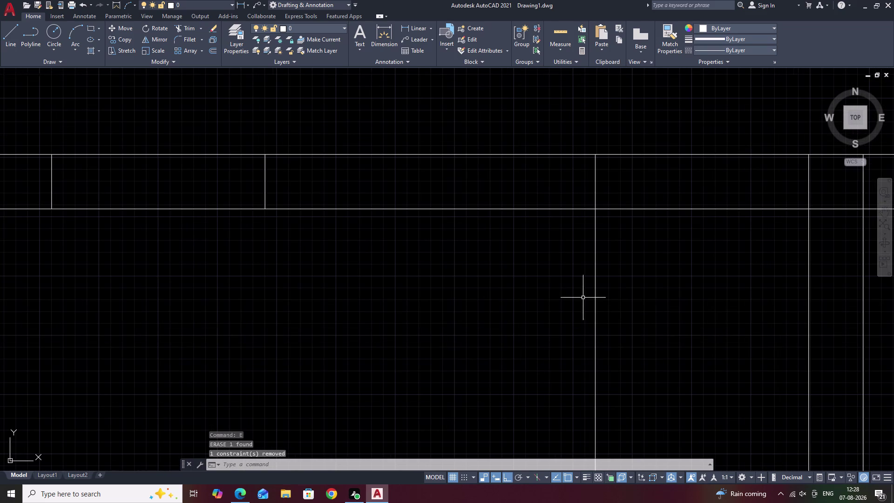
scroll(down, 3)
middle_drag(313, 282, 445, 289)
click(411, 27)
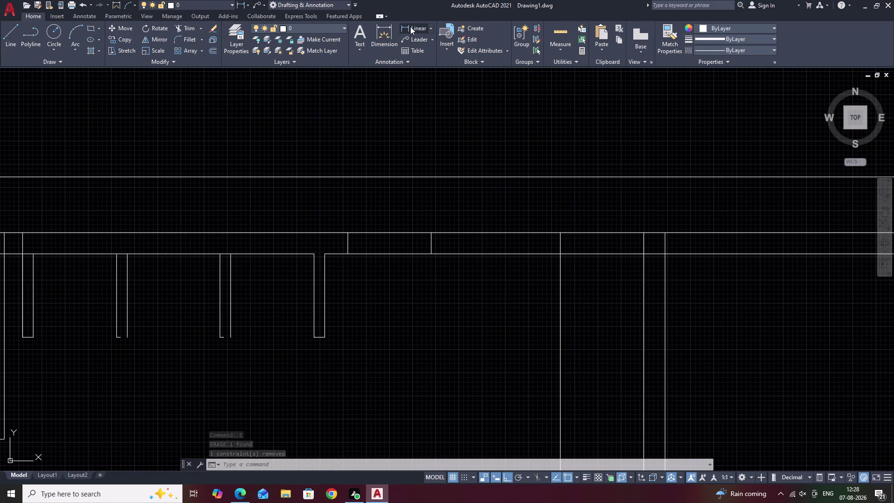
click(349, 245)
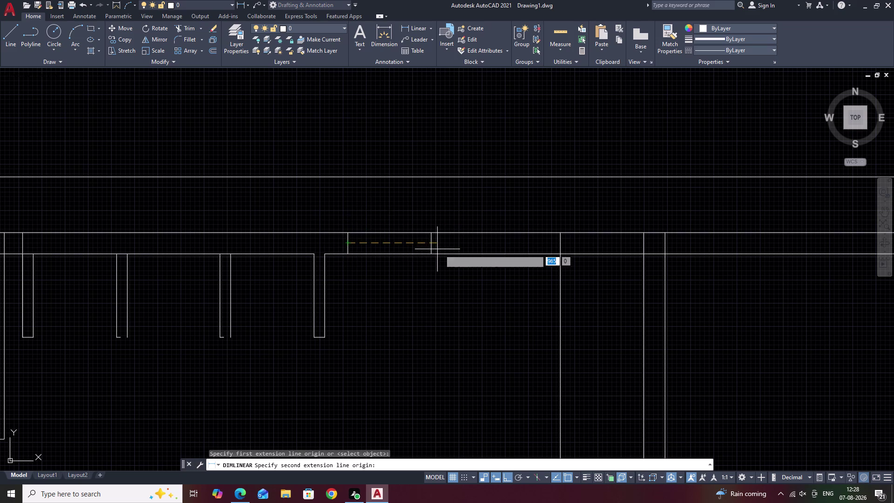
click(432, 243)
click(431, 222)
scroll(up, 3)
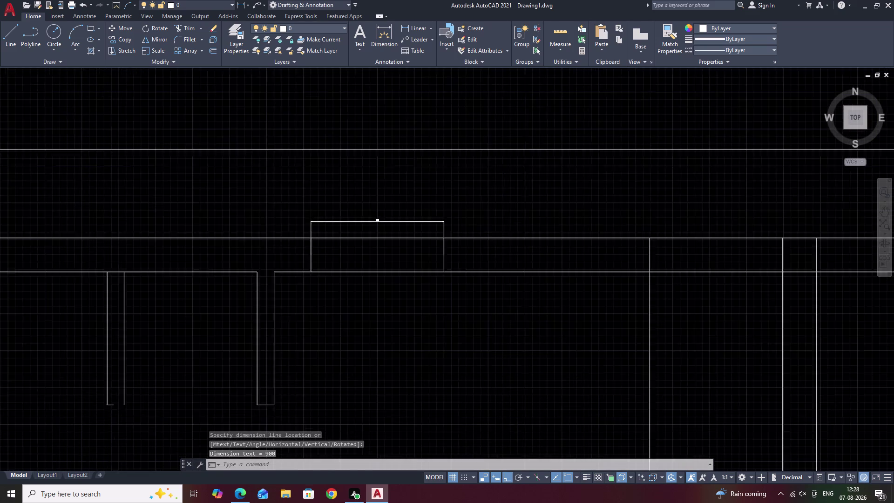
scroll(up, 3)
click(414, 218)
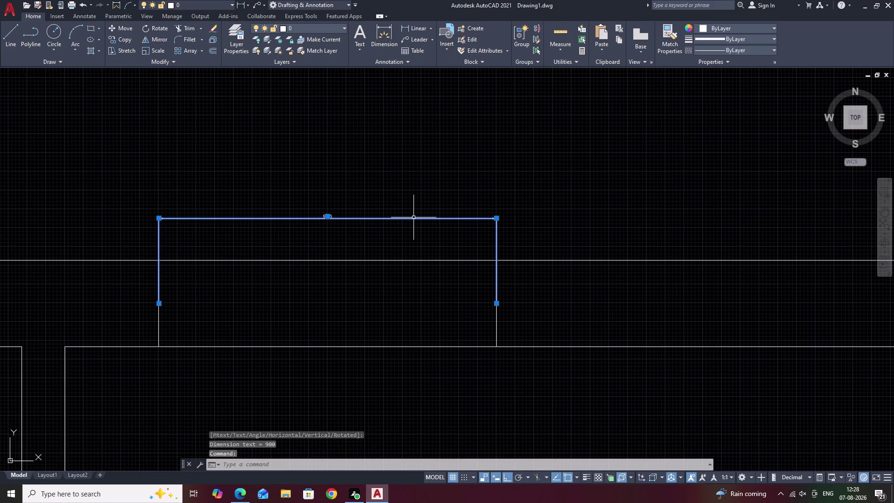
text(E)
key(space)
scroll(down, 3)
scroll(down, 3)
middle_drag(403, 261, 404, 260)
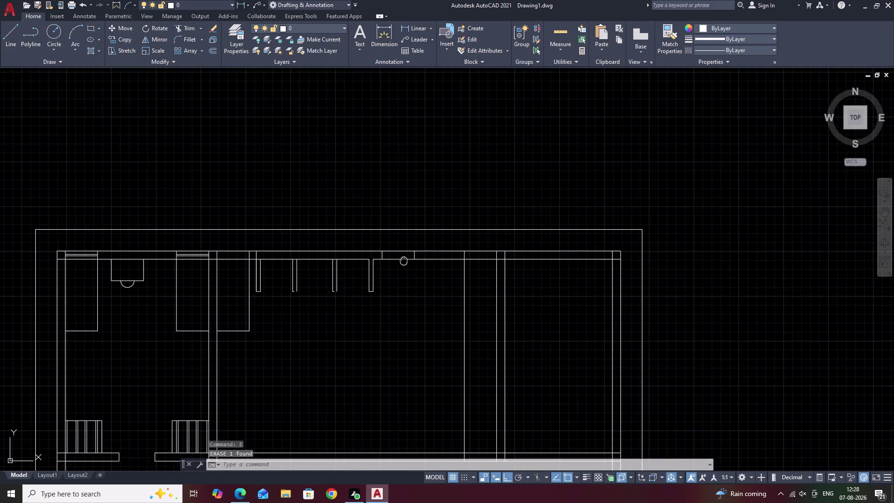
middle_drag(403, 260, 404, 252)
scroll(up, 3)
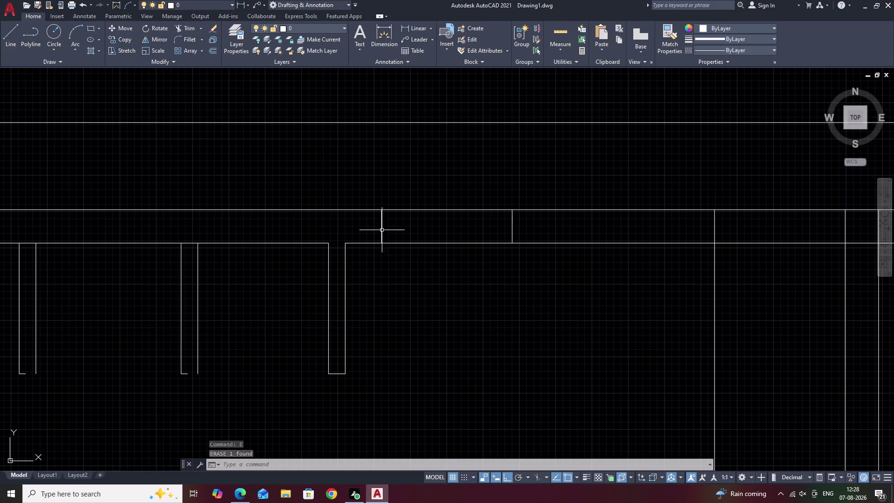
text(L)
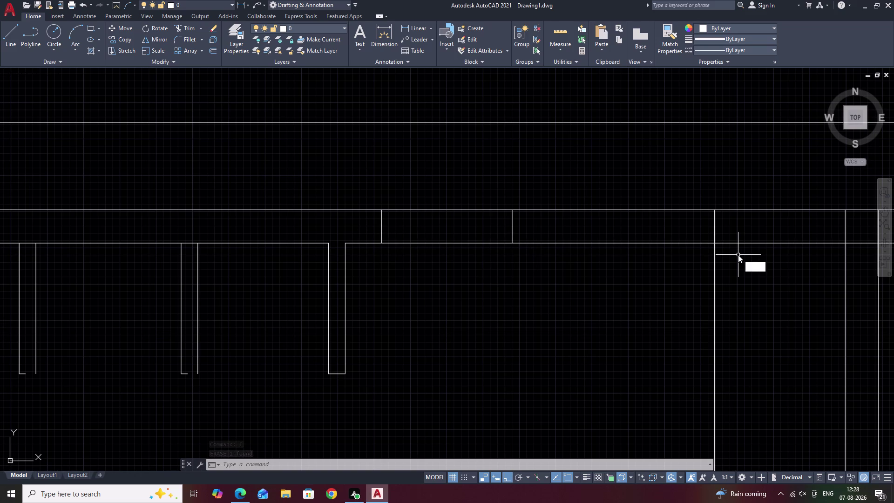
Draw the pier outline: 900 down, 115 across, and back up to the top wall.
key(space)
click(716, 245)
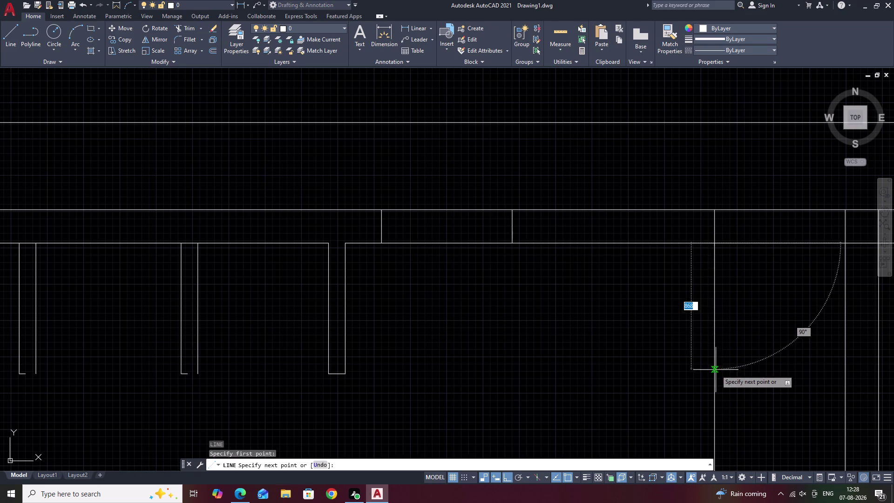
text(900)
key(space)
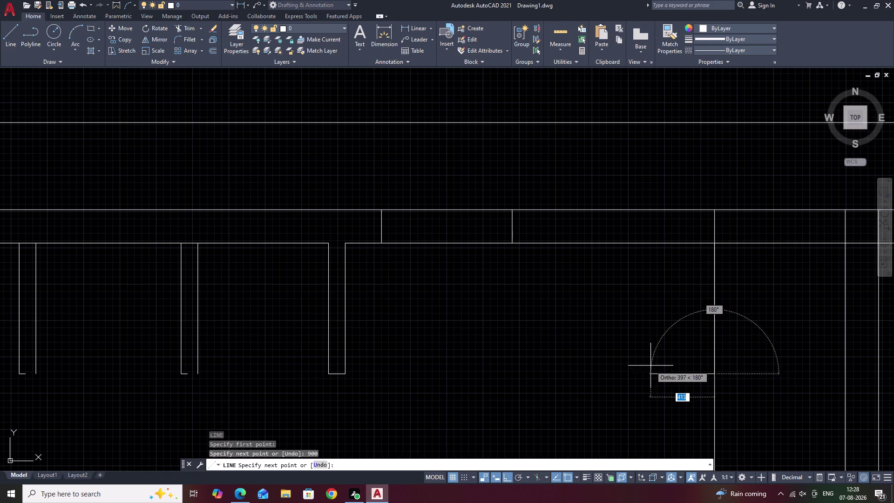
text(115)
key(space)
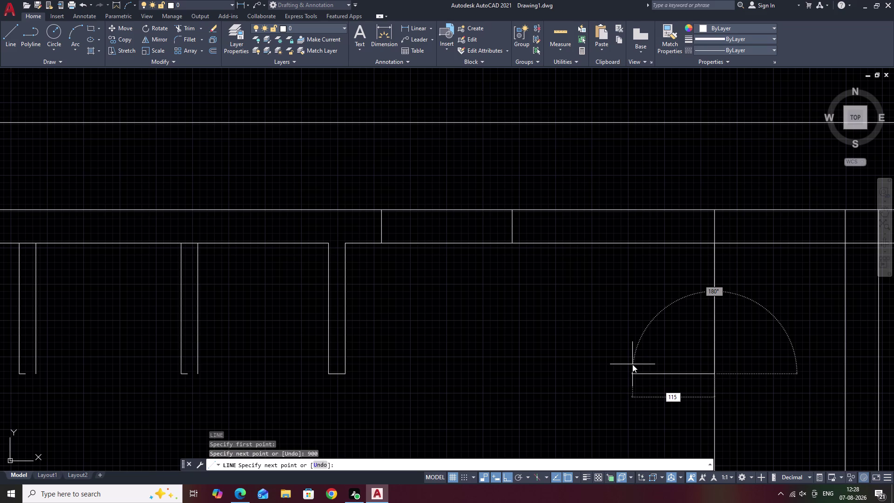
click(697, 243)
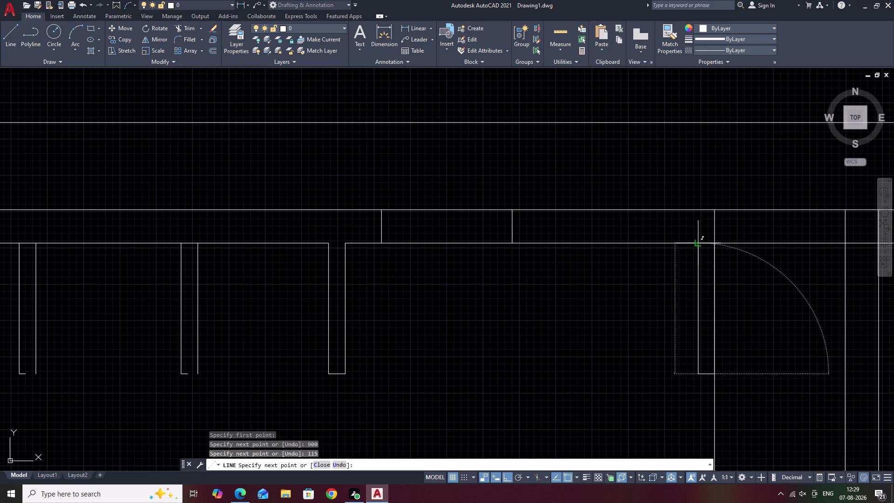
key(space)
scroll(down, 3)
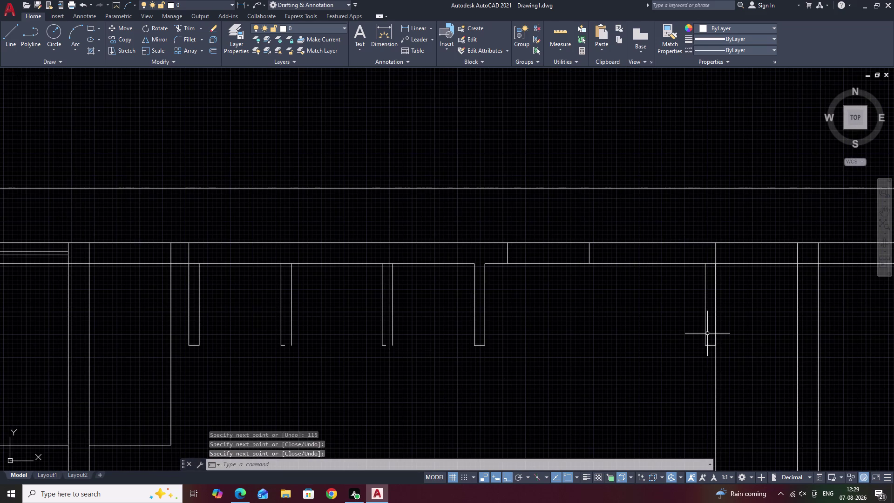
Offset the rightmost pier's left line 900 to the left.
text(O 9)
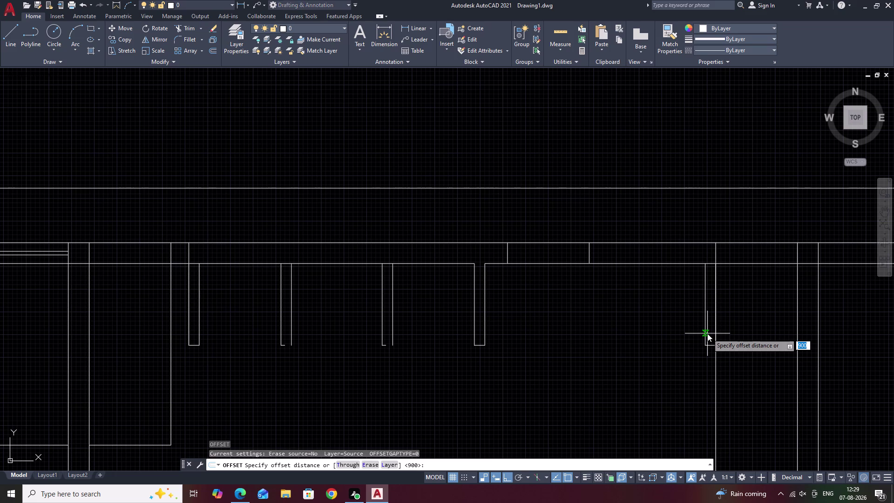
text(00)
key(space)
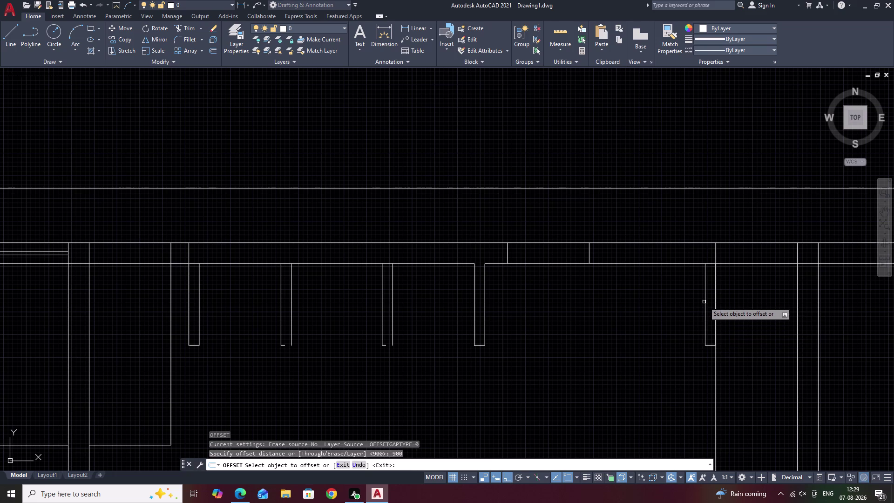
click(705, 297)
click(615, 309)
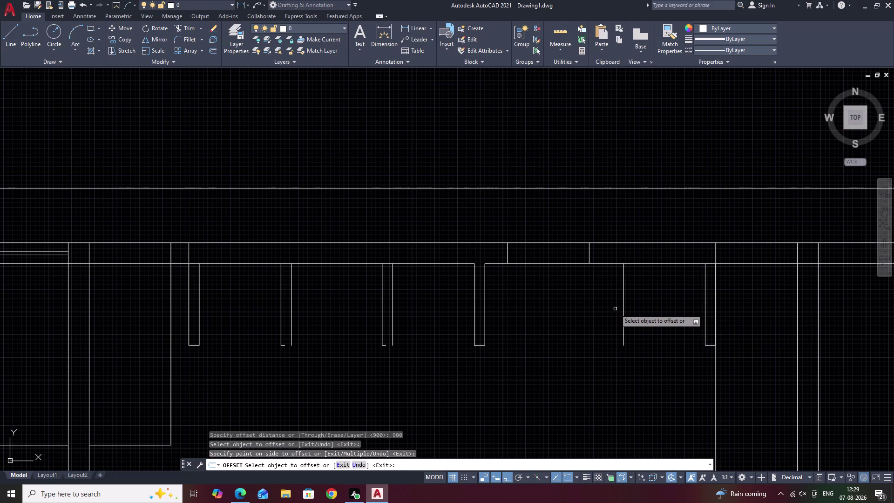
click(615, 309)
key(space)
Attempt to enter a 115 distance, which fails, and clear it.
text(90)
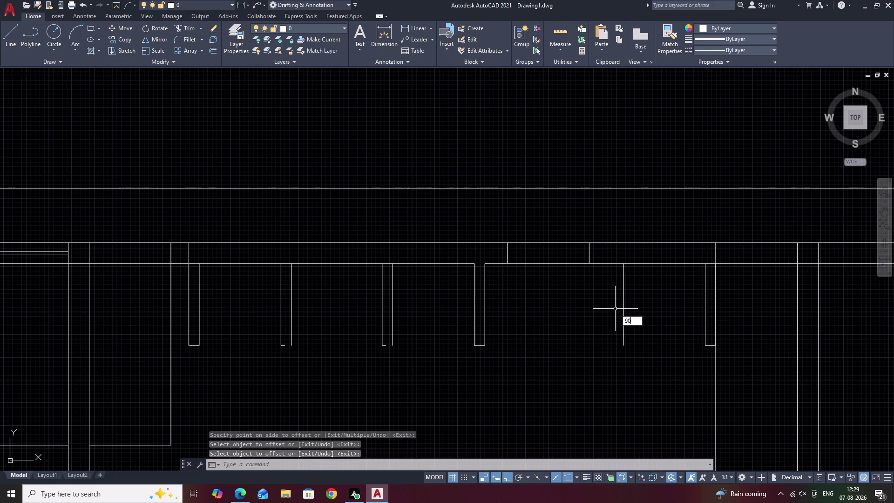
key(BackSpace)
key(BackSpace)
text(1150)
key(BackSpace)
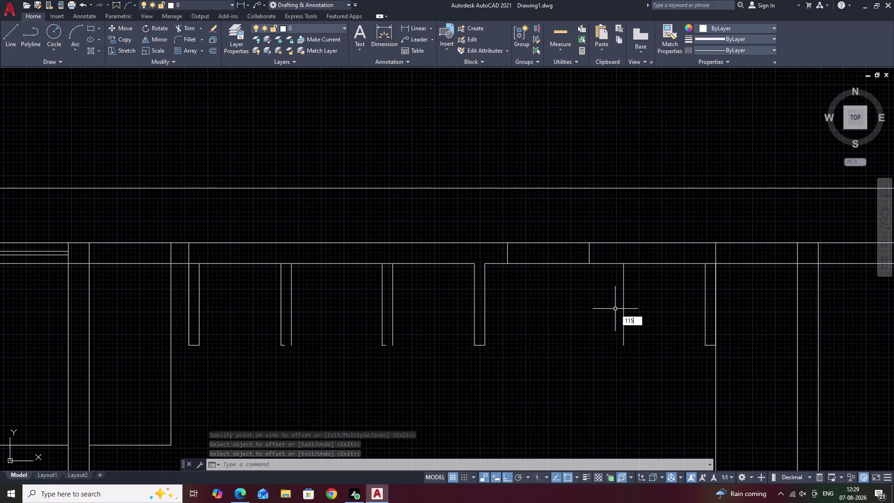
key(space)
key(Escape)
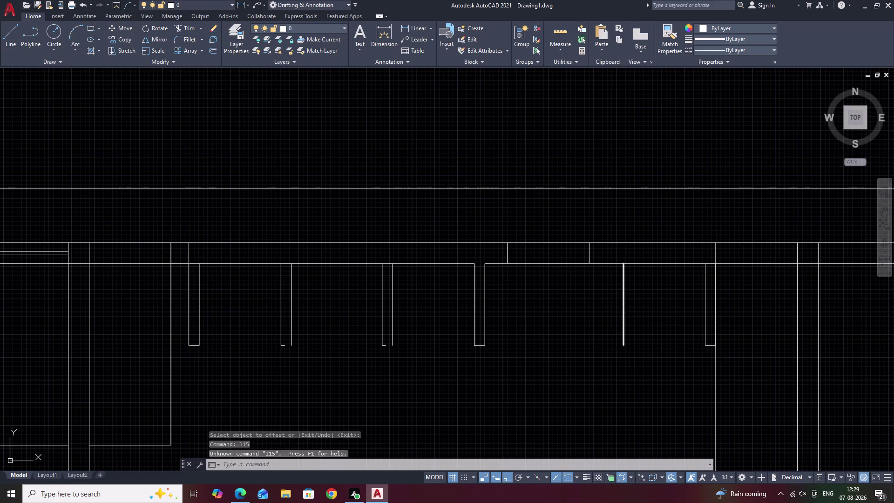
key(Escape)
Offset the new pier line 115 to the left for the pier's second side.
text(O 115)
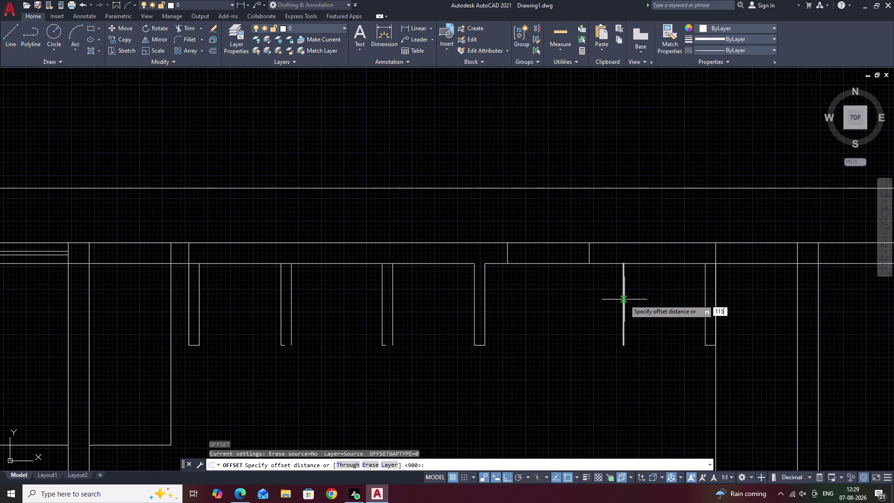
key(space)
click(623, 297)
click(562, 296)
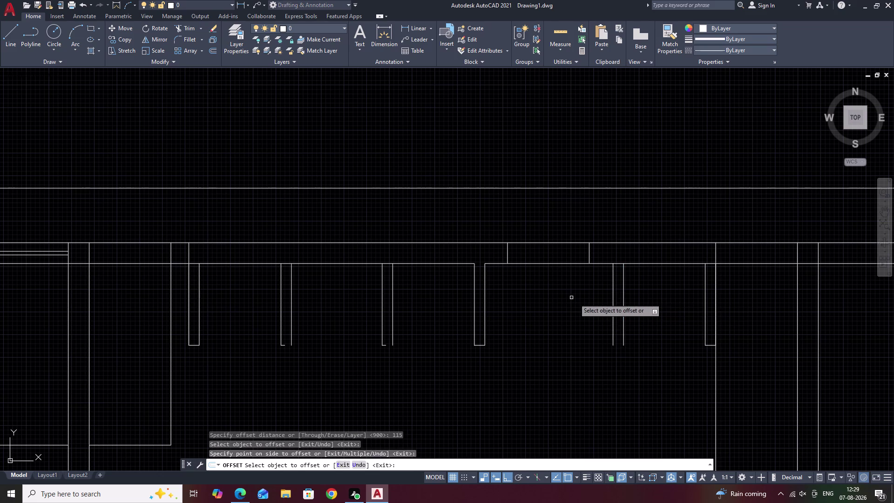
key(Escape)
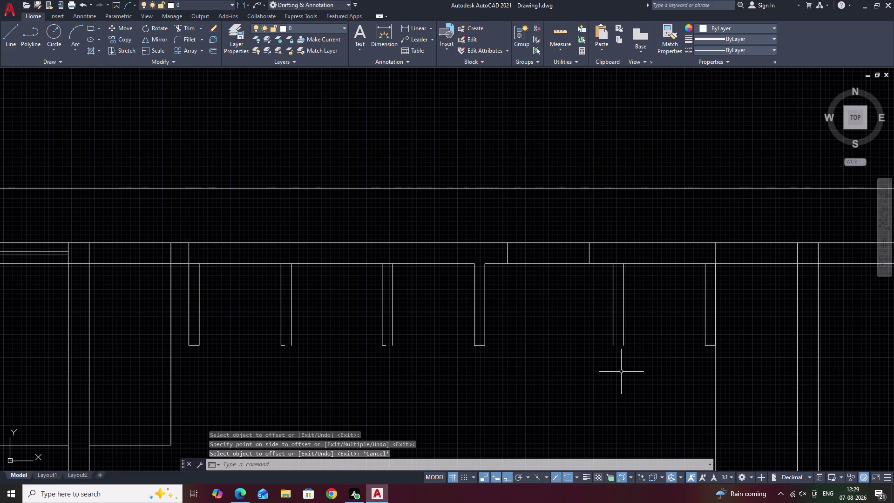
text(L)
key(space)
Draw the short line closing the new pier's bottom.
click(623, 345)
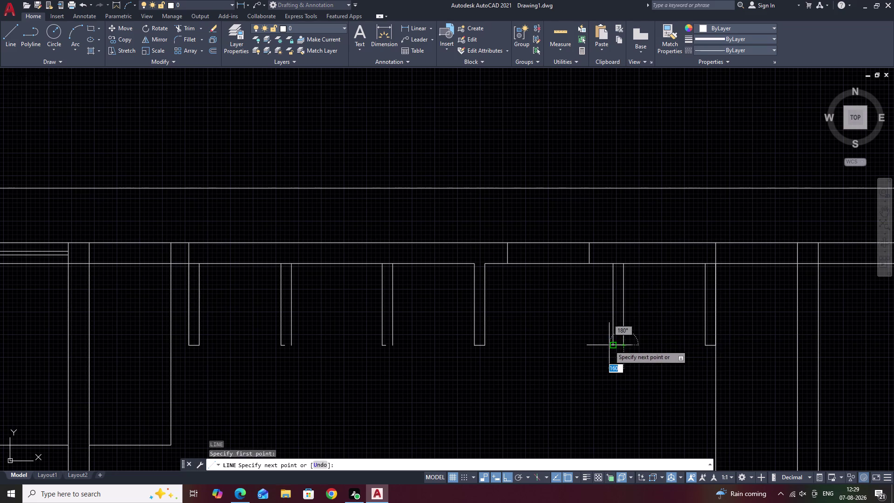
click(610, 345)
key(Escape)
key(Escape)
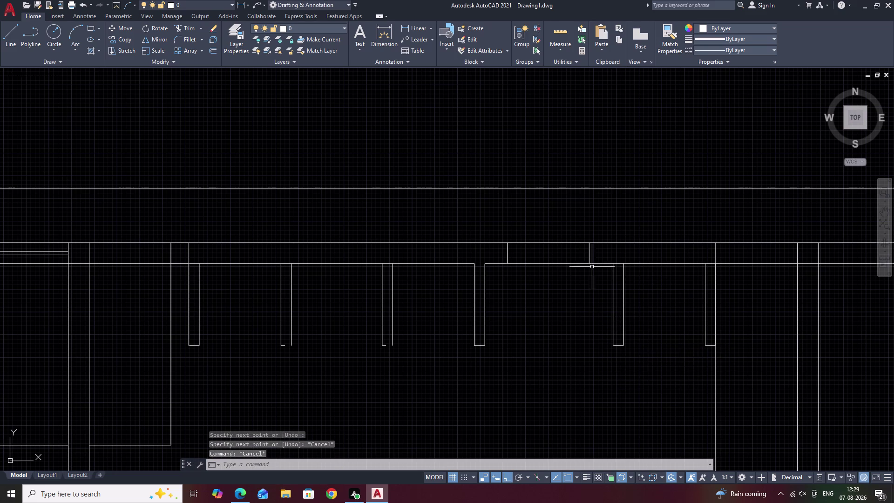
Move the two short top-wall lines to a new spot, then undo the move.
drag(603, 255, 499, 255)
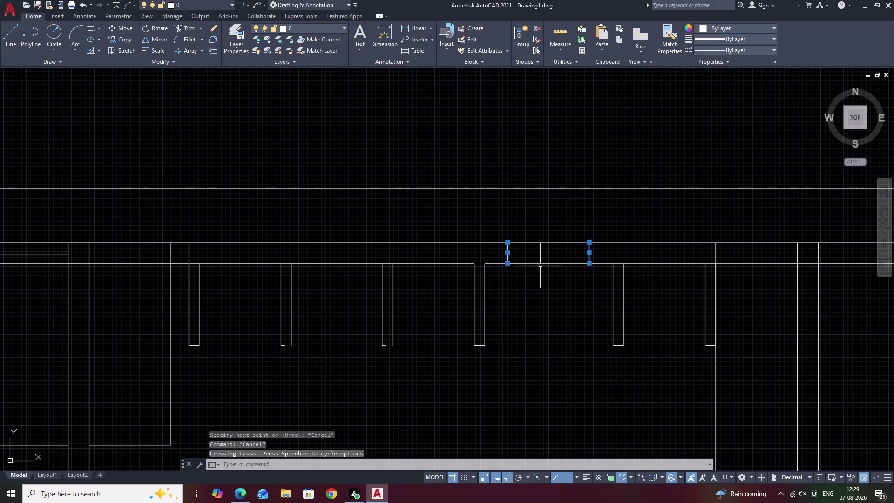
key(m)
key(space)
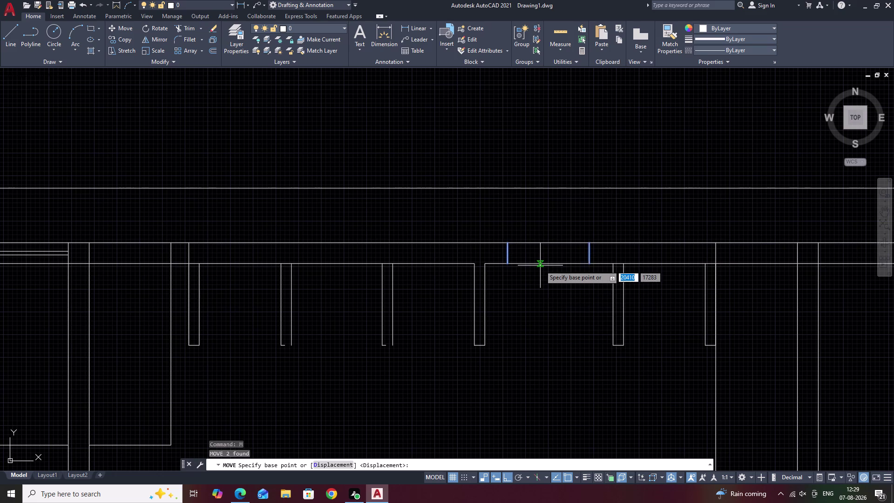
click(488, 266)
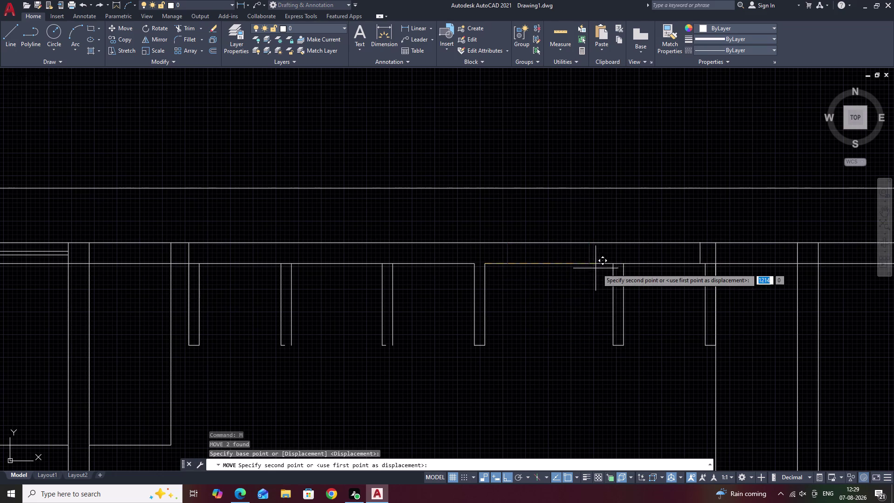
click(613, 265)
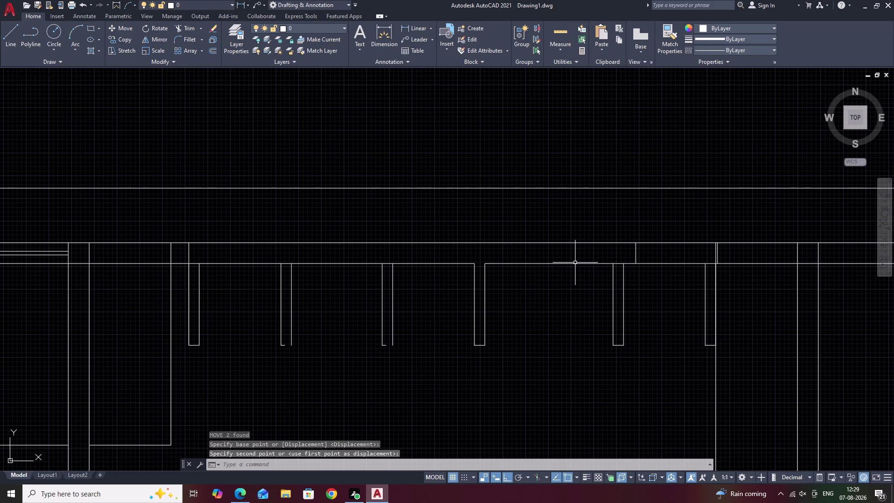
key(ctrl+z)
Reselect the two top-wall lines and start a move with an M2P midpoint base point.
drag(604, 254, 501, 252)
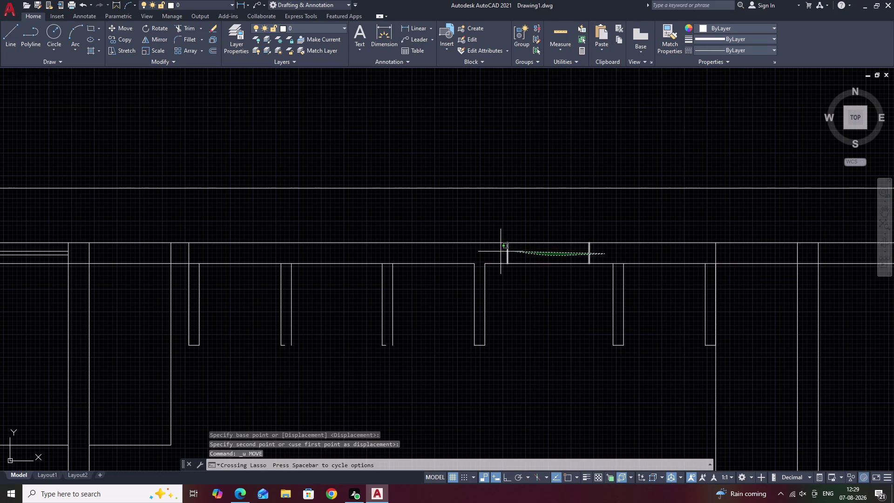
drag(501, 251, 500, 251)
text(M)
key(space)
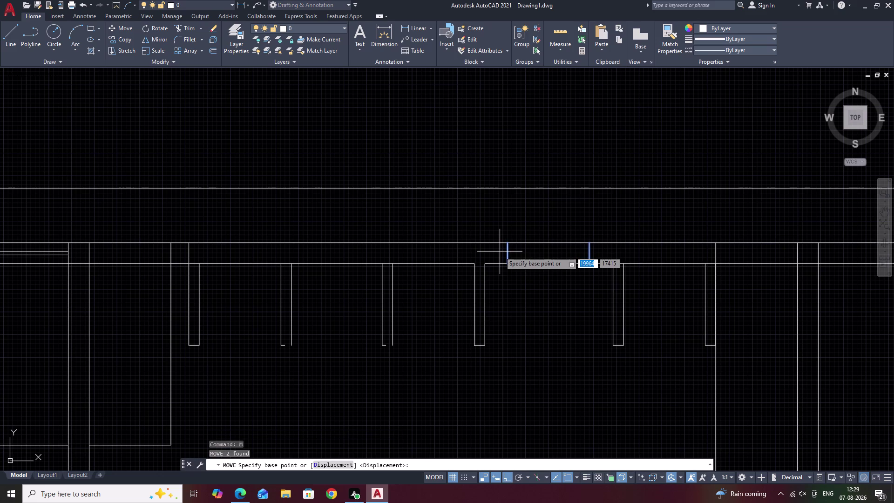
text(M,)
key(BackSpace)
text(M)
text(2P)
key(space)
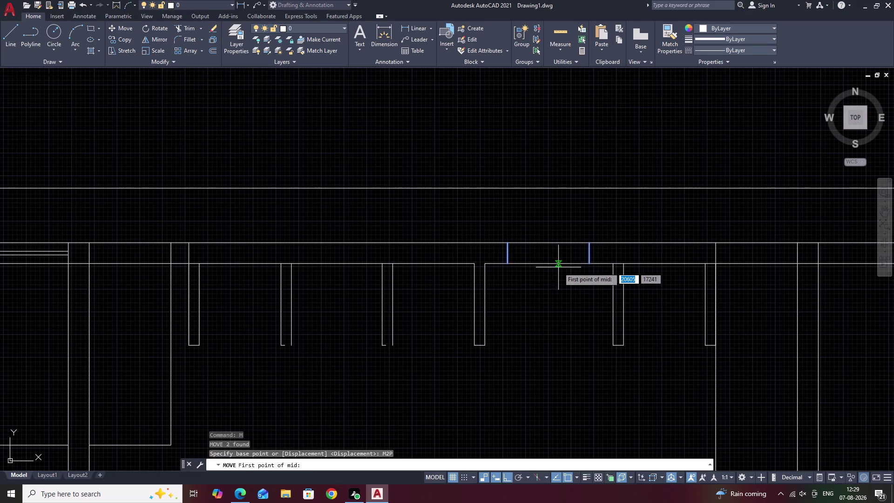
Place the two lines using the midpoint between two wall points, then pan along the wall.
scroll(up, 3)
click(448, 261)
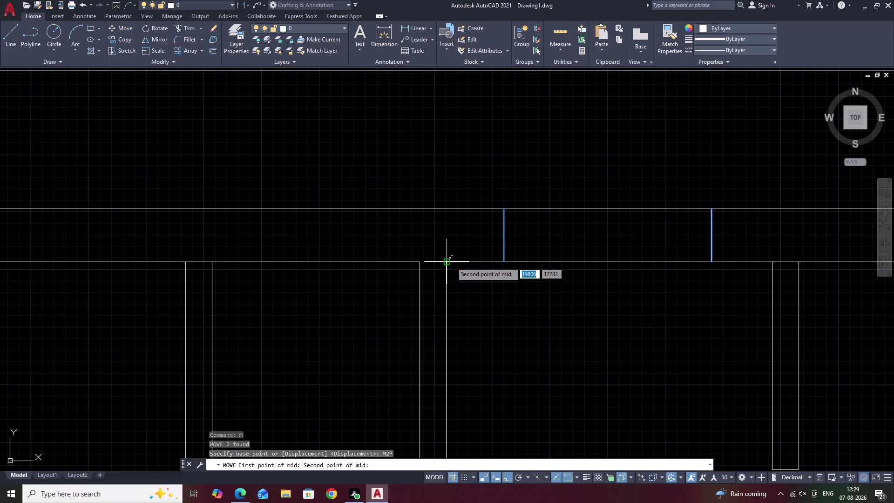
click(772, 263)
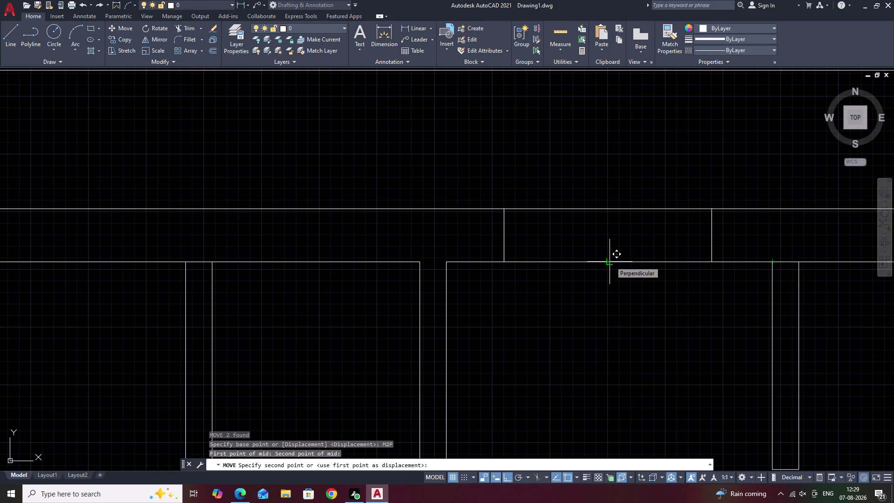
click(611, 262)
scroll(down, 3)
middle_drag(631, 306, 623, 254)
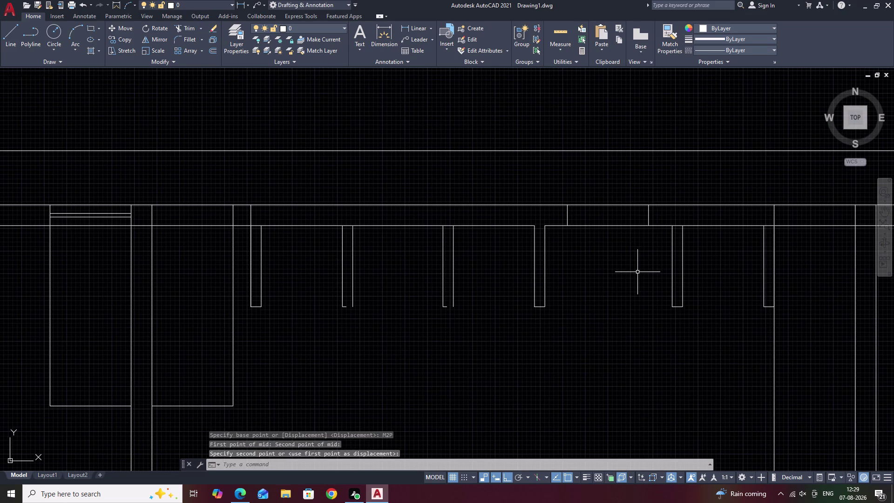
key(Escape)
scroll(down, 3)
middle_drag(649, 281, 562, 269)
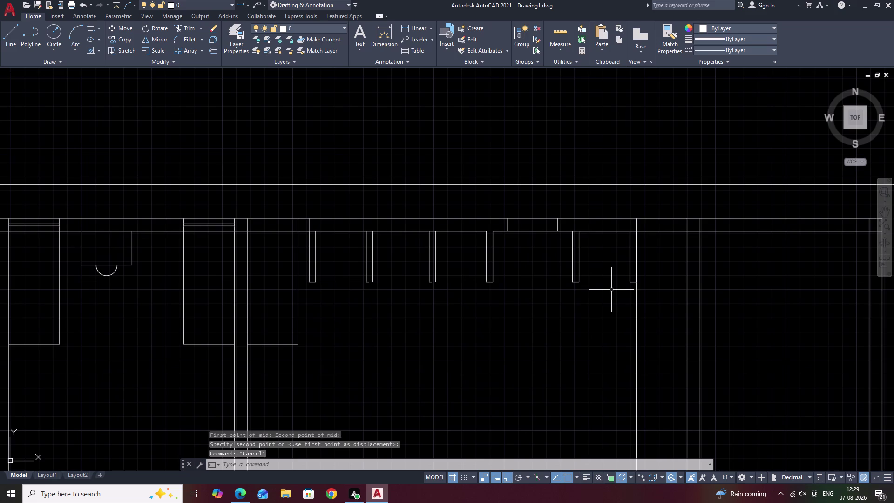
Start a fence trim across the pier lines, then cancel it.
text(TR)
key(space)
click(647, 282)
drag(646, 292, 617, 333)
drag(657, 303, 616, 331)
scroll(down, 3)
middle_drag(615, 331, 606, 266)
key(Escape)
Pan and zoom across the floor plan to bring the top-wall piers into view.
scroll(up, 3)
middle_drag(585, 291, 574, 257)
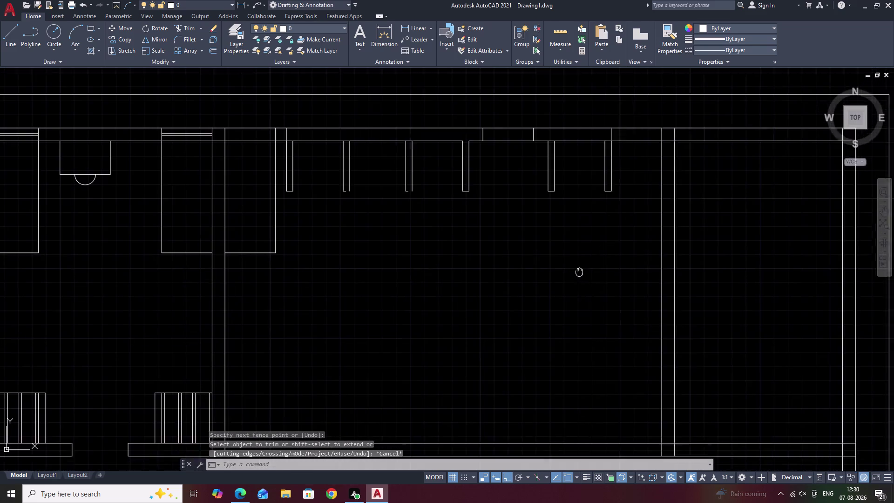
middle_drag(574, 257, 550, 204)
scroll(up, 3)
scroll(down, 3)
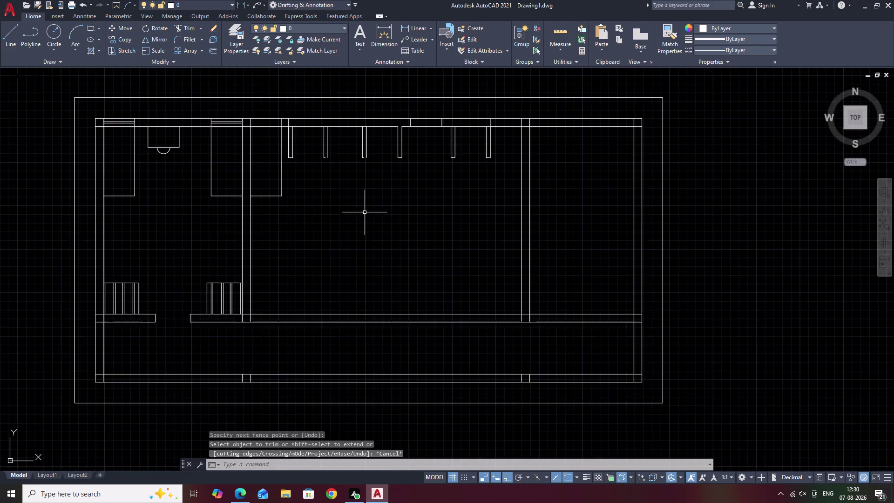
middle_drag(366, 205, 402, 264)
scroll(up, 3)
middle_drag(381, 274, 393, 229)
key(Escape)
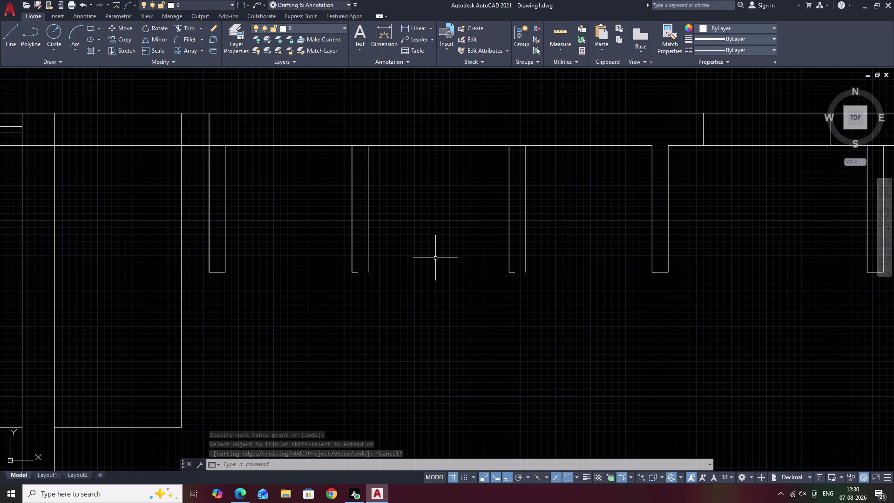
Extend the short bottom lines of two piers to close their outlines.
text(EX)
key(space)
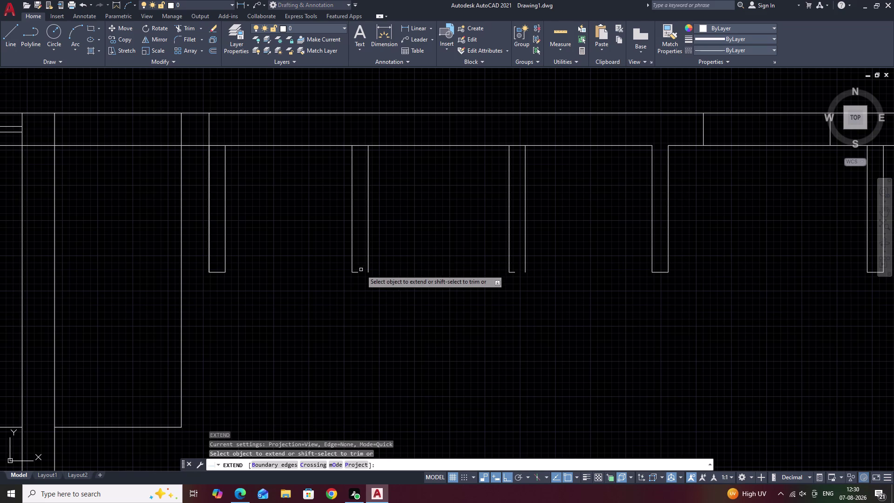
click(356, 273)
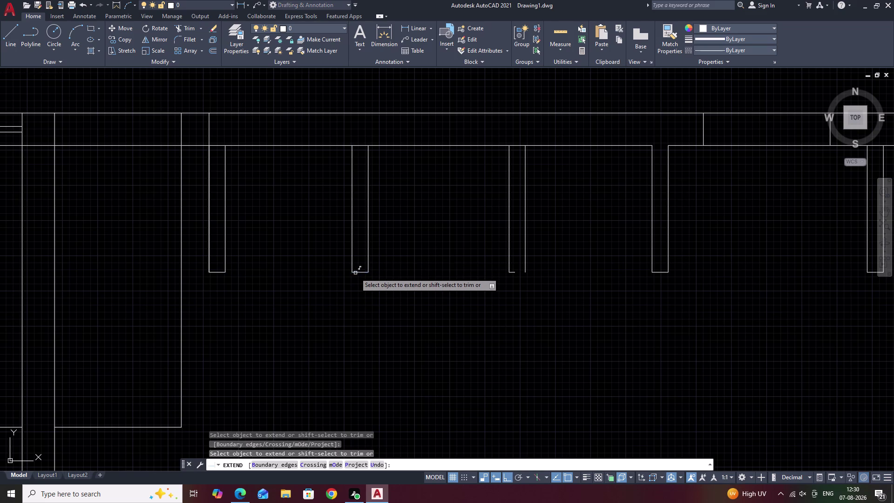
click(514, 273)
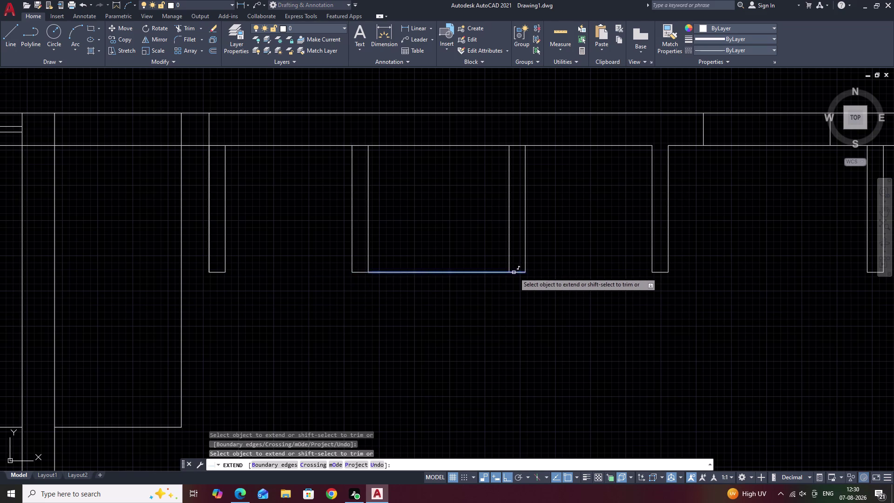
scroll(down, 3)
middle_drag(722, 290, 607, 289)
key(Escape)
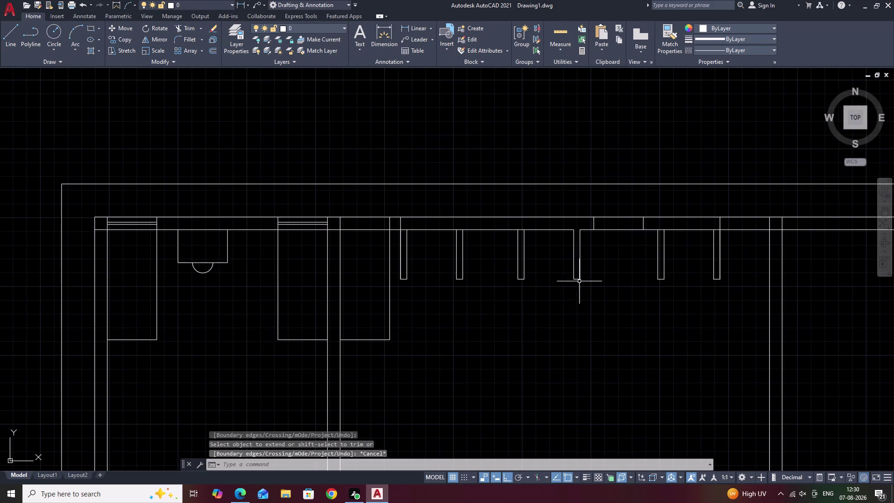
middle_drag(429, 270, 434, 244)
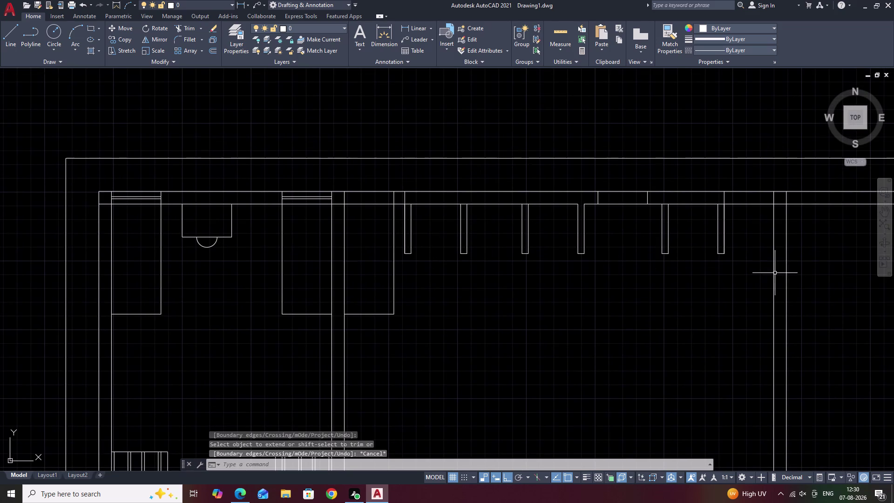
scroll(up, 3)
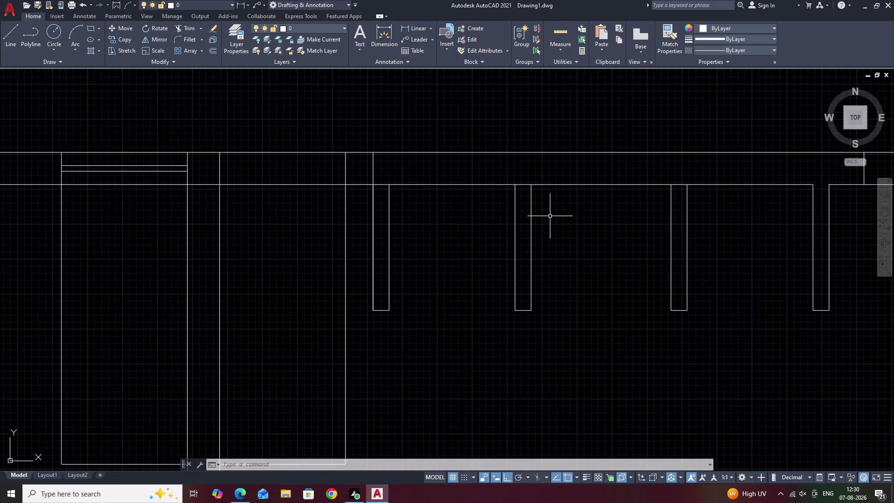
Trim the inner wall line across four piers along the top wall.
text(TR)
key(space)
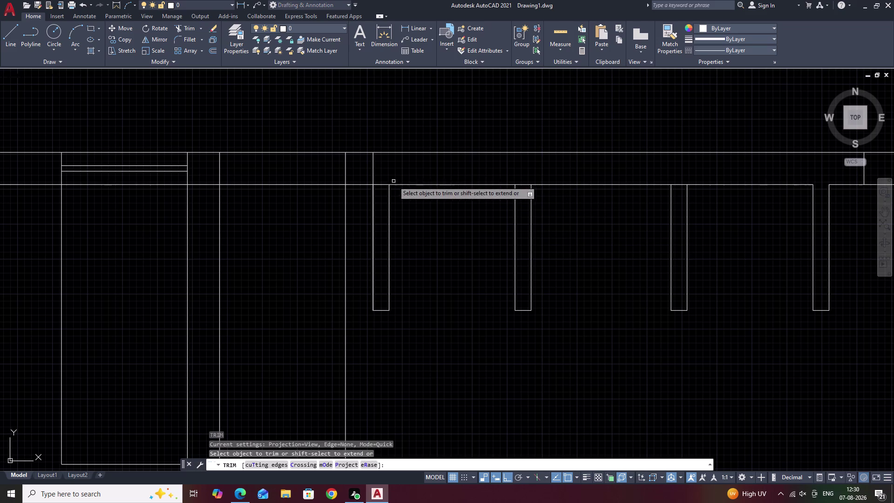
drag(384, 179, 381, 192)
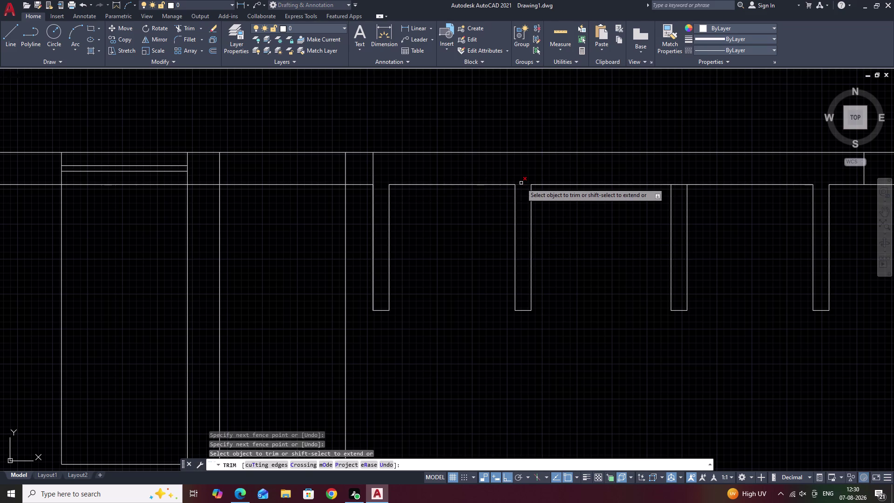
drag(523, 181, 523, 197)
middle_drag(578, 204, 492, 222)
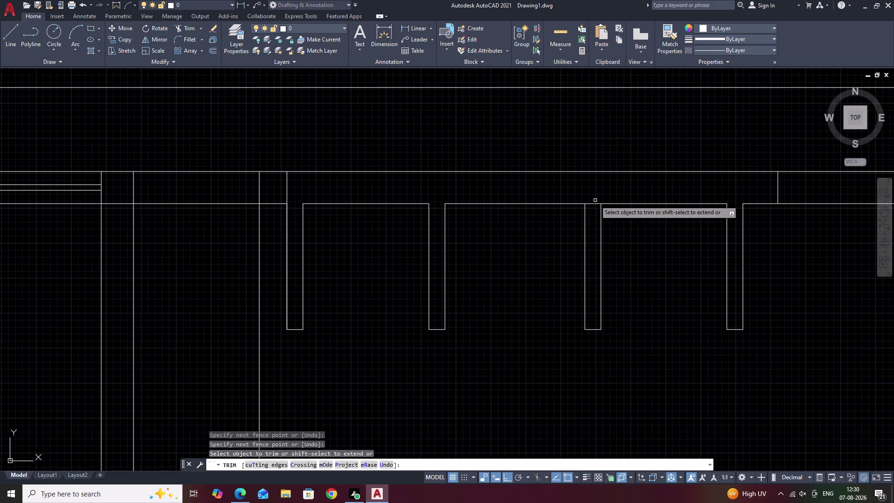
drag(592, 200, 592, 209)
middle_drag(647, 219, 572, 225)
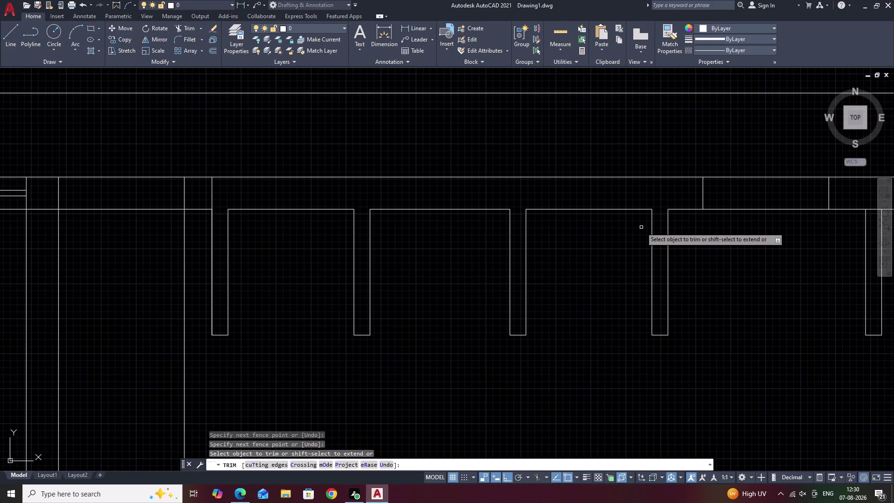
click(211, 190)
Pan across the remaining piers, end trimming, and recenter on the top wall.
scroll(down, 3)
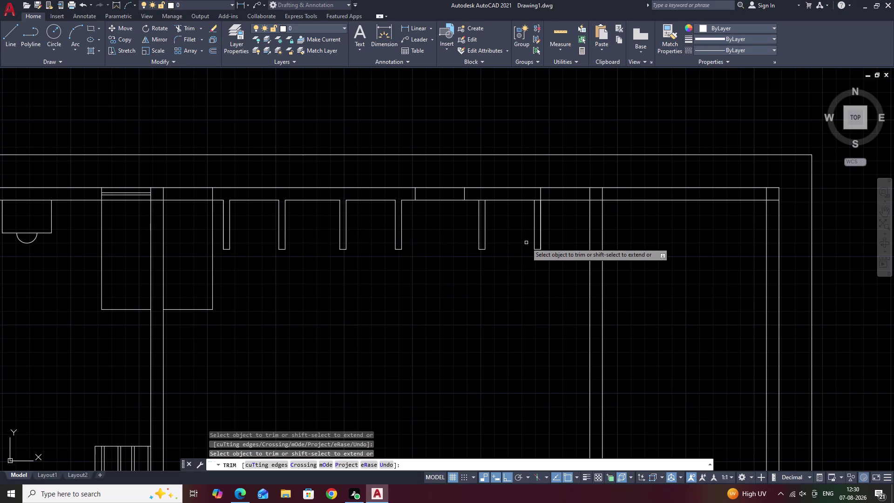
middle_drag(527, 243, 484, 245)
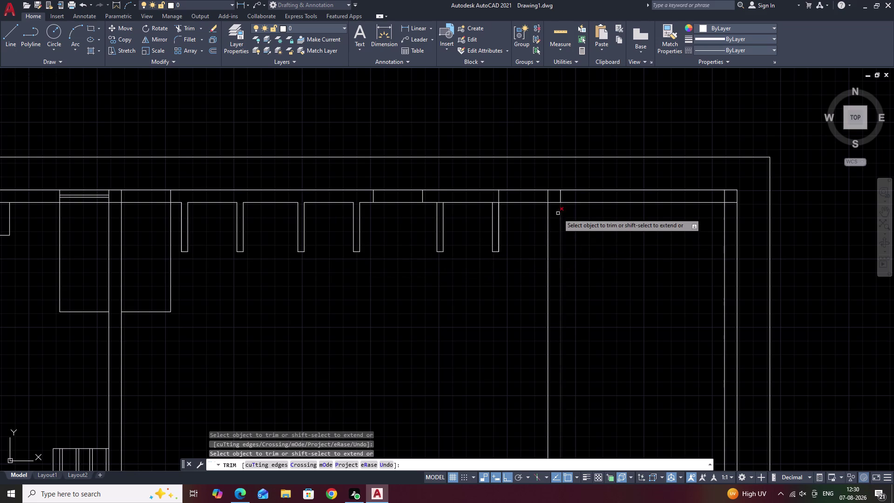
scroll(down, 3)
middle_drag(607, 259, 579, 210)
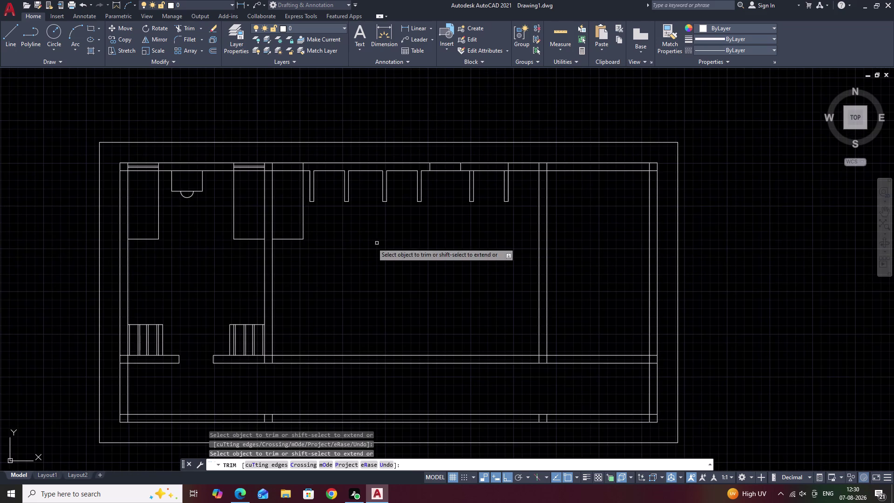
middle_drag(347, 279, 355, 251)
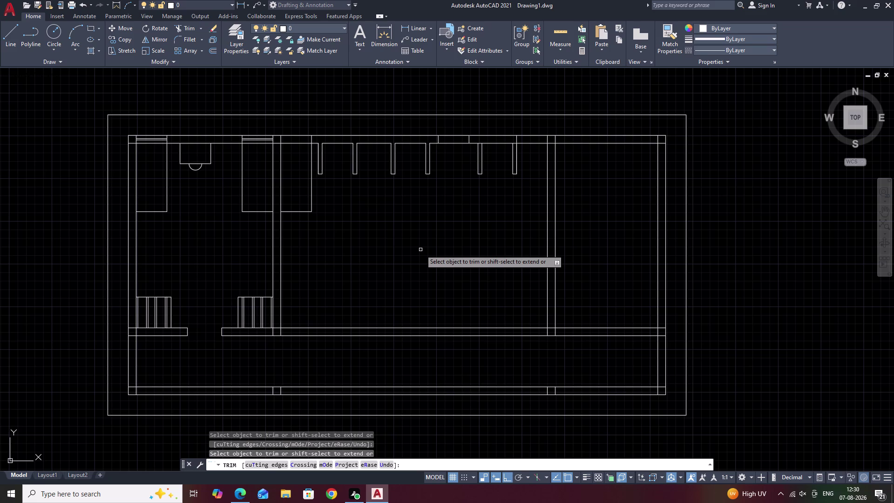
key(Escape)
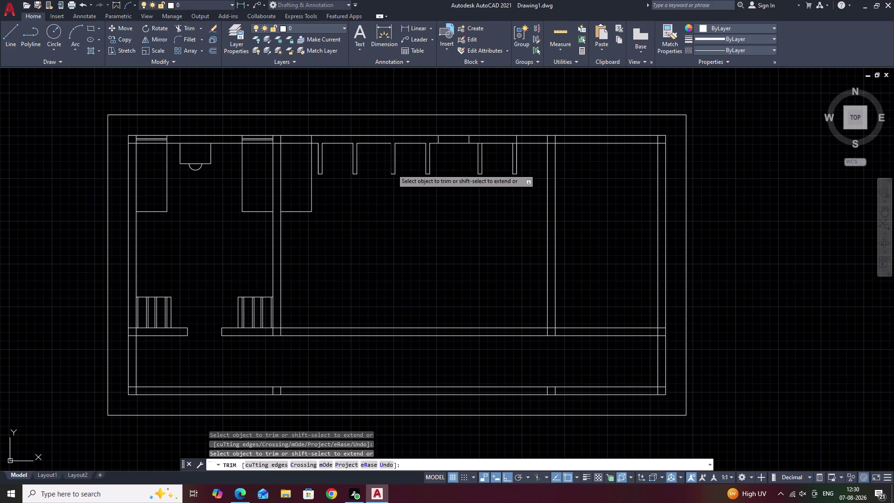
key(Escape)
scroll(up, 3)
middle_drag(343, 196, 374, 232)
key(l)
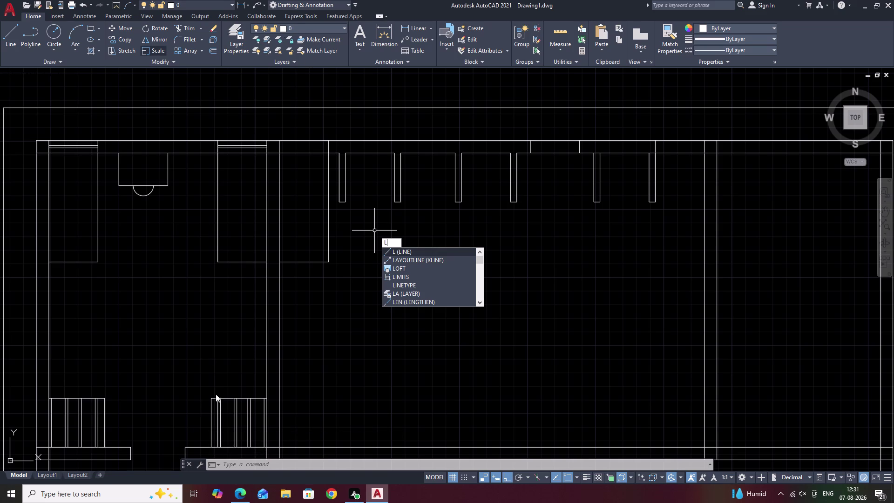
key(space)
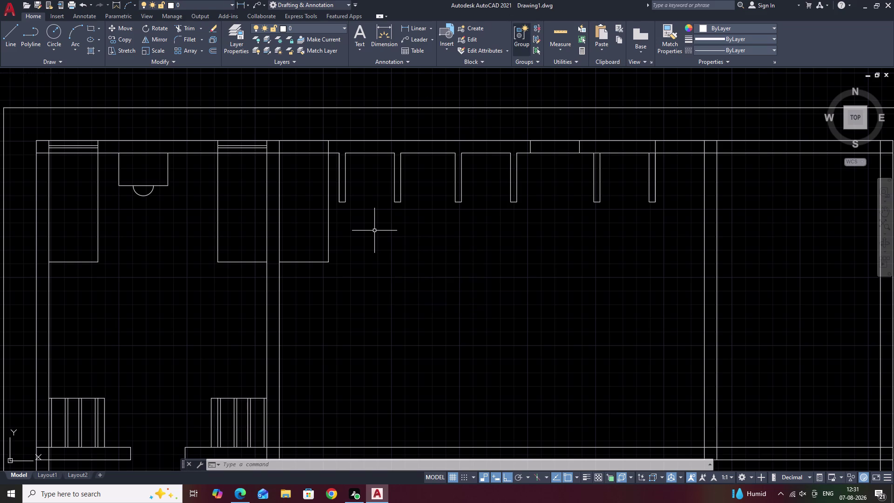
Draw a line between two pier bottom corners to close the window box.
scroll(up, 3)
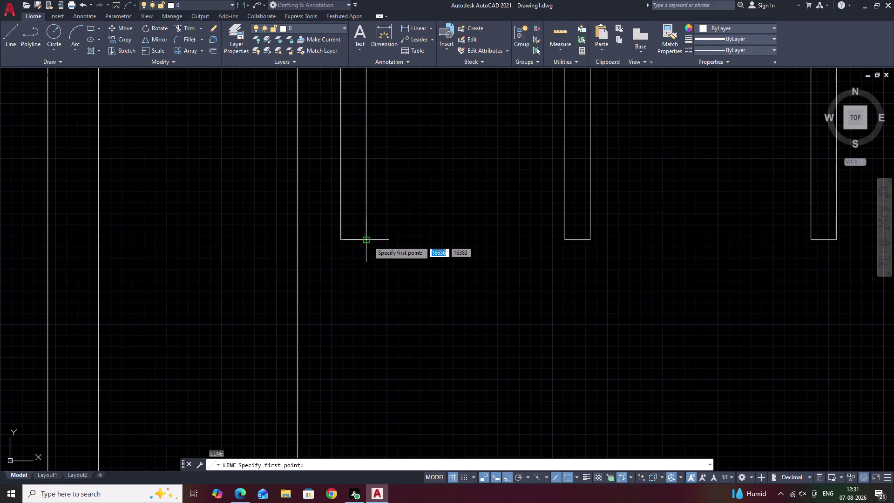
click(369, 239)
click(568, 239)
key(Escape)
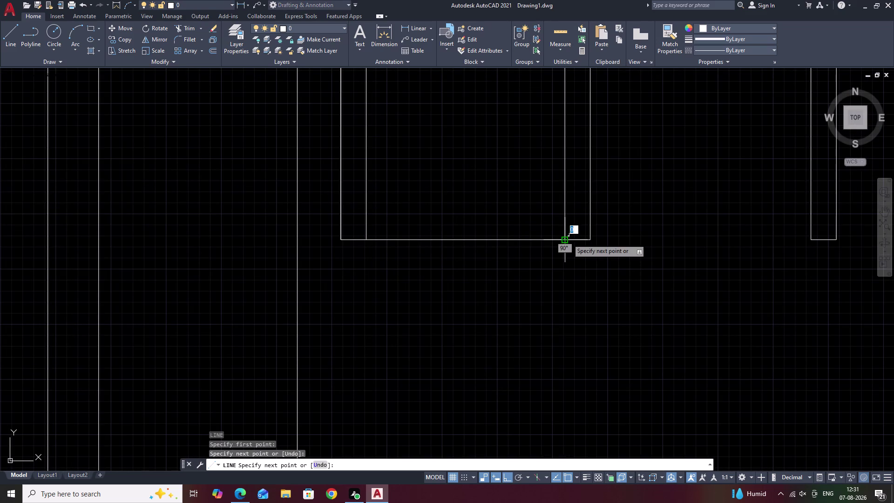
Pan to the lower-left window frame and inspect its right edge line.
scroll(down, 3)
middle_drag(532, 228, 529, 213)
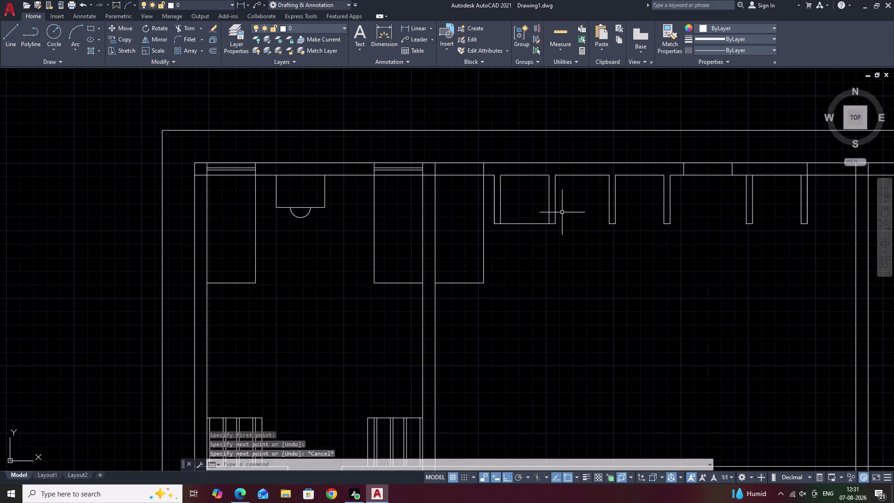
scroll(down, 3)
middle_drag(554, 236, 560, 211)
scroll(up, 3)
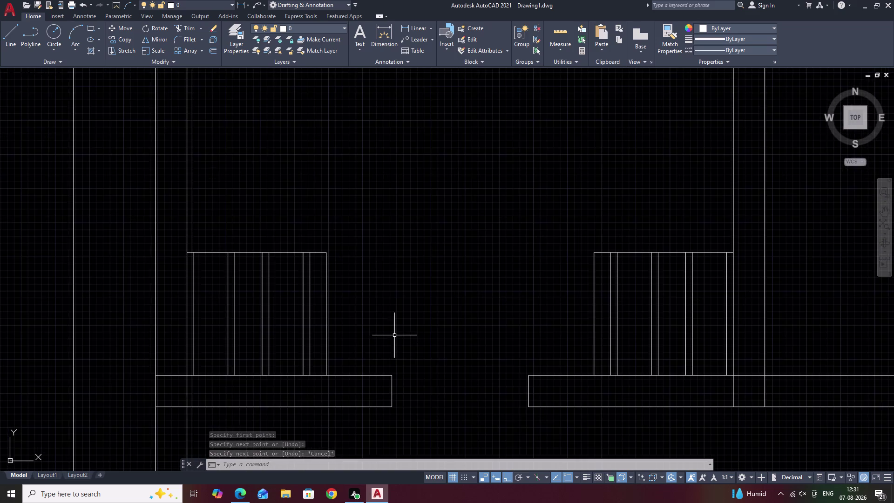
middle_drag(389, 336, 449, 306)
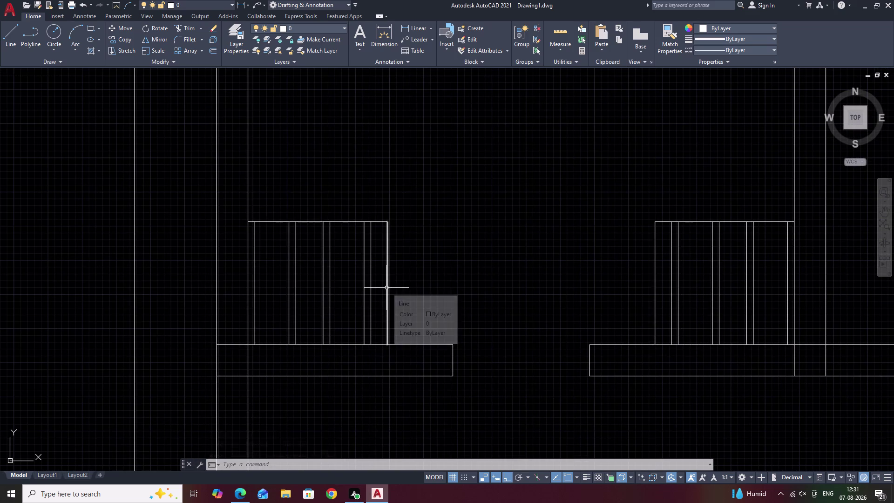
click(386, 288)
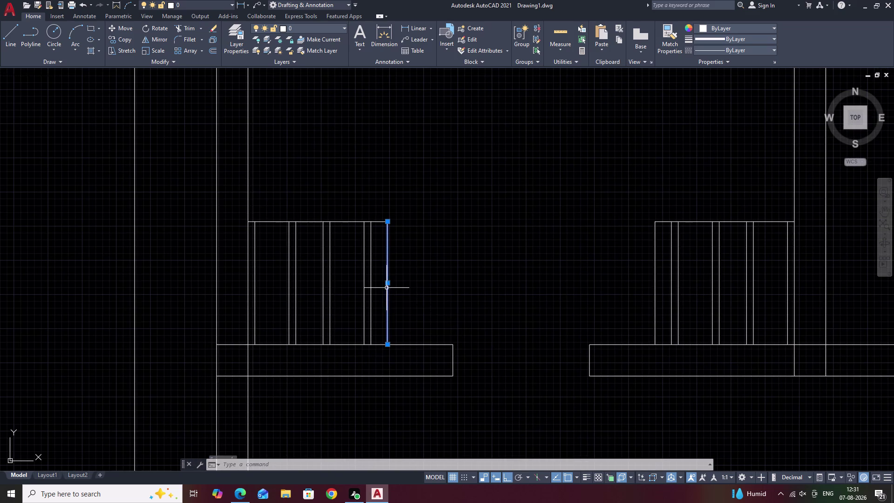
key(Escape)
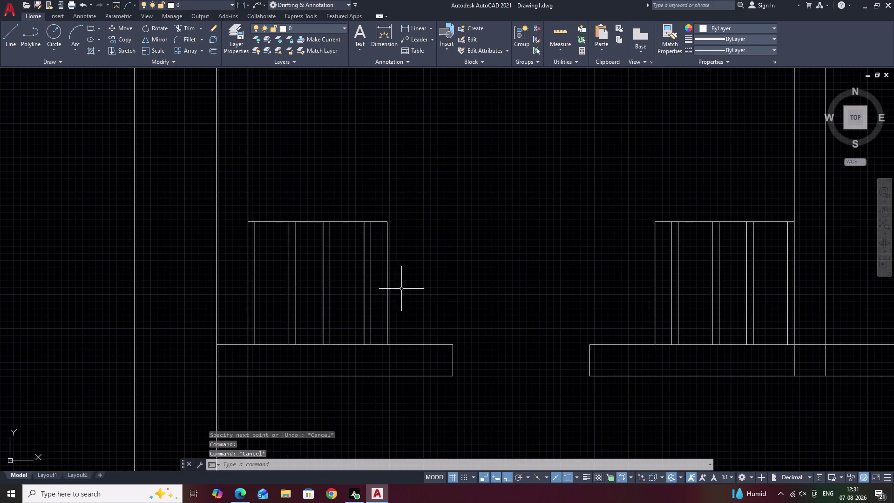
Trim stray lines beside the left and right lower window frames.
text(TR)
key(space)
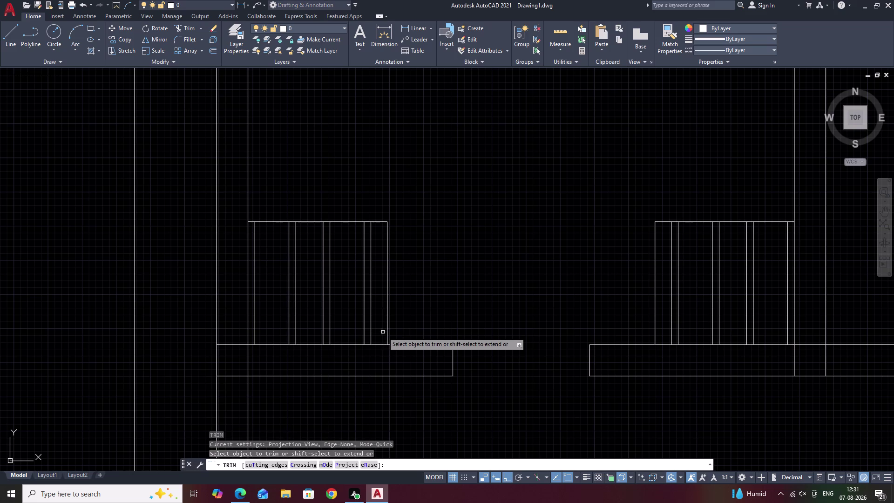
drag(378, 355, 381, 336)
scroll(down, 3)
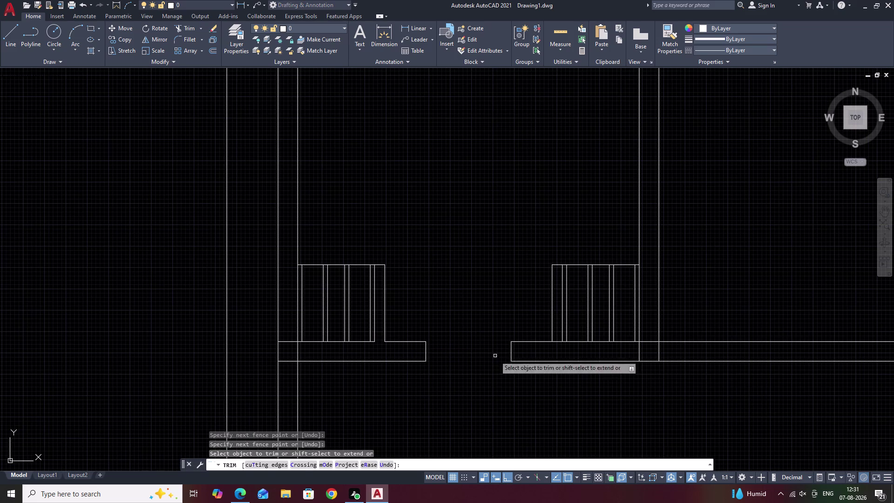
scroll(up, 3)
drag(551, 347, 551, 331)
scroll(down, 3)
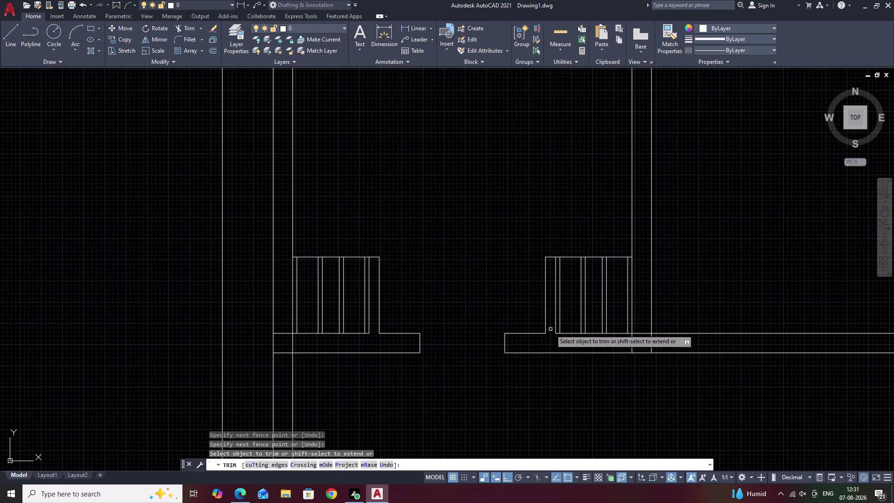
middle_drag(460, 301, 483, 308)
key(Escape)
Lasso-select the six vertical window lines of the lower-left frame.
scroll(up, 3)
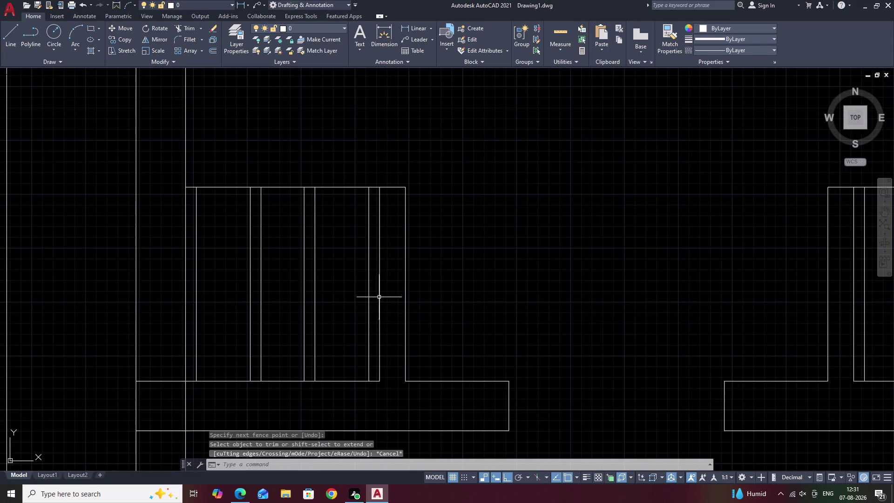
drag(375, 297, 190, 295)
text(C)
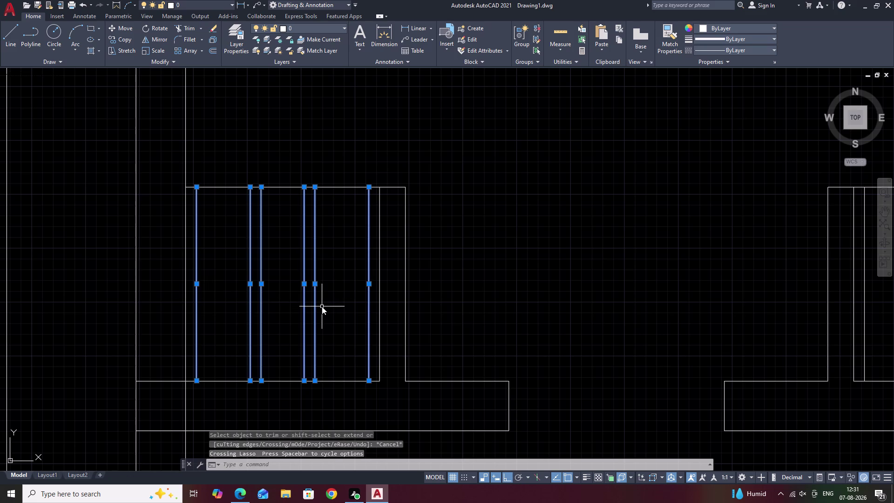
Copy from the frame's top-left corner with Ortho off, panning to the top wall.
text(O)
key(space)
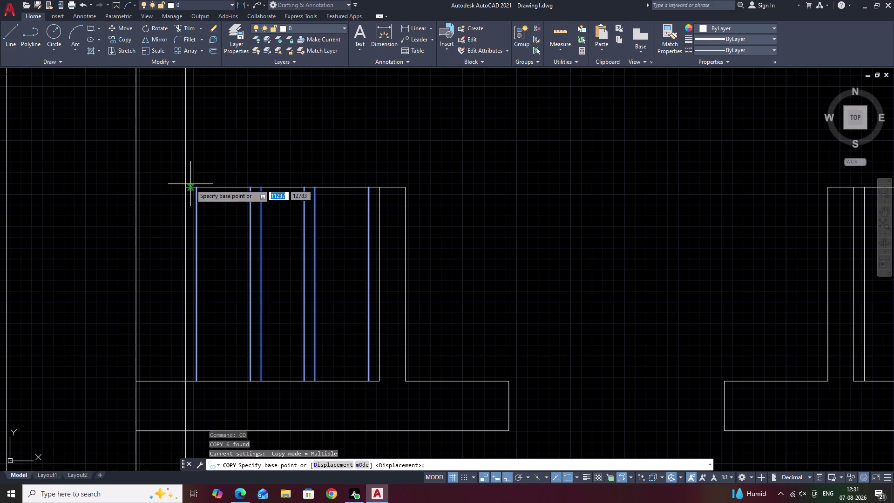
click(195, 188)
scroll(down, 3)
middle_drag(414, 155, 412, 159)
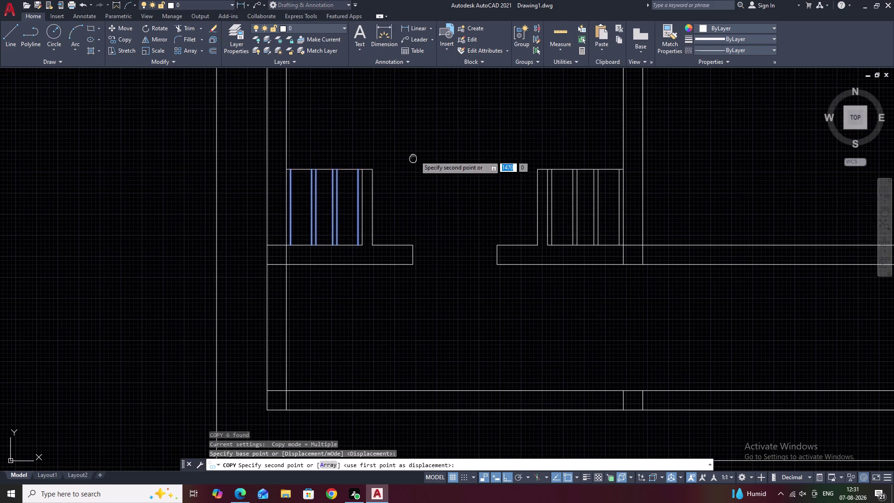
middle_drag(412, 159, 334, 236)
key(F8)
scroll(down, 3)
middle_drag(482, 184, 424, 265)
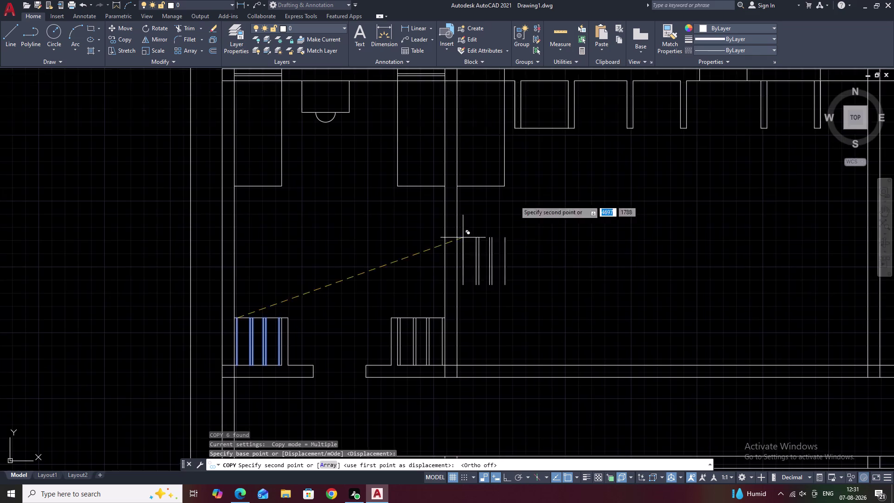
middle_drag(538, 171, 481, 258)
scroll(up, 3)
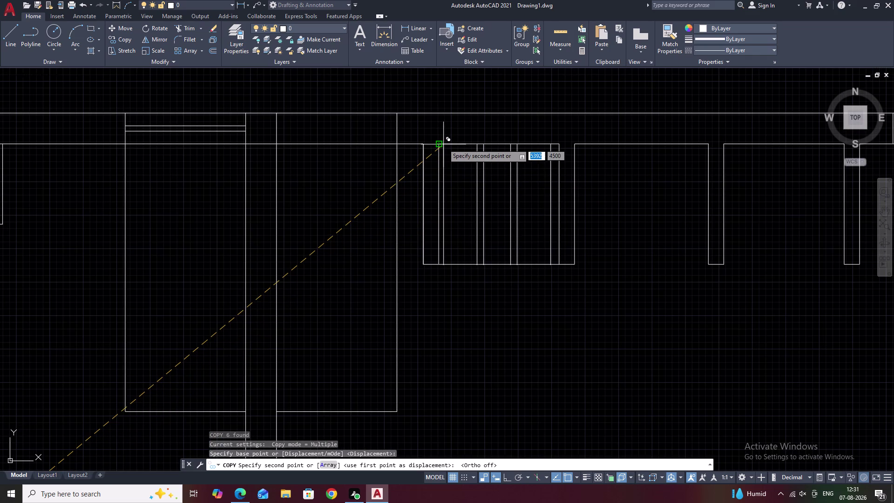
Place the six-line copy in the box between the top-wall piers.
click(443, 144)
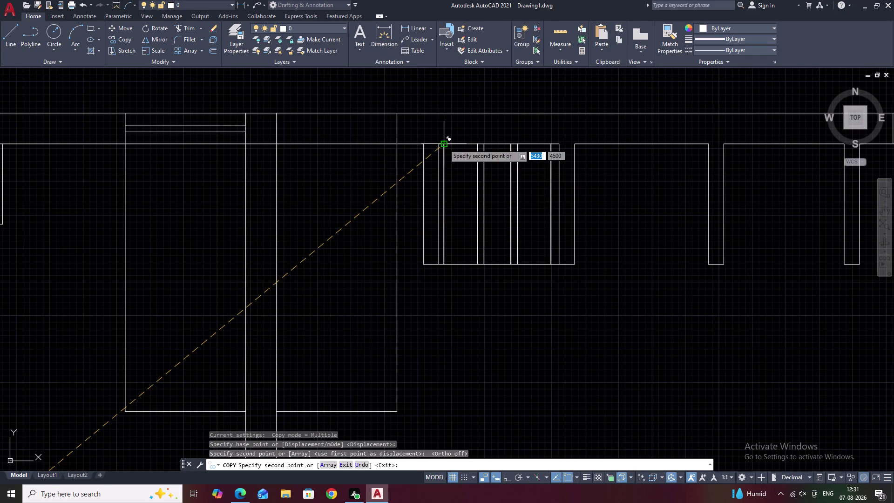
key(Escape)
scroll(down, 3)
middle_drag(613, 206, 481, 236)
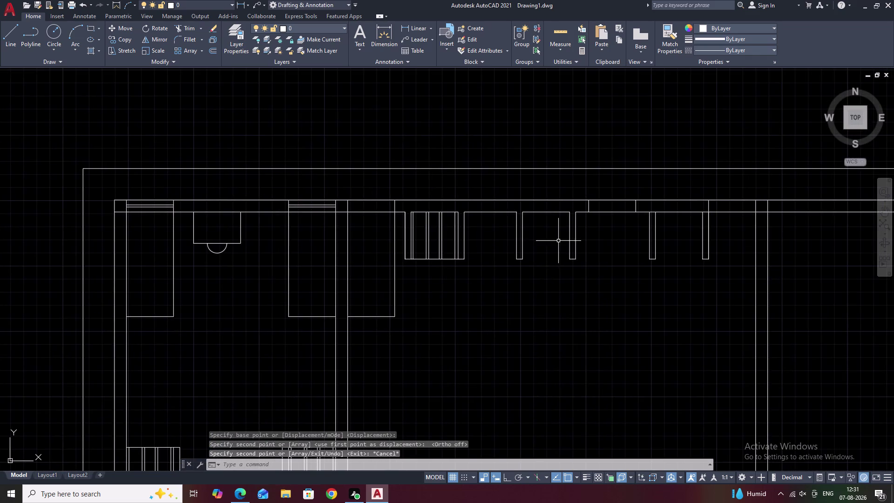
scroll(up, 3)
Draw a line closing the bottom of the next gap between two piers.
key(m)
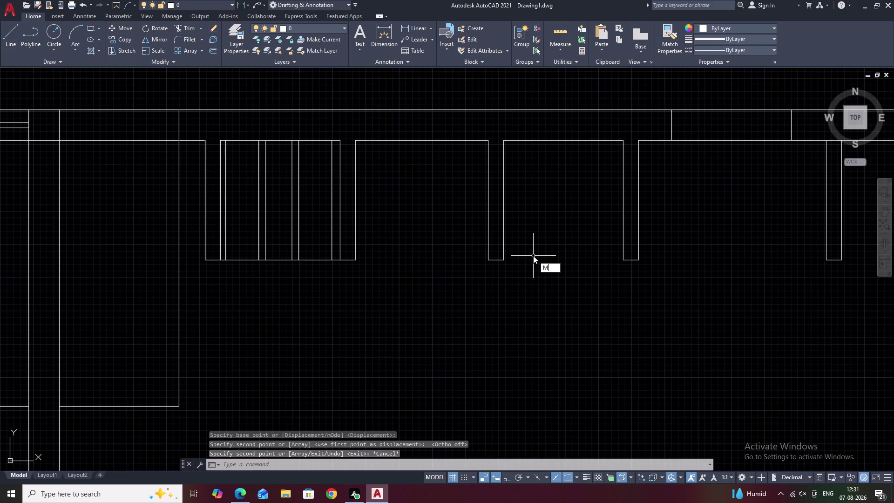
key(Escape)
text(L)
key(space)
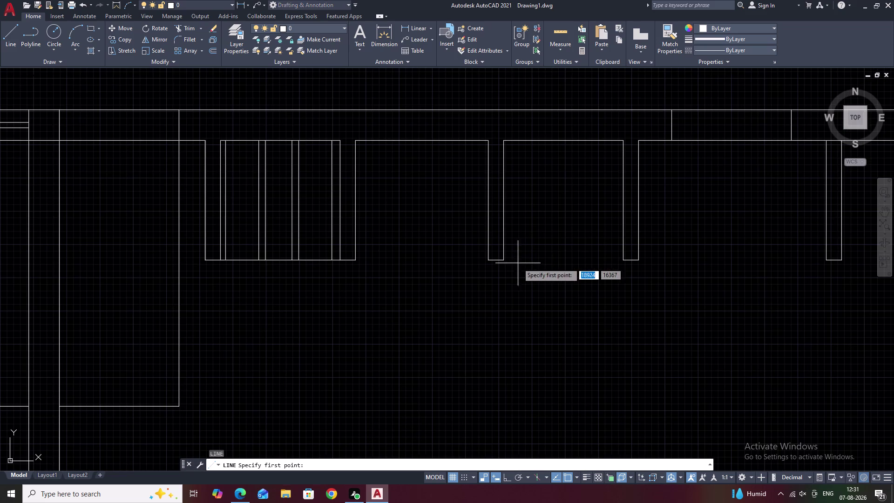
click(505, 260)
click(626, 260)
key(Escape)
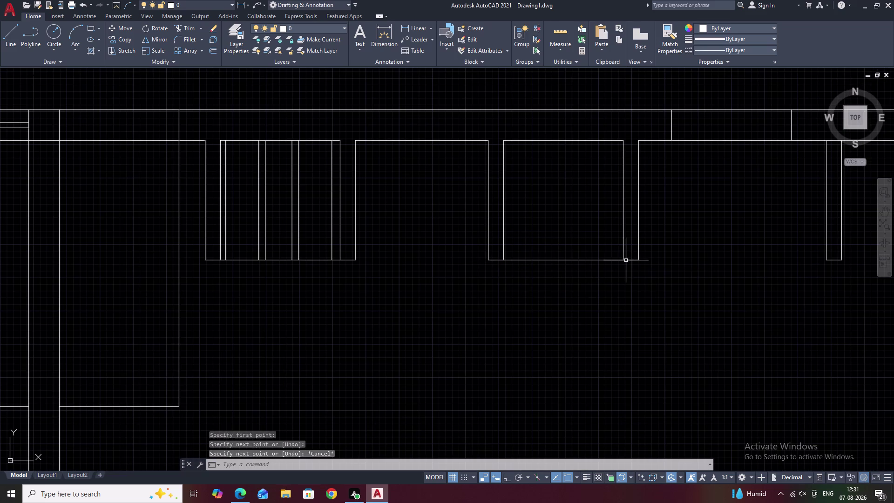
Reselect the six window lines in the first opening and start COPY.
drag(337, 194, 322, 194)
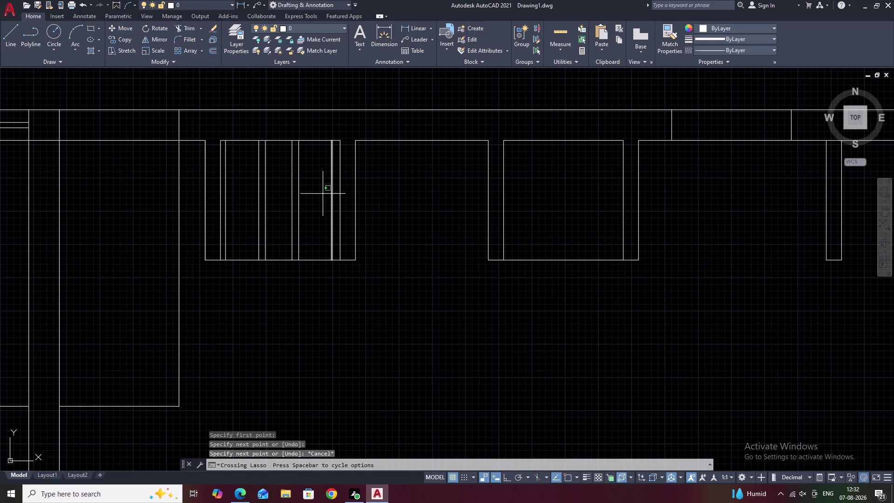
drag(323, 194, 220, 193)
key(Escape)
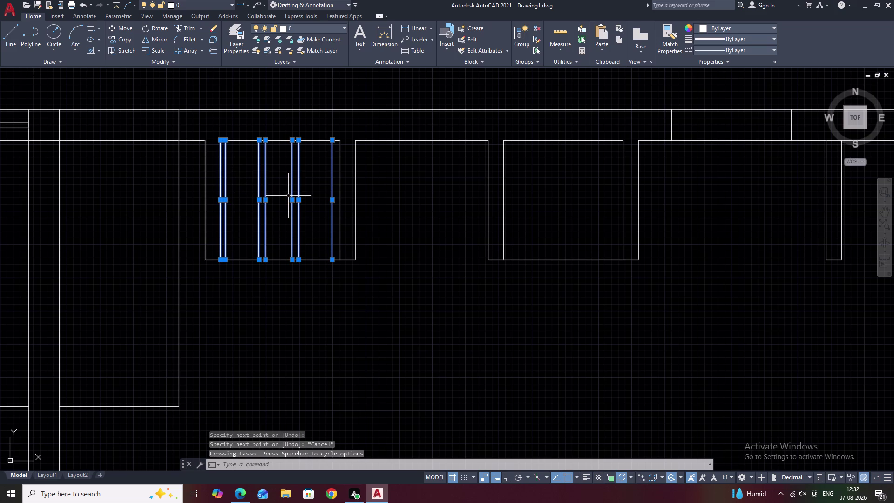
drag(334, 184, 230, 190)
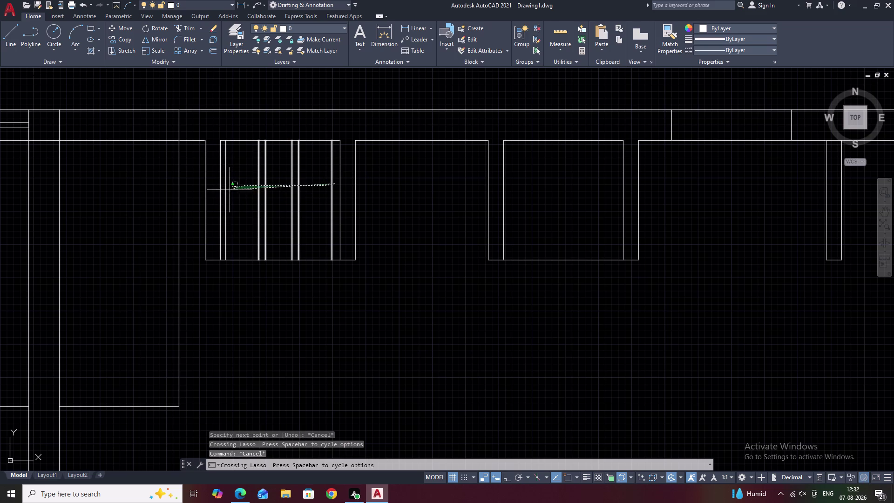
drag(230, 190, 223, 192)
double_click(223, 191)
right_click(223, 191)
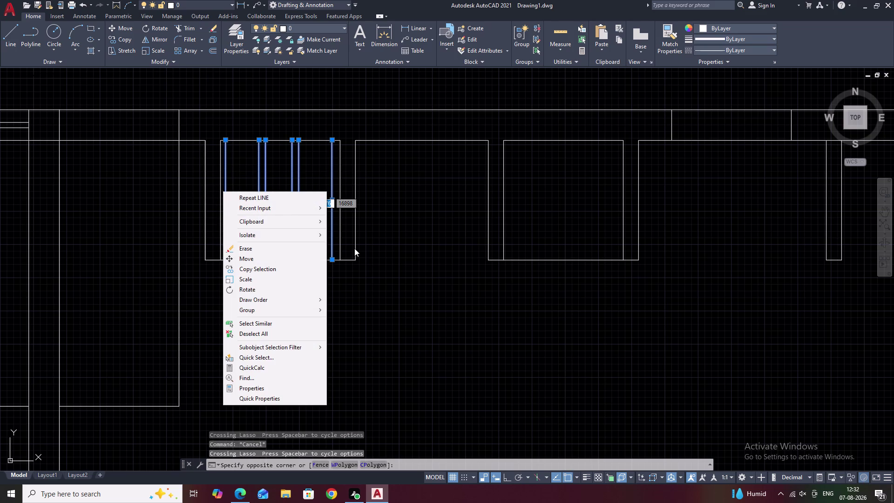
text(CO)
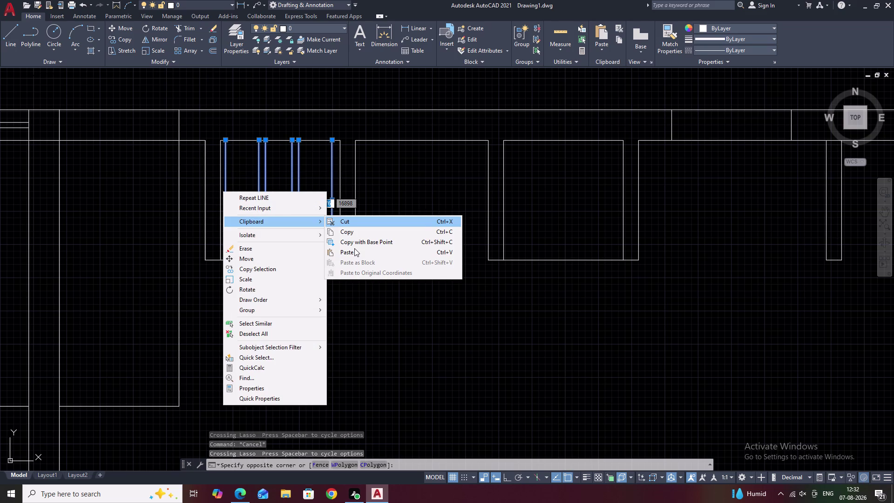
click(402, 187)
text(C)
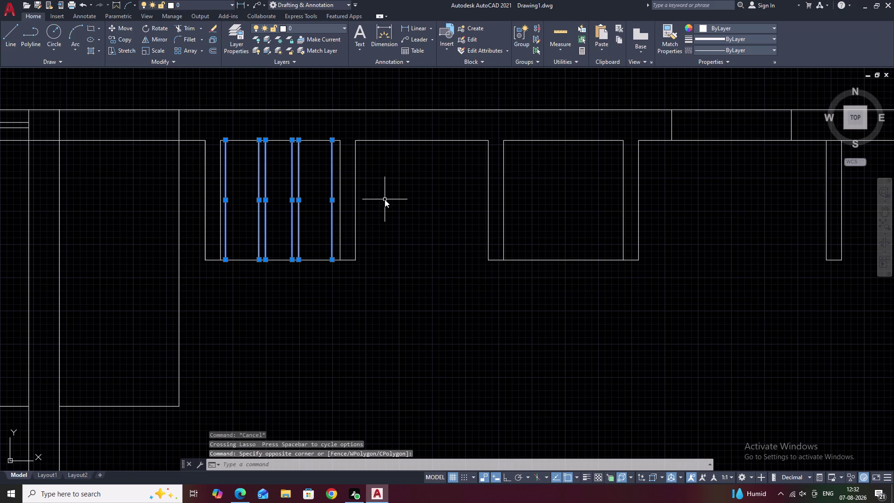
text(O)
key(space)
Copy the six window lines from the first opening's corner into the second opening.
scroll(up, 3)
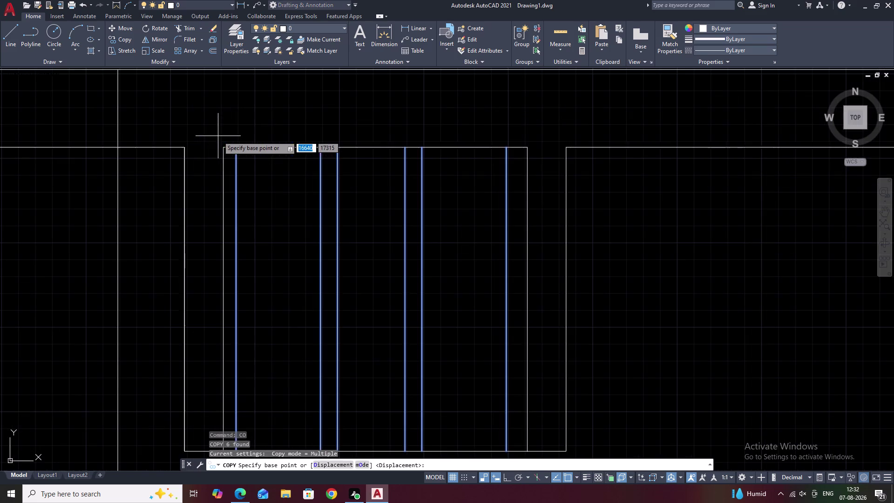
click(221, 150)
scroll(down, 3)
middle_drag(520, 188, 364, 189)
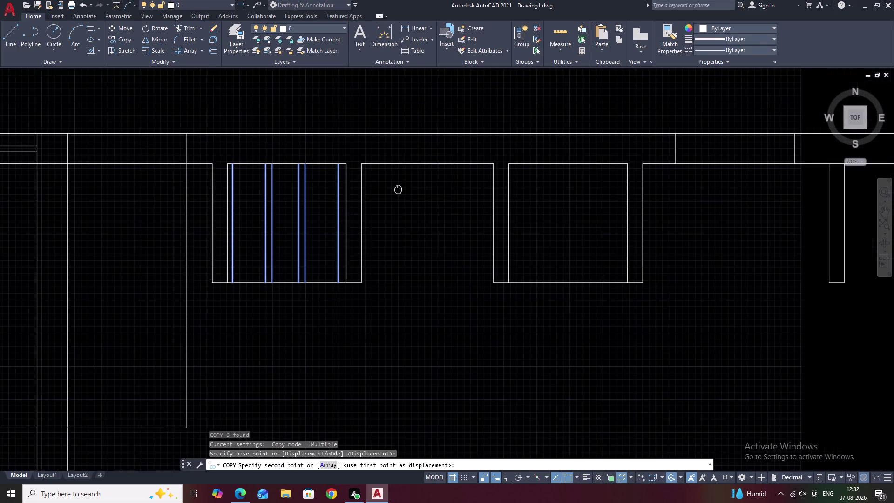
scroll(up, 3)
click(397, 155)
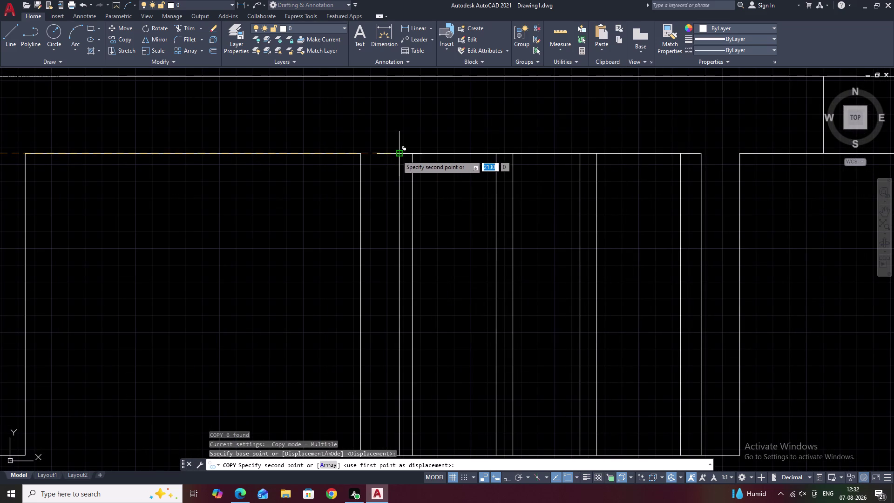
scroll(down, 3)
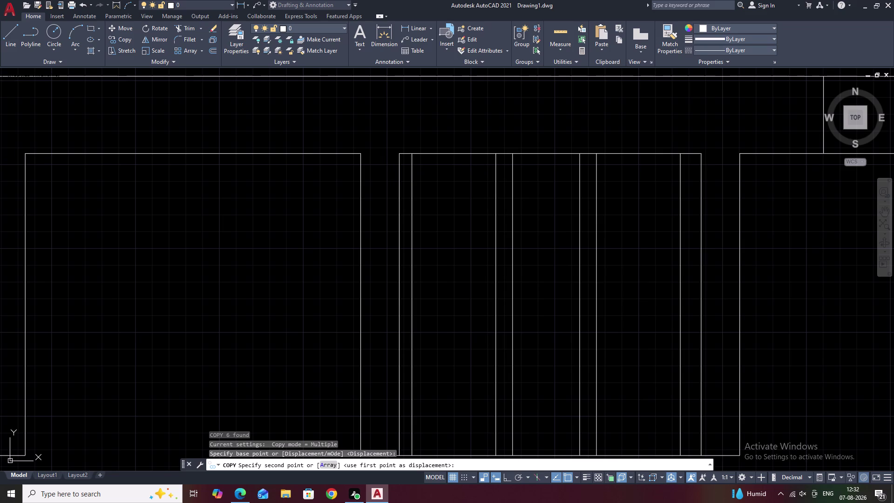
key(Escape)
Pan along the top wall to check the copy and remaining openings.
scroll(down, 3)
key(Escape)
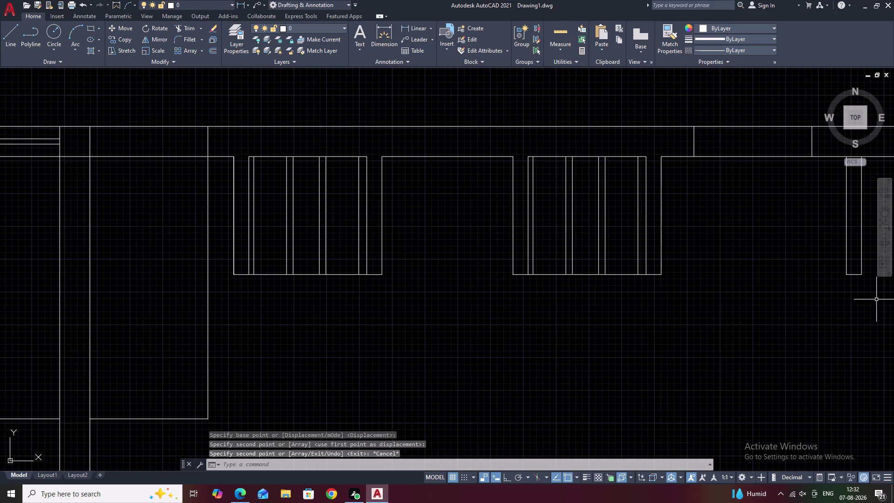
middle_drag(717, 298, 502, 393)
middle_drag(671, 330, 610, 370)
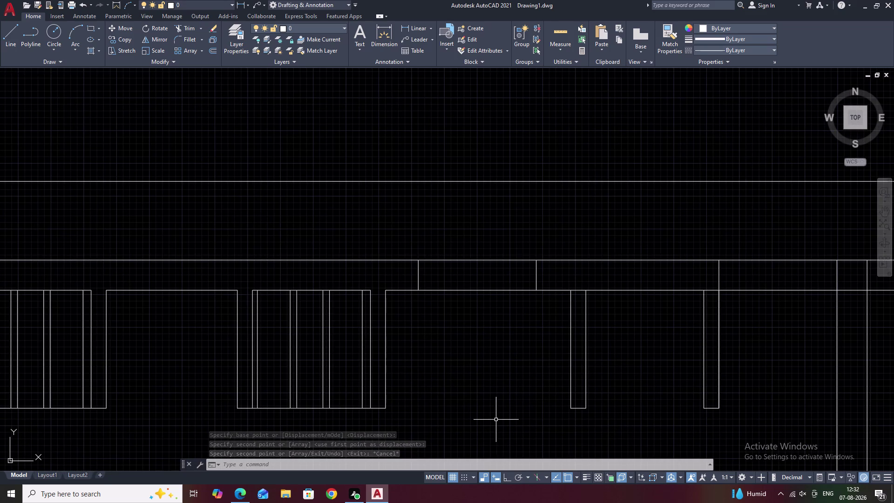
middle_drag(390, 391, 547, 326)
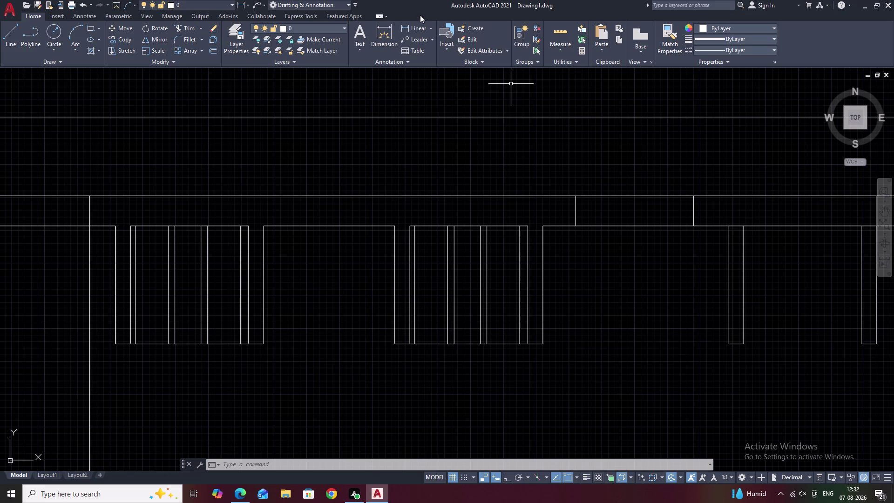
click(407, 26)
click(264, 345)
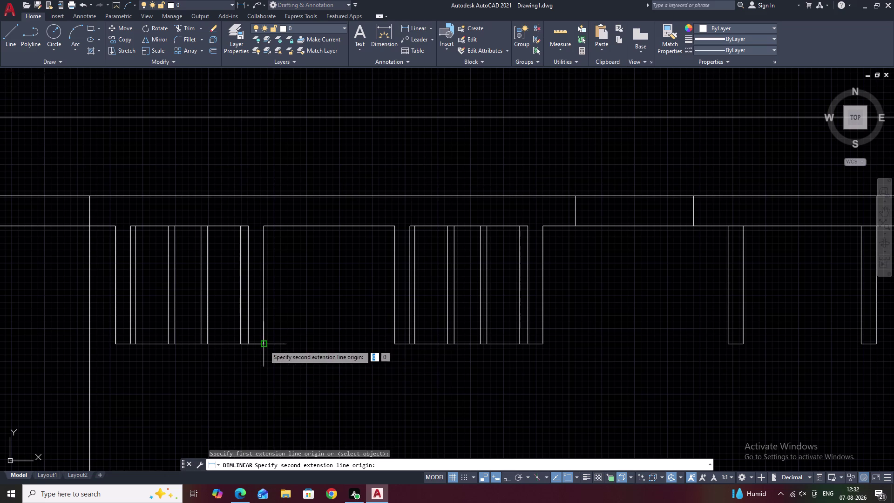
click(395, 348)
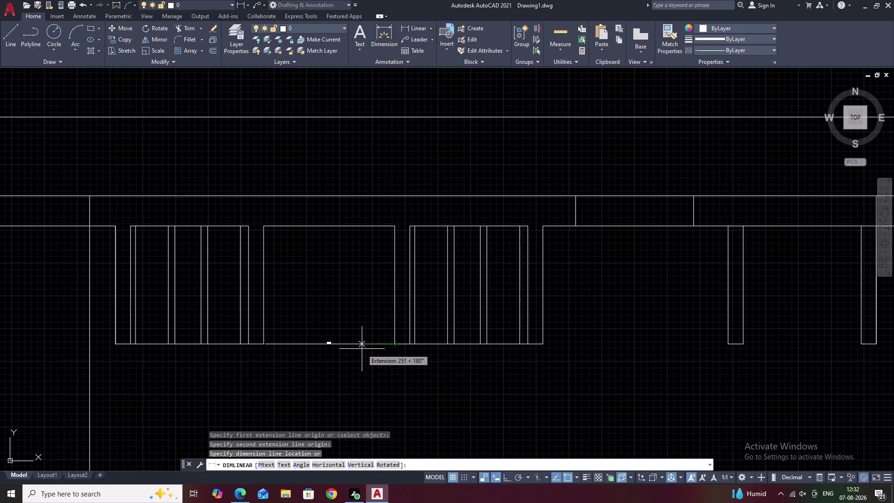
click(353, 347)
scroll(up, 3)
scroll(down, 3)
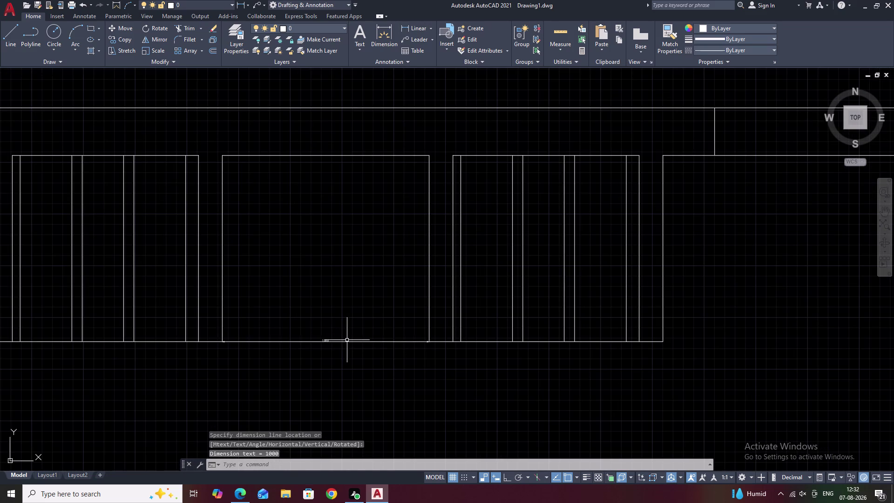
click(347, 341)
text(E)
key(space)
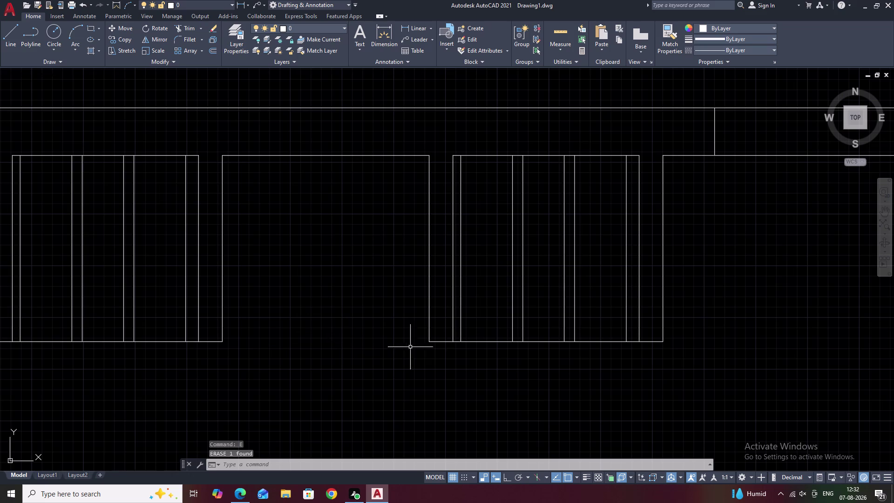
scroll(up, 3)
key(space)
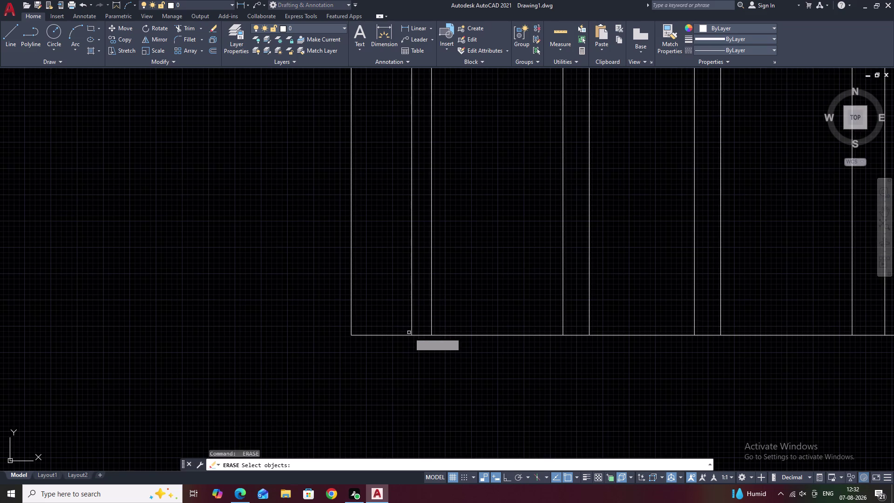
key(Escape)
key(Escape)
click(408, 28)
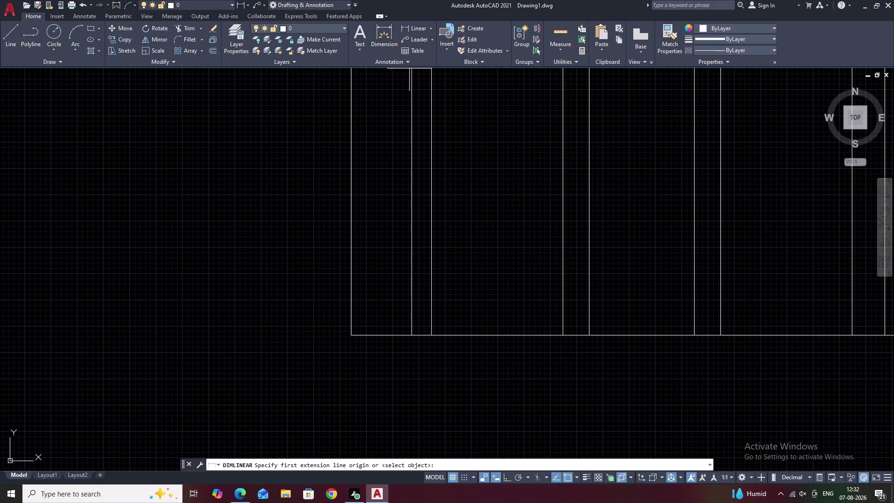
click(410, 336)
middle_drag(606, 353, 299, 347)
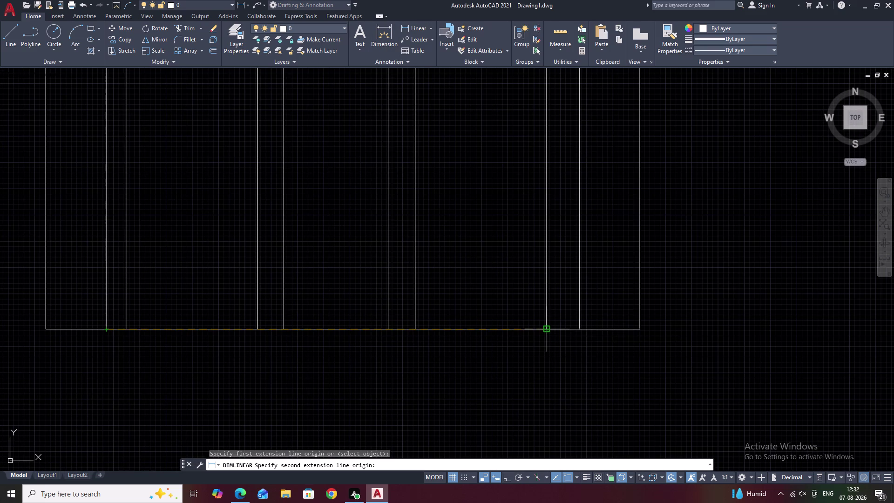
click(581, 331)
click(575, 351)
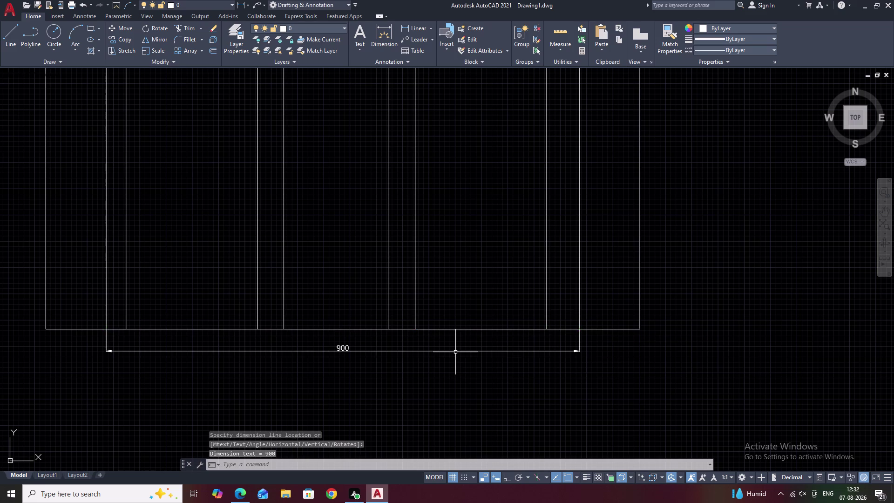
click(455, 352)
text(E)
key(space)
Draw a line across the third recess's bottom corners, closing the window box.
scroll(down, 3)
middle_drag(480, 358, 447, 374)
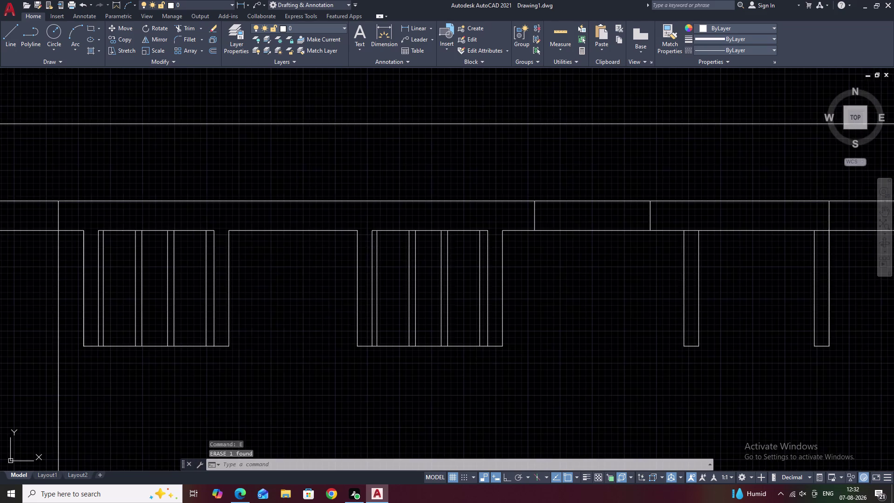
middle_drag(447, 373, 392, 380)
middle_drag(557, 374, 500, 367)
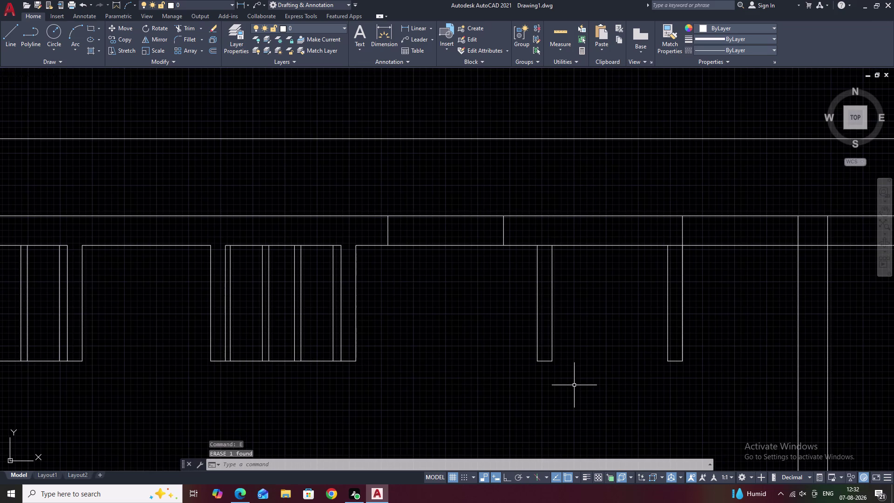
text(L)
key(space)
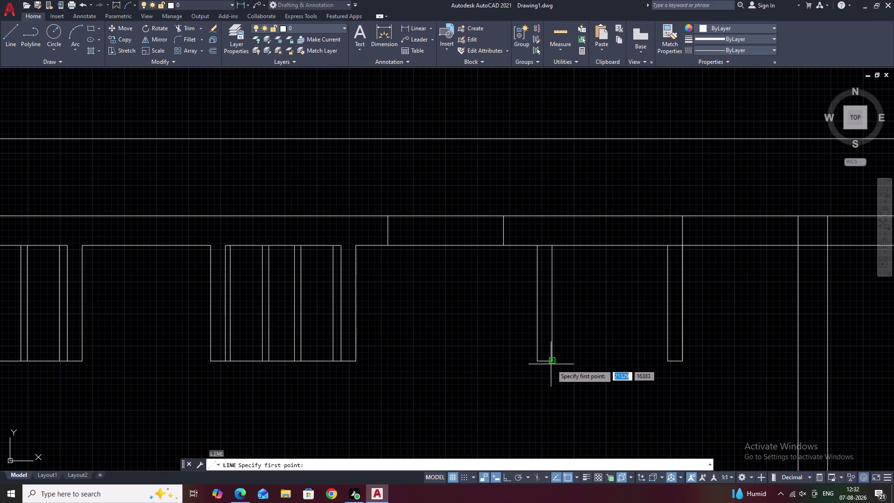
click(554, 362)
click(669, 363)
key(Escape)
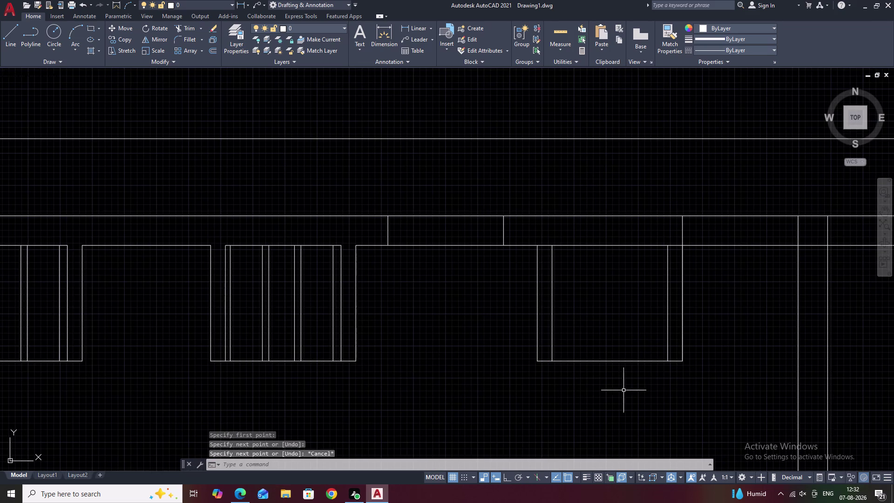
Lasso-select the six window lines of a filled opening.
scroll(up, 3)
drag(351, 308, 327, 307)
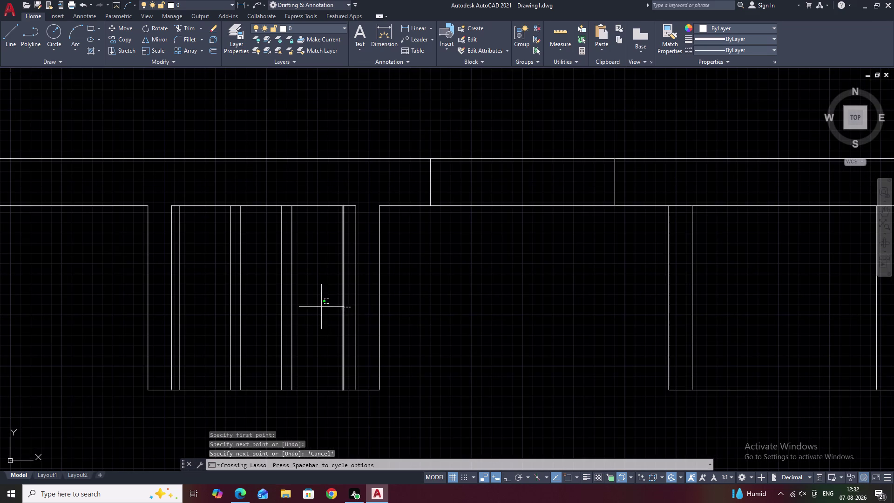
drag(327, 307, 177, 309)
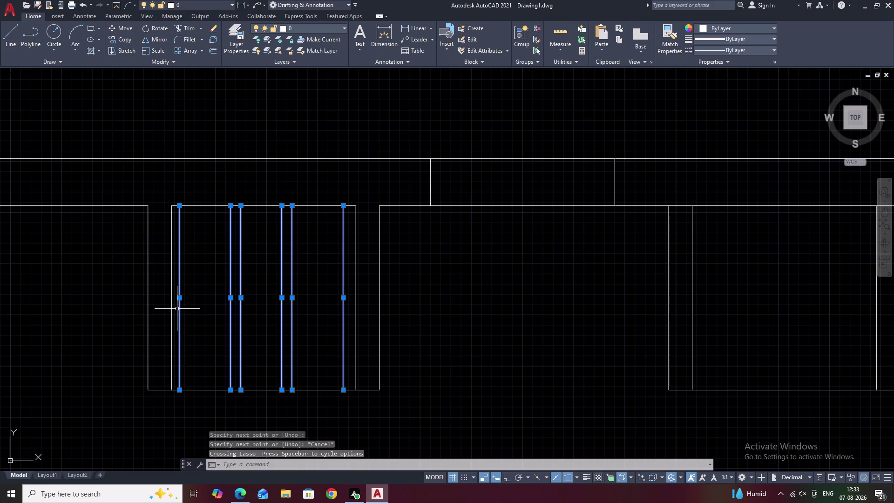
Copy the six window lines into the newly closed third window box.
text(CO)
key(space)
click(171, 211)
middle_drag(627, 243, 480, 266)
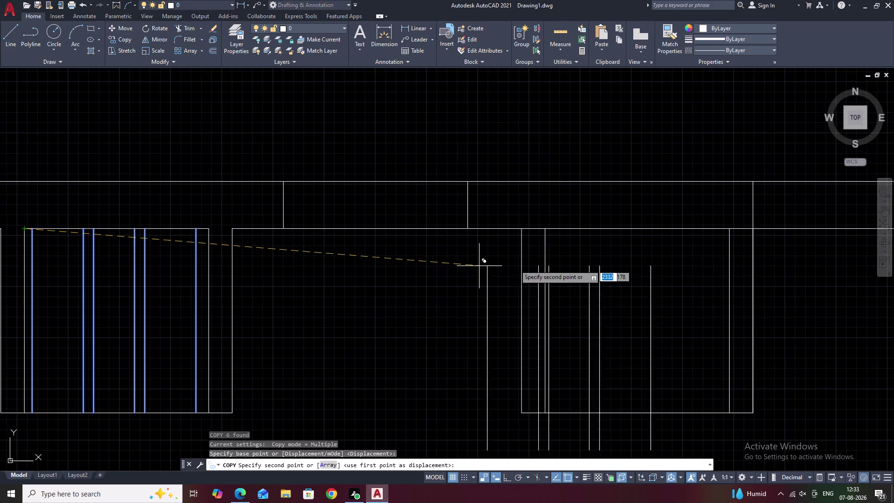
click(544, 232)
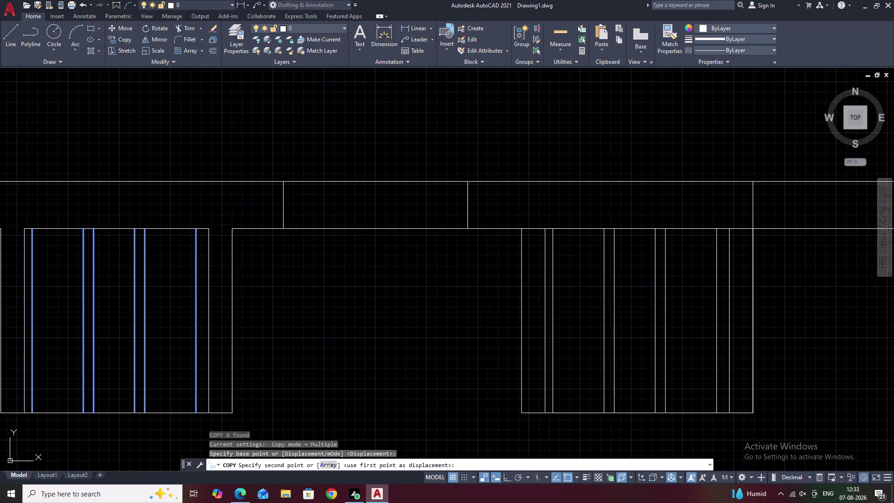
scroll(down, 3)
key(Escape)
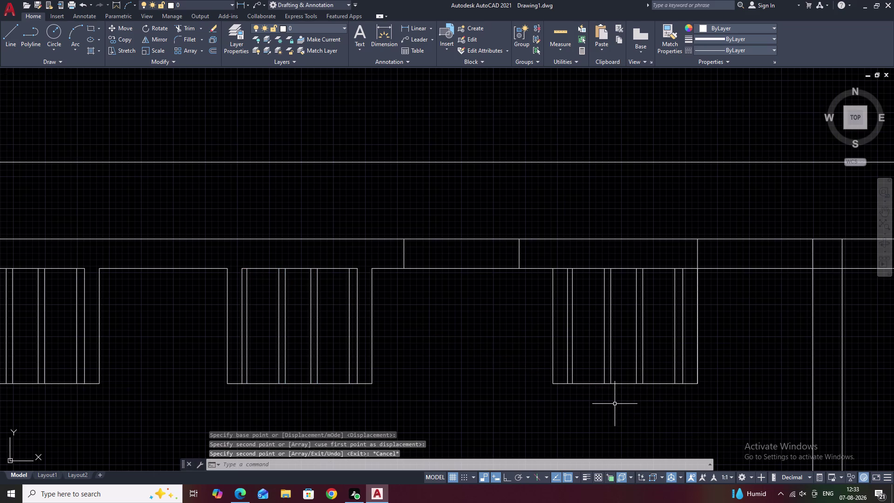
Pan out and center the floor plan to review the filled top-wall boxes.
scroll(down, 3)
middle_drag(614, 404, 651, 284)
middle_drag(613, 336, 619, 316)
middle_drag(663, 318, 656, 322)
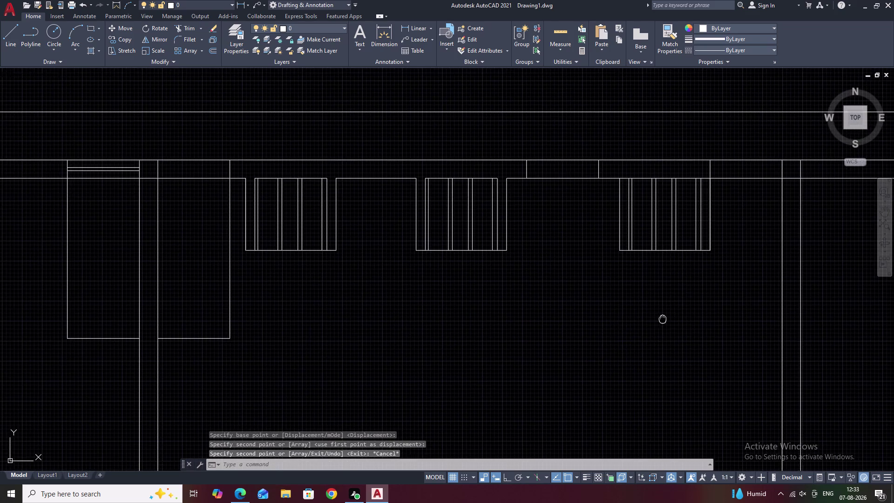
middle_drag(655, 321, 461, 344)
scroll(down, 3)
middle_drag(438, 332, 460, 307)
middle_drag(429, 335, 446, 299)
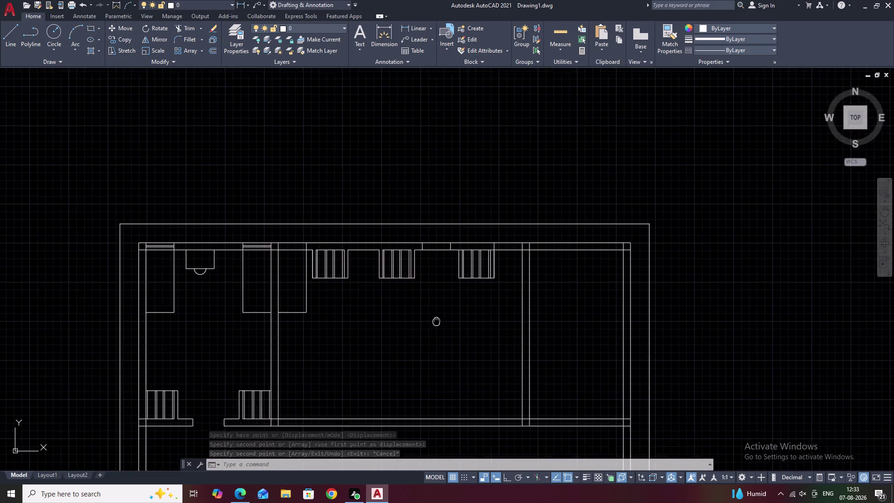
middle_drag(447, 298, 452, 289)
middle_drag(387, 312, 400, 289)
middle_drag(427, 317, 435, 302)
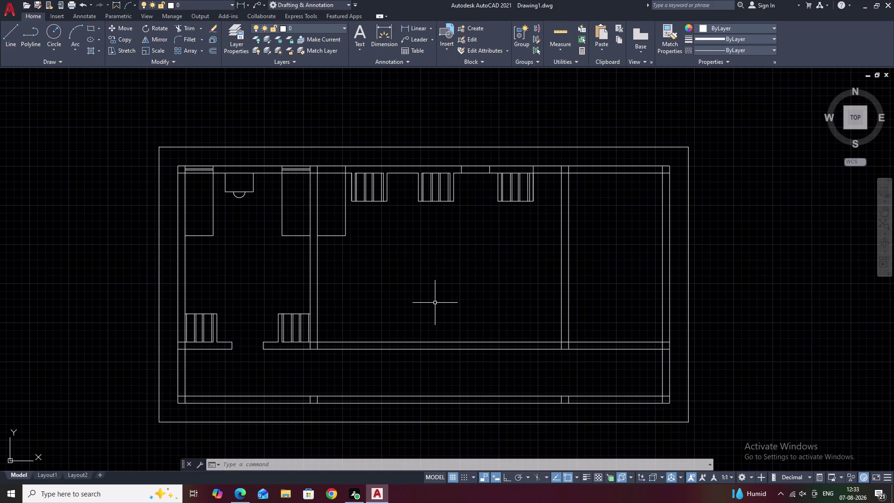
scroll(up, 3)
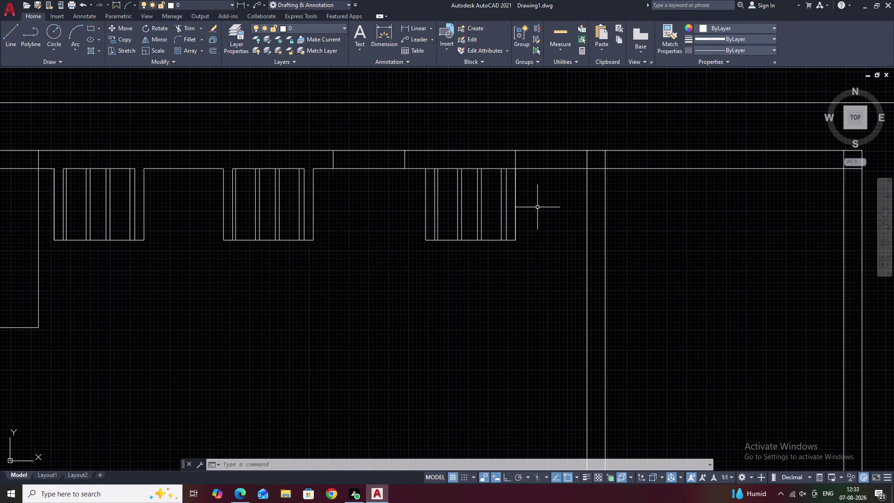
drag(533, 207, 407, 204)
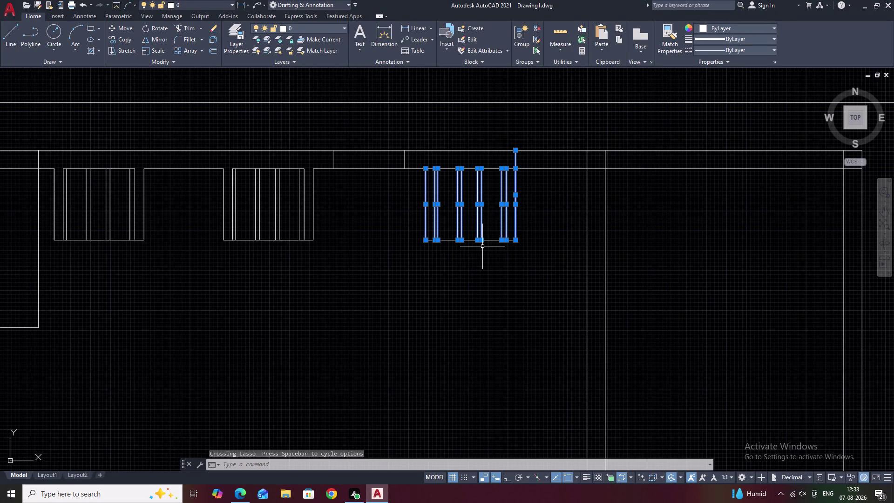
scroll(up, 3)
drag(499, 198, 489, 239)
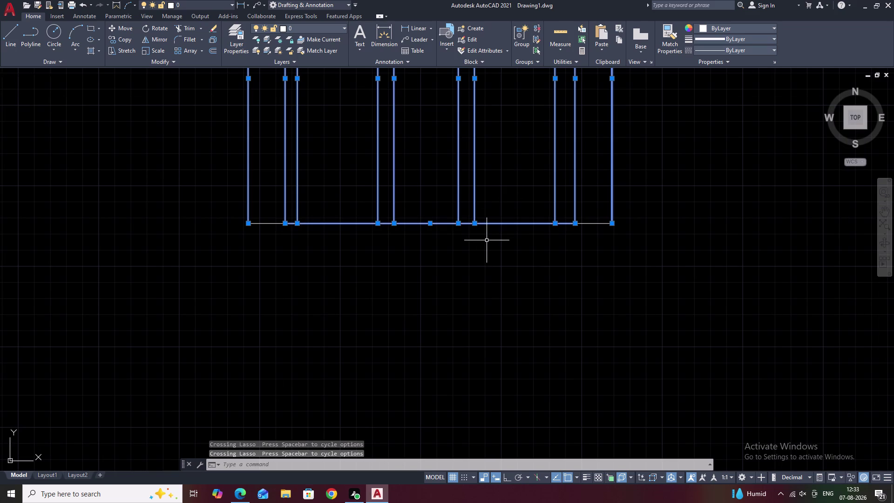
text(M)
key(space)
scroll(down, 3)
scroll(up, 3)
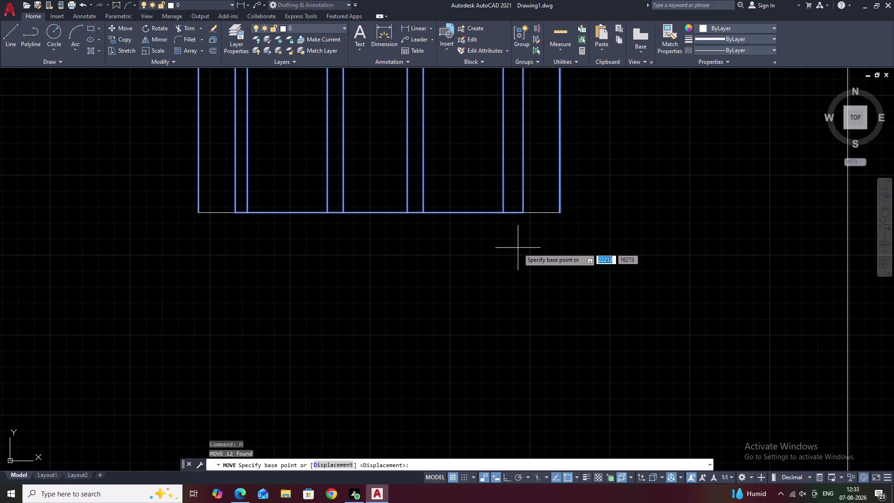
drag(540, 187, 529, 241)
key(Escape)
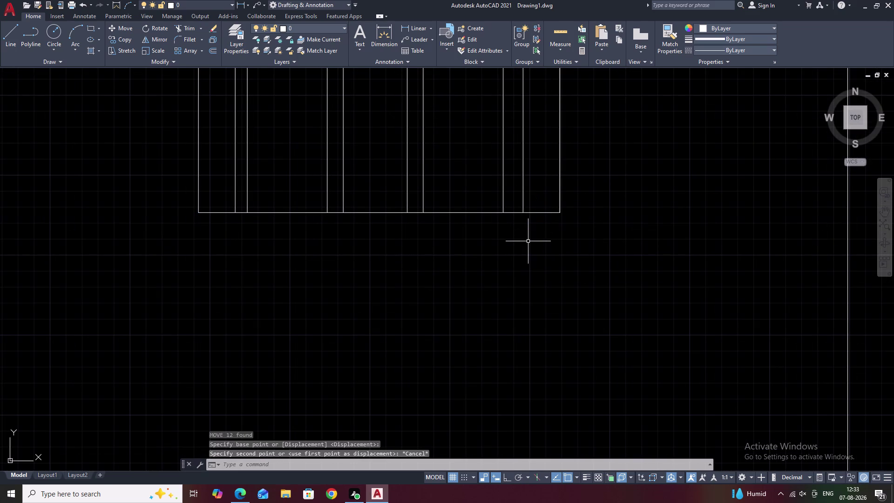
drag(617, 189, 175, 212)
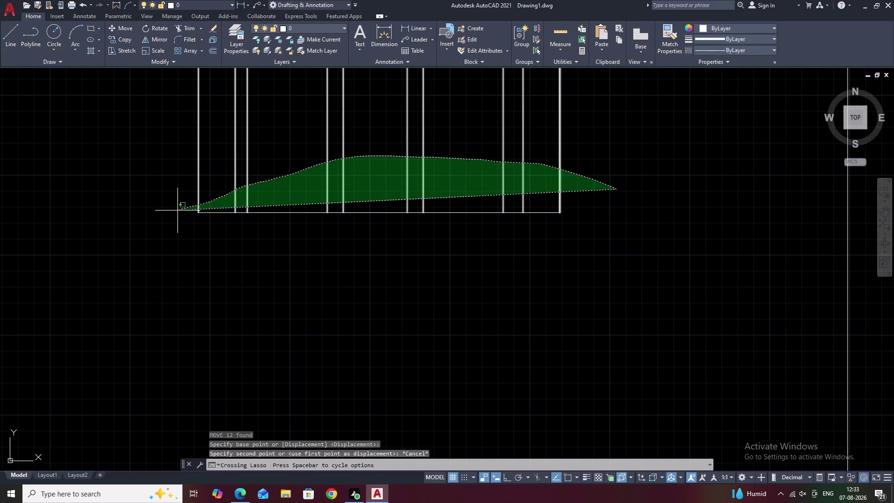
drag(176, 211, 162, 259)
middle_drag(463, 327, 491, 391)
scroll(down, 3)
middle_drag(629, 250, 620, 311)
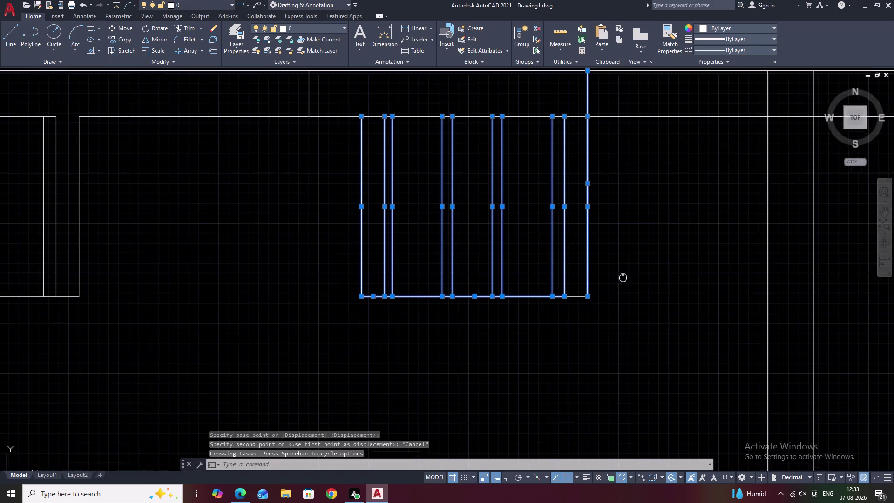
middle_drag(621, 310, 620, 339)
text(M)
key(space)
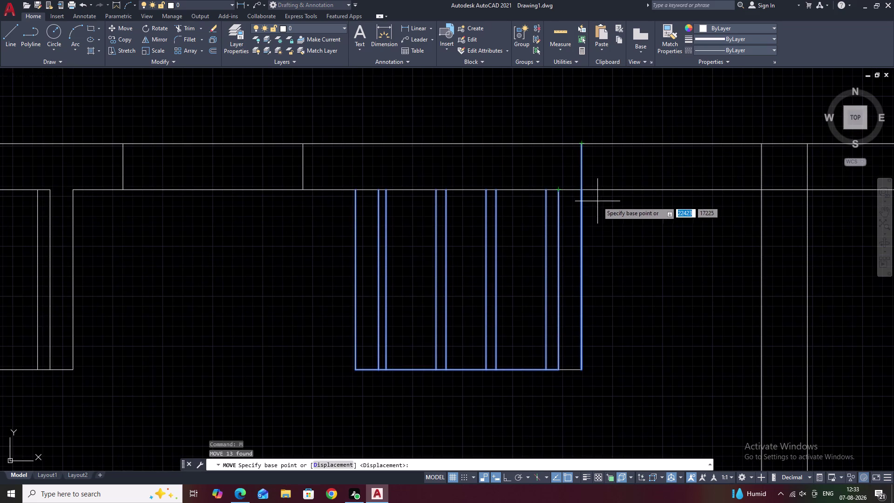
key(Escape)
drag(607, 215, 300, 279)
click(300, 279)
key(Escape)
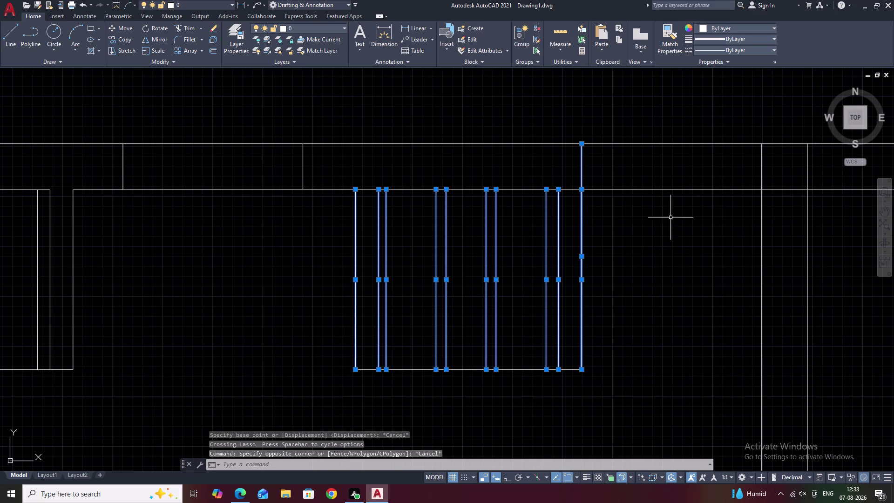
key(Escape)
drag(567, 217, 494, 227)
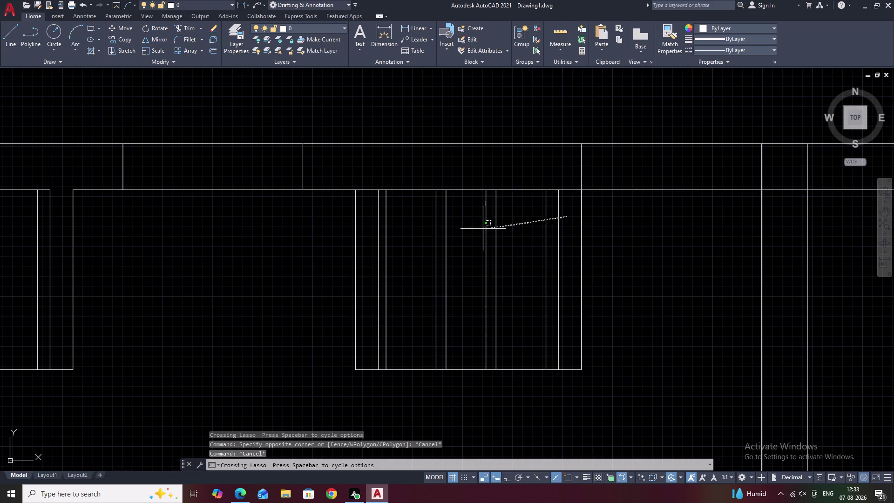
drag(494, 227, 373, 244)
drag(370, 244, 347, 258)
drag(524, 357, 519, 371)
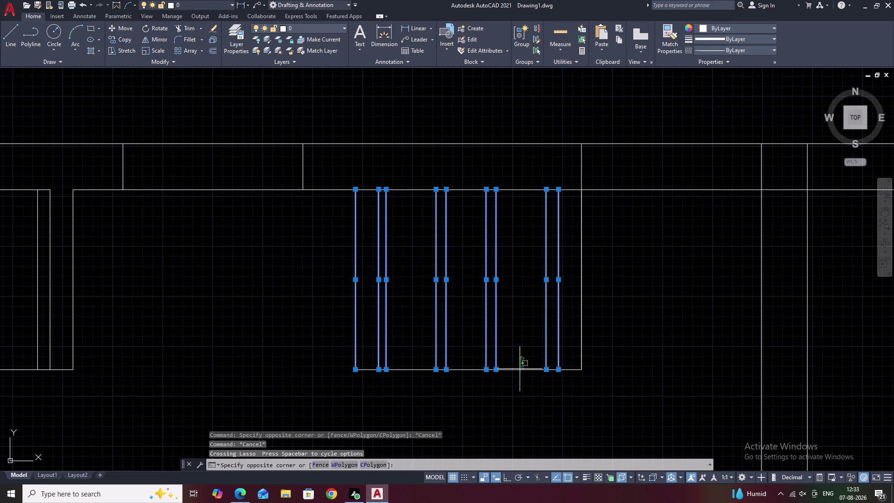
drag(519, 371, 512, 391)
scroll(up, 3)
drag(563, 338, 563, 340)
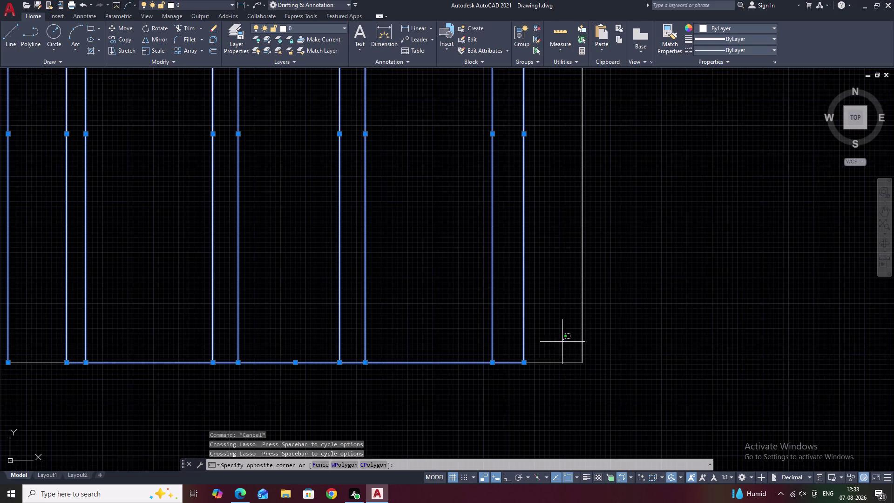
drag(563, 340, 556, 391)
scroll(down, 3)
click(554, 391)
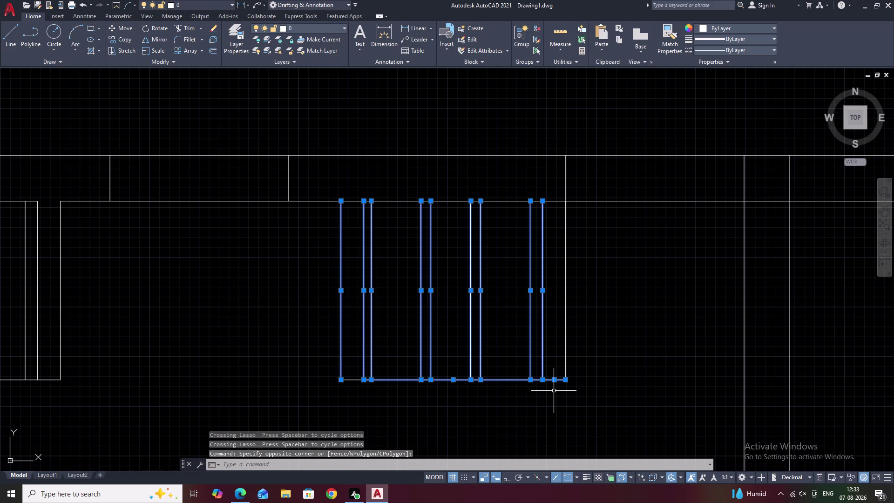
text(M)
key(space)
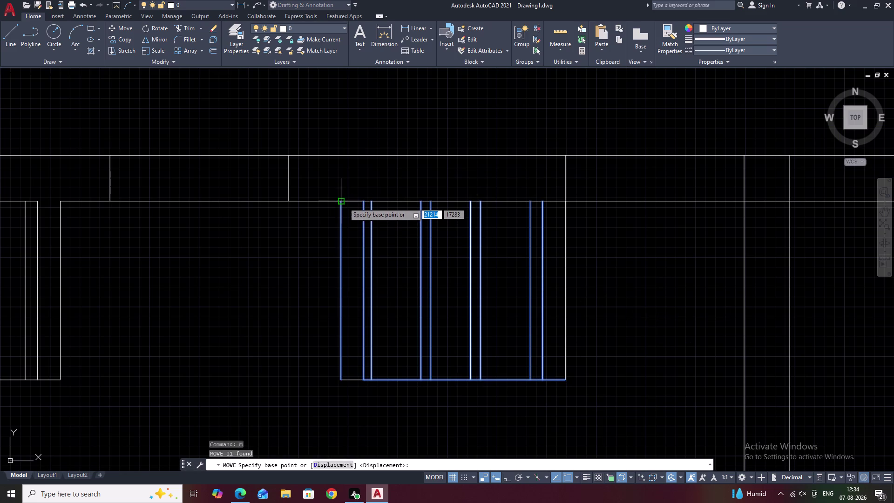
click(344, 202)
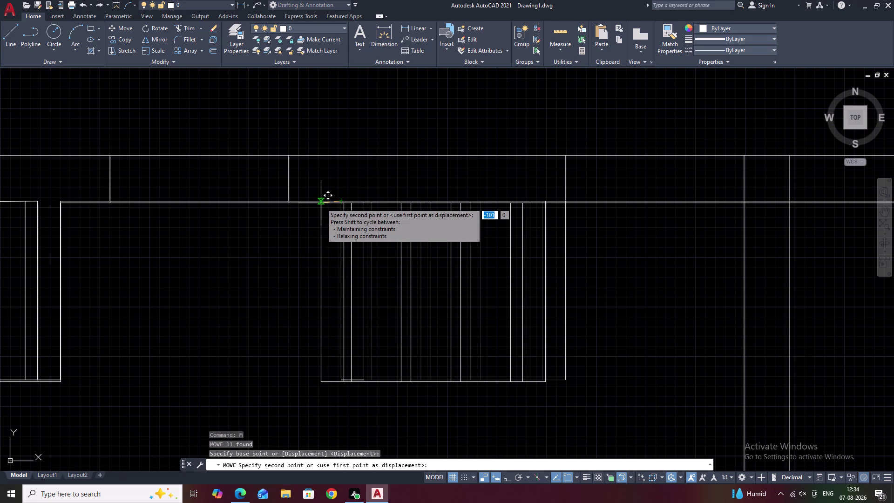
key(Escape)
scroll(up, 3)
scroll(down, 3)
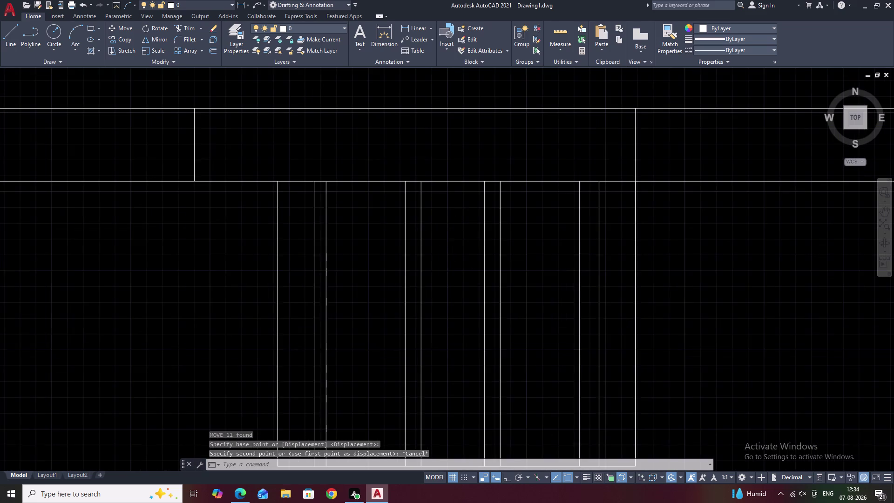
scroll(down, 3)
drag(527, 270, 409, 283)
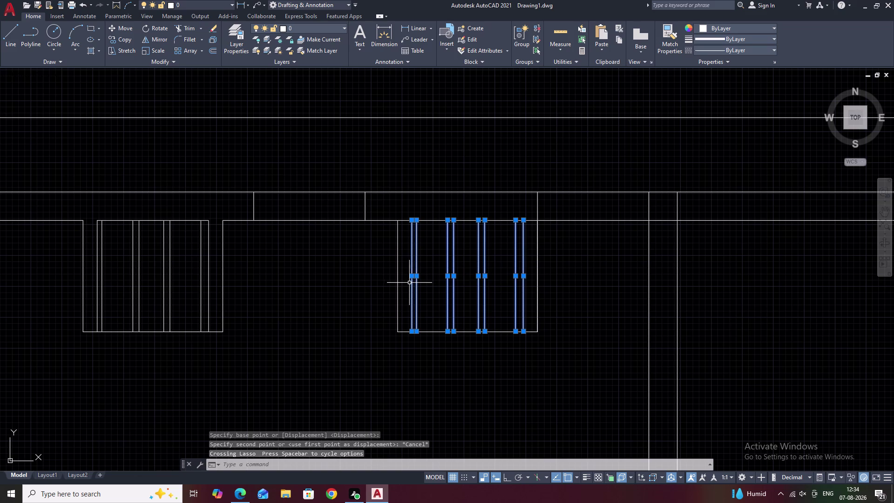
Erase the right pier's window lines, then undo that deletion.
key(Escape)
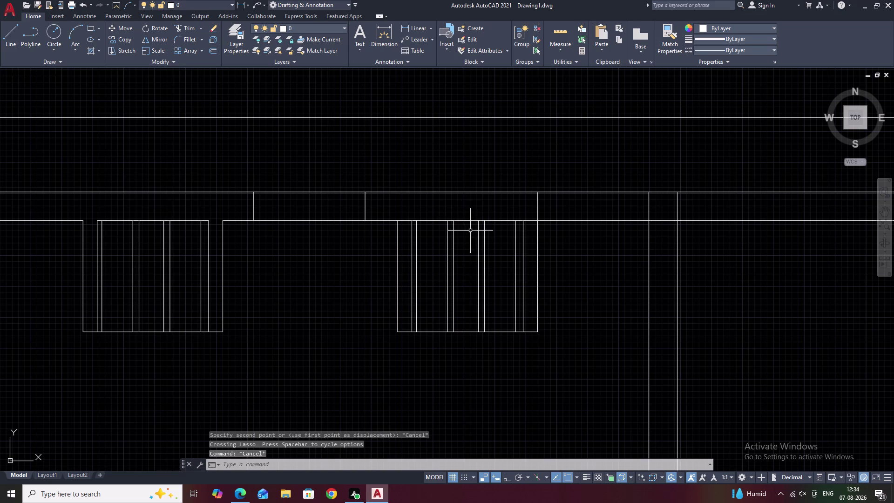
drag(562, 261, 397, 281)
key(m)
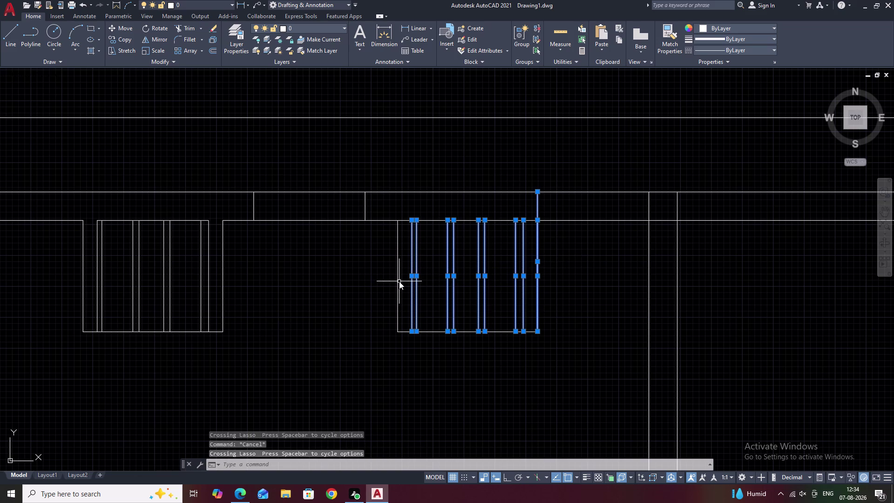
key(BackSpace)
text(E)
key(space)
drag(604, 325, 503, 342)
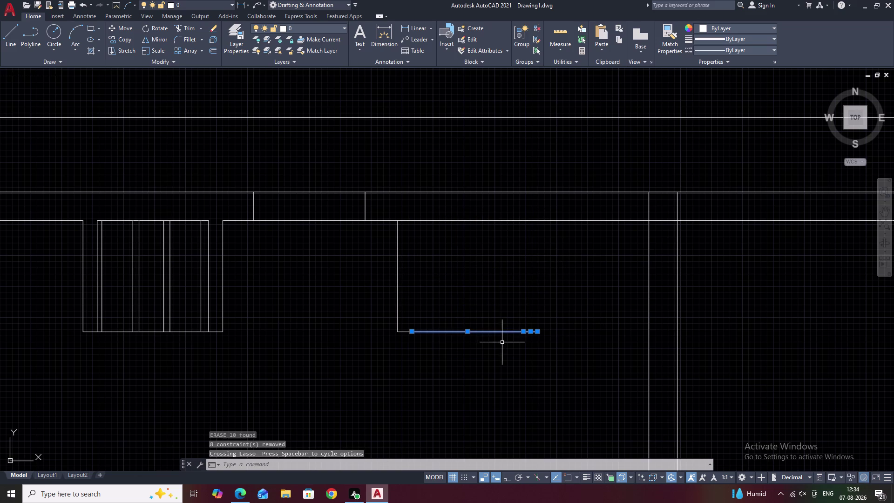
key(ctrl+z)
key(ctrl+z)
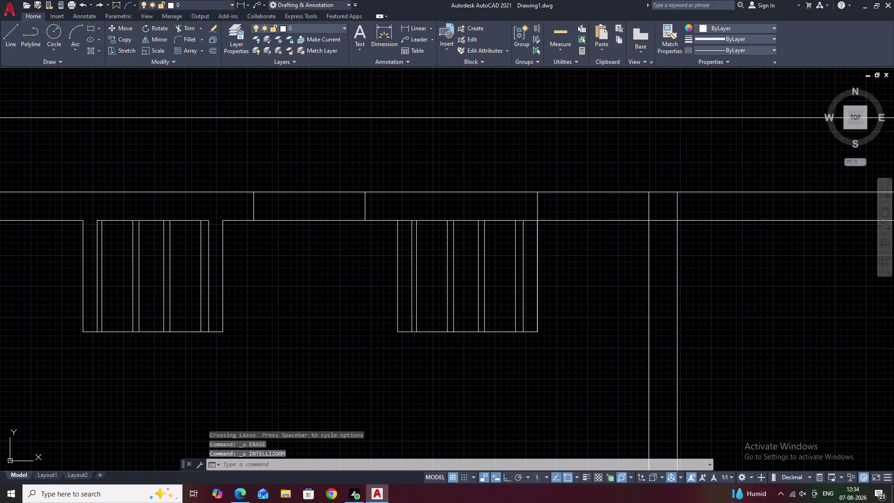
Reselect the right pier's window lines and erase them with E.
scroll(down, 3)
key(Escape)
drag(565, 277, 430, 282)
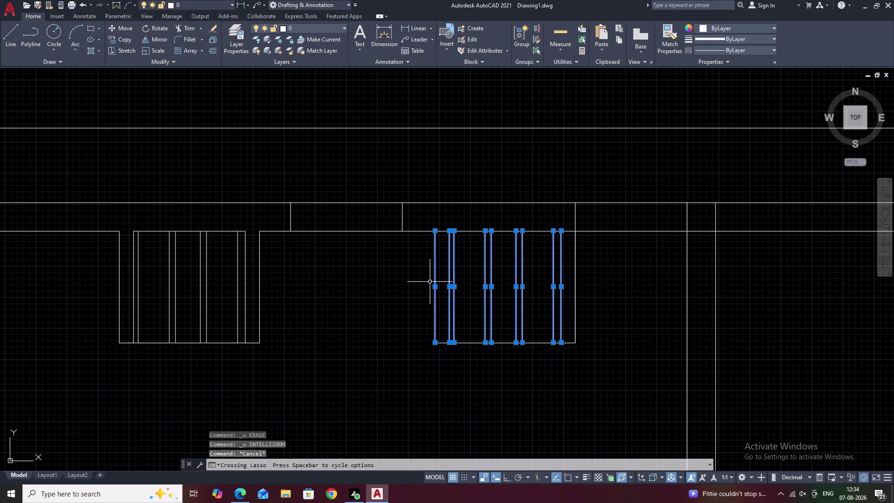
text(E)
key(space)
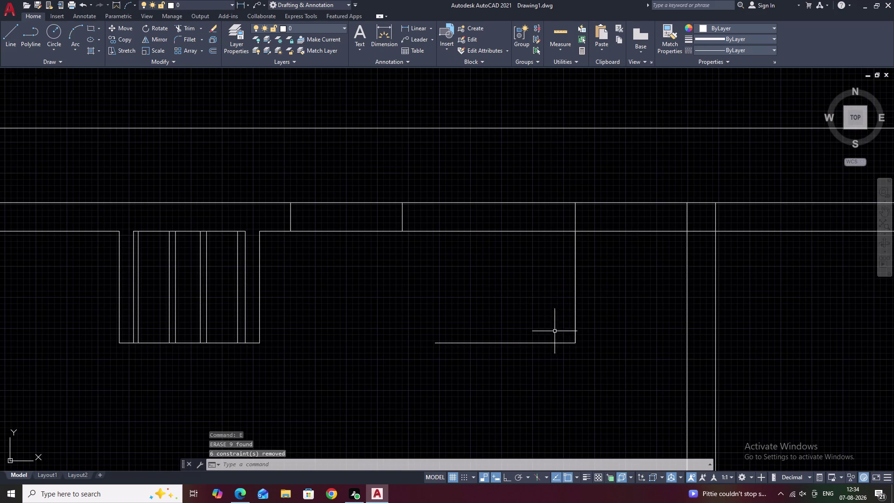
Trim away the leftover recess lines of the right pier.
text(TR)
key(space)
drag(547, 315, 542, 358)
scroll(down, 3)
drag(501, 334, 482, 363)
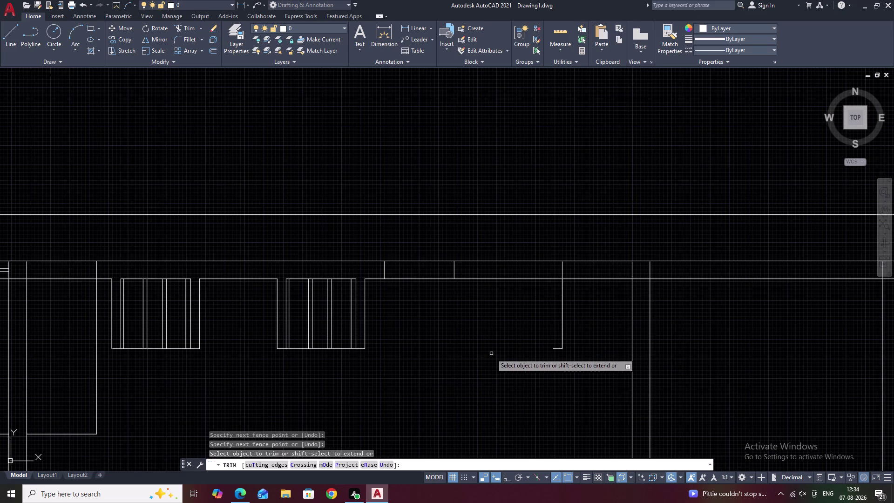
middle_drag(531, 330, 532, 316)
scroll(up, 3)
key(Escape)
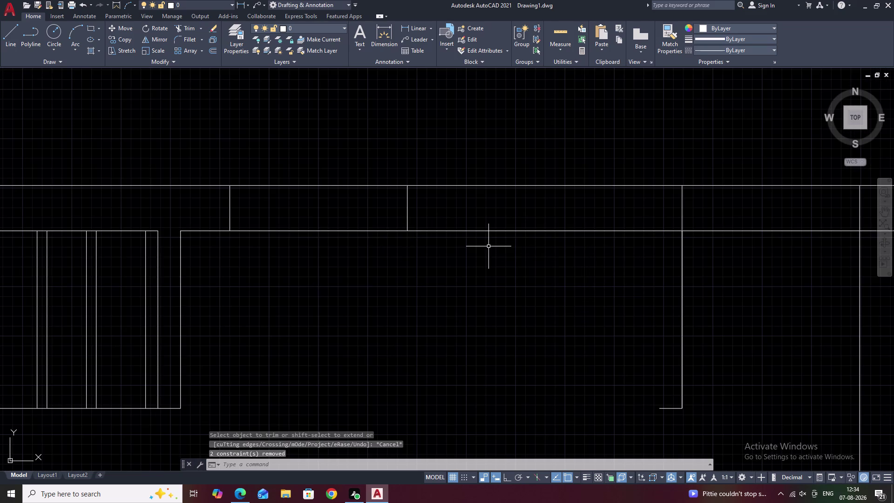
text(L)
key(space)
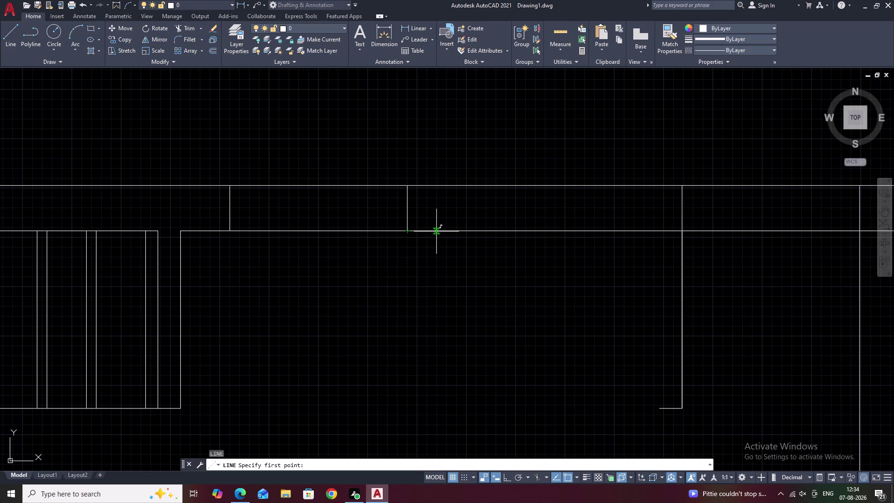
Offset the short wall line 115 to its right.
key(Escape)
text(O)
key(space)
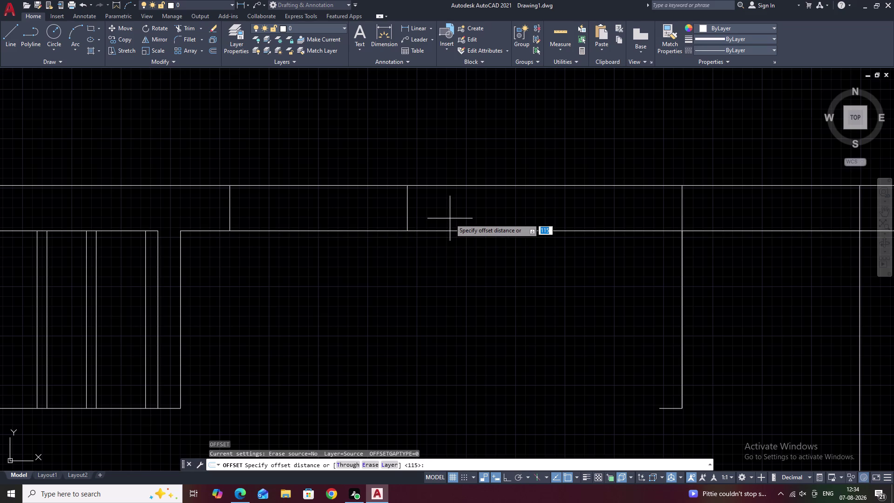
key(space)
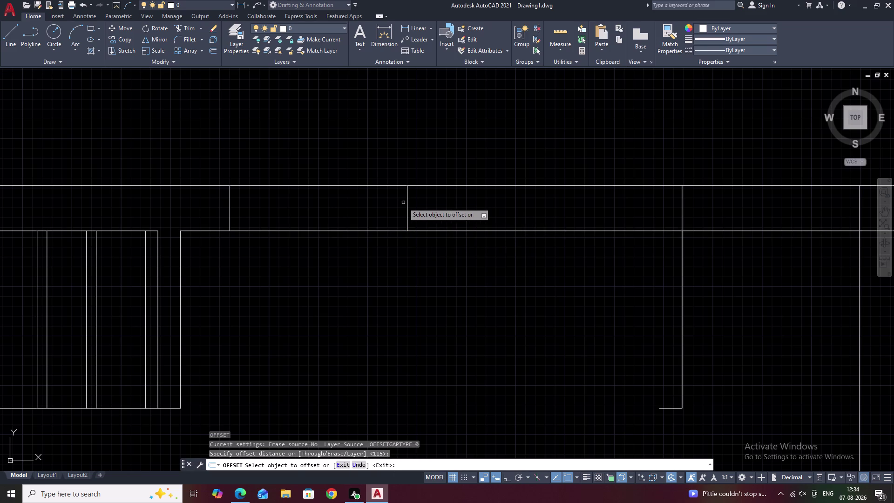
click(408, 203)
click(464, 207)
key(Escape)
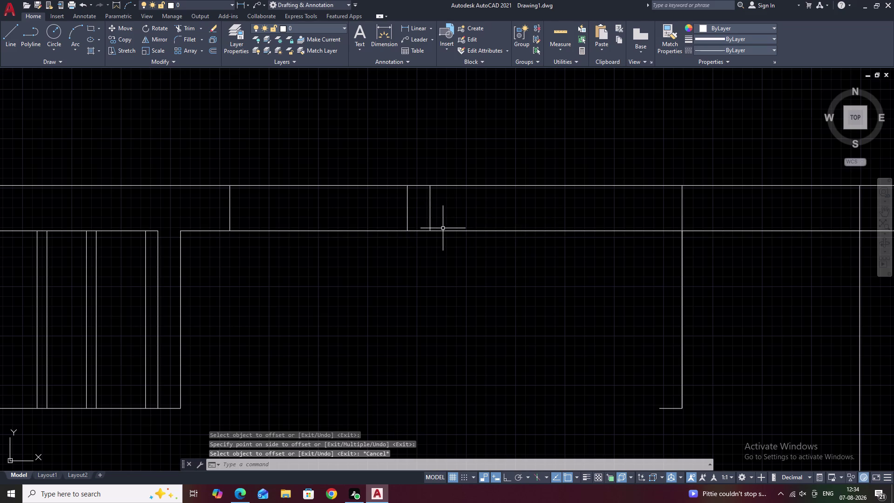
Draw the first pier outline with a 900 side and 115 bottom.
key(l)
key(space)
click(431, 230)
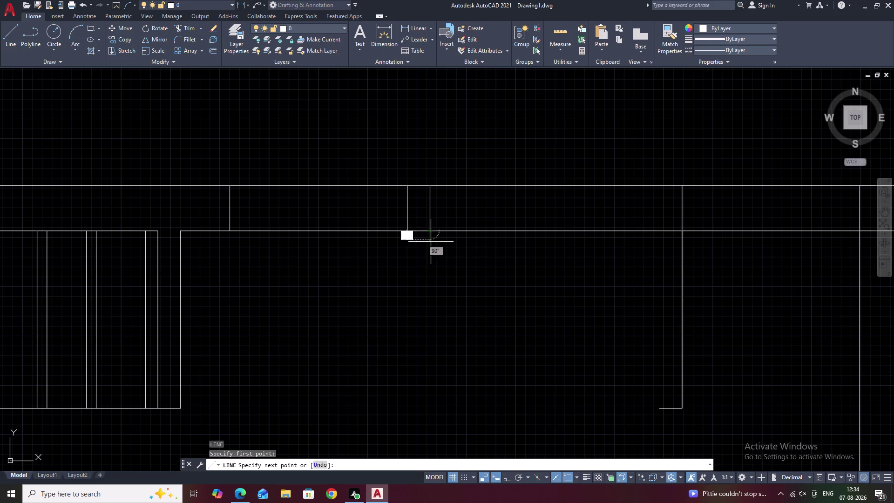
key(F8)
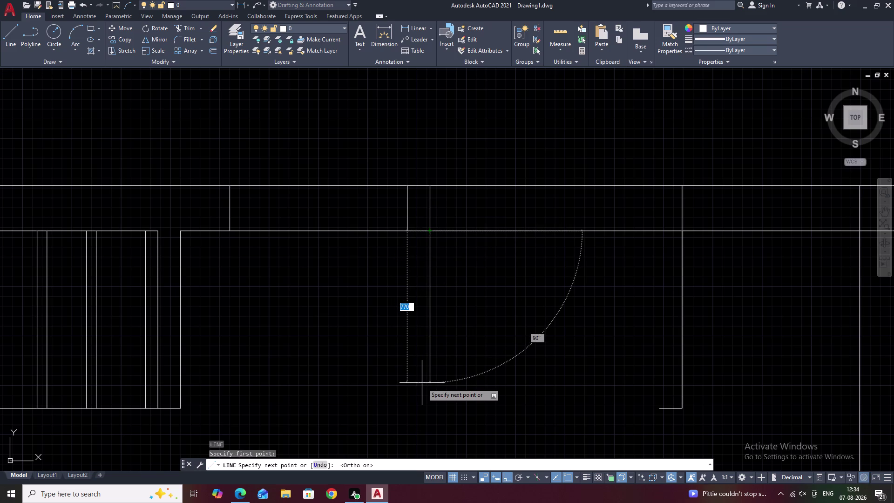
text(900)
key(space)
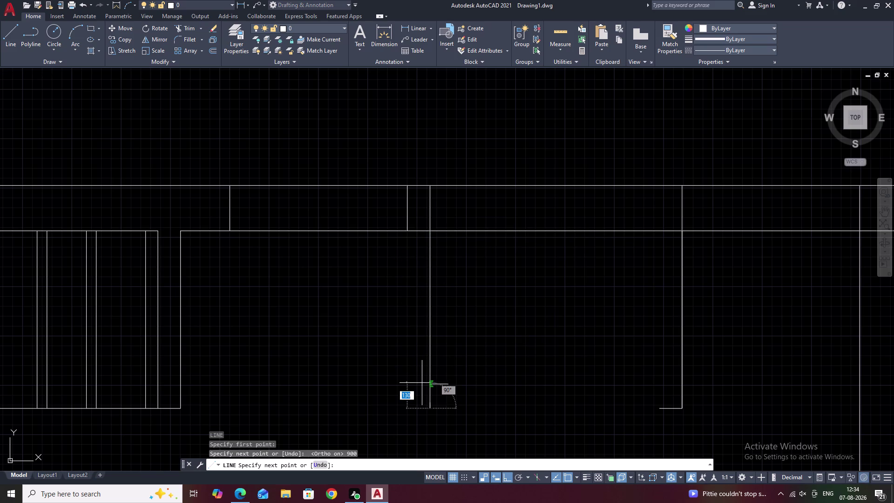
text(115)
key(space)
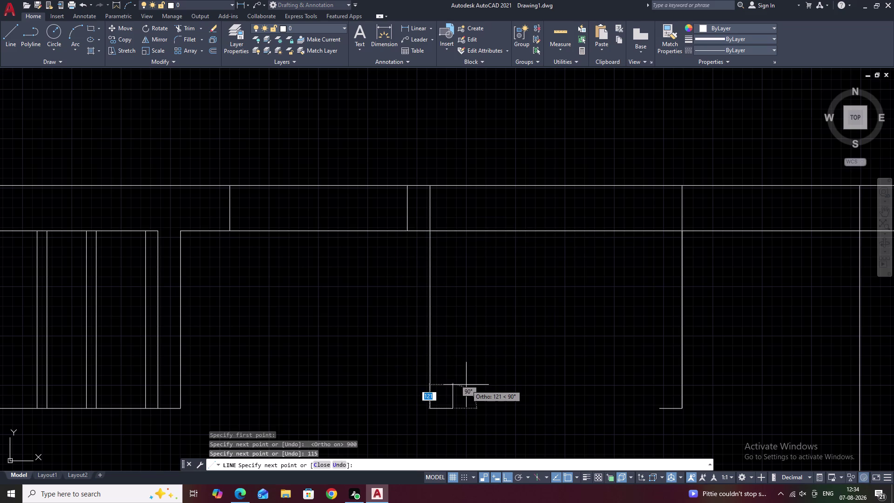
click(452, 235)
key(Escape)
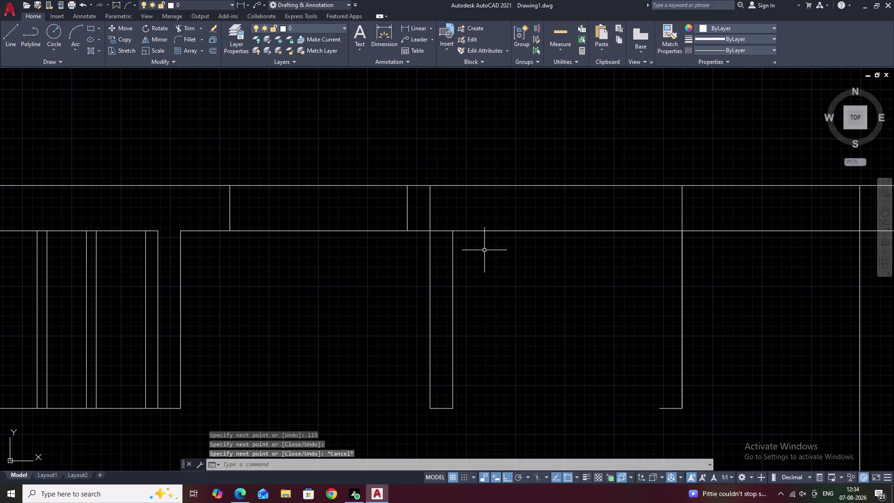
Offset the pier's right side 900 to the right.
text(O)
key(space)
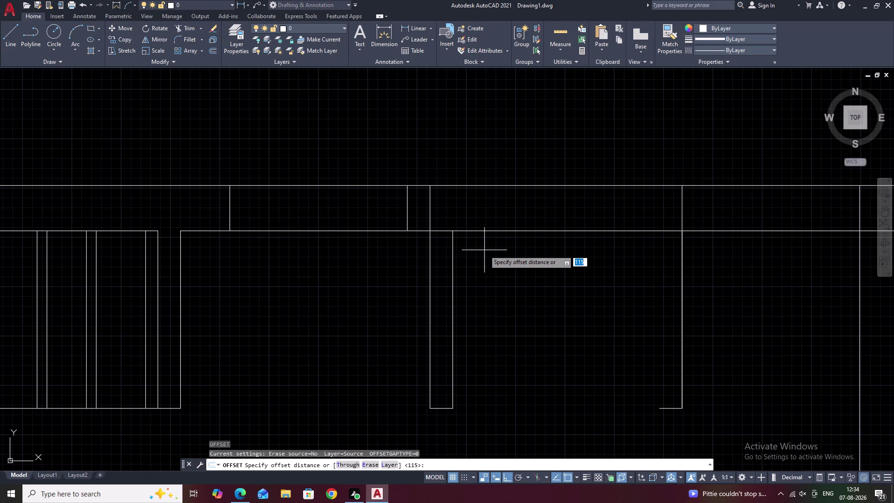
text(900)
key(space)
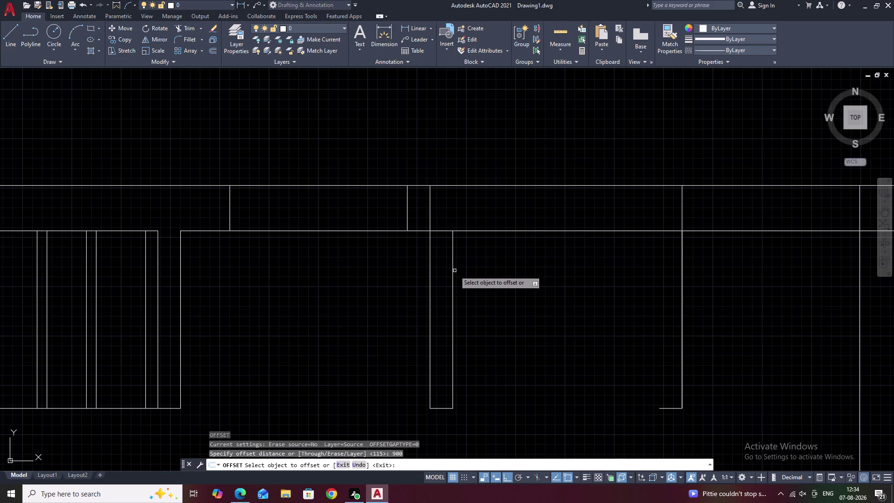
click(454, 272)
click(517, 274)
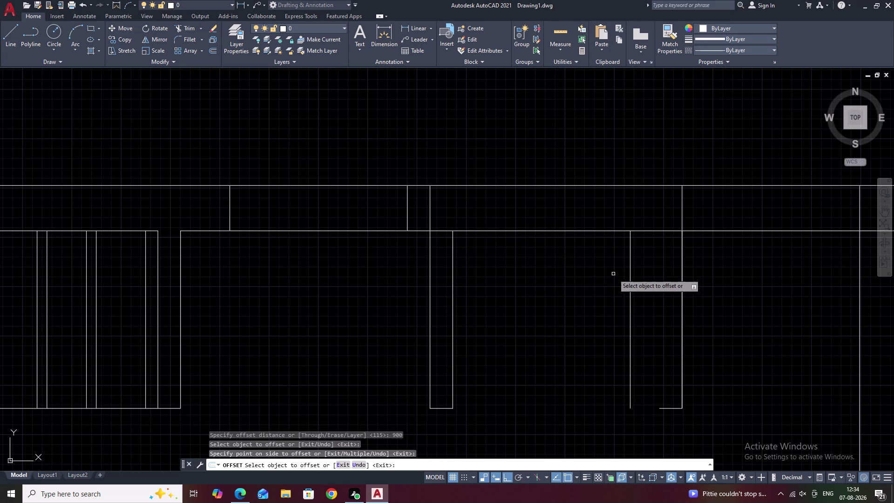
key(Escape)
Offset that new vertical line 115 to form the second pier's sides.
text(O)
key(space)
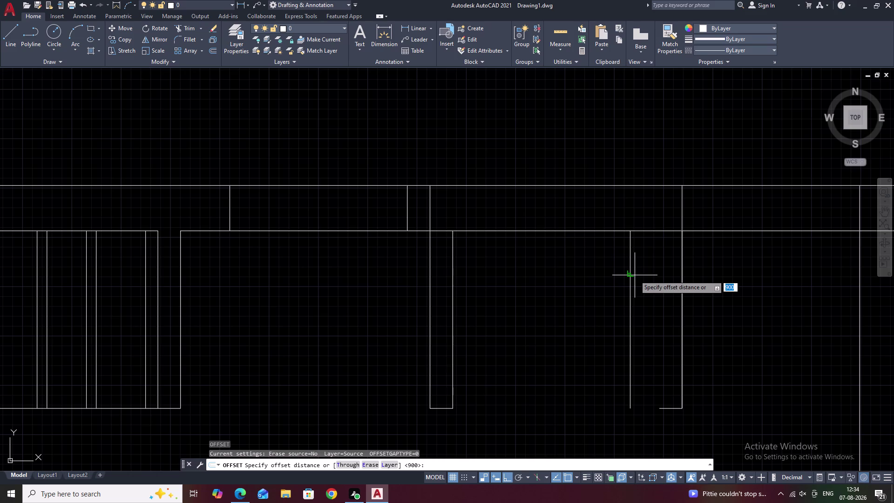
text(1)
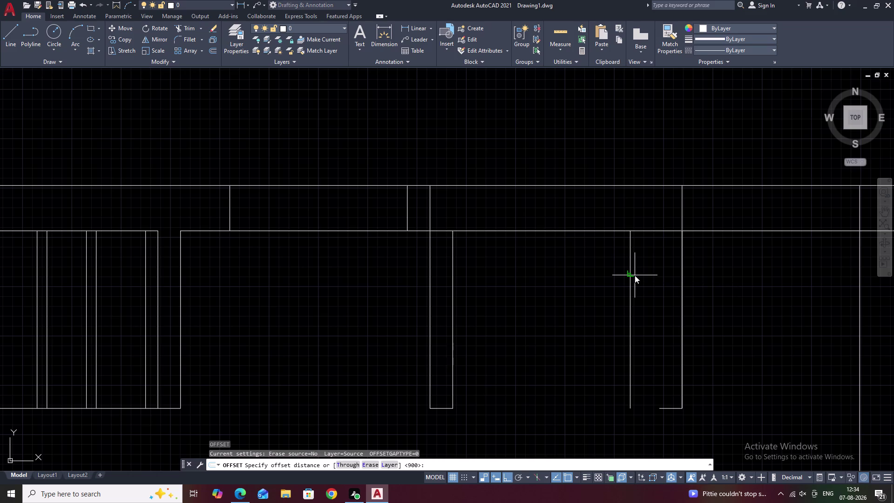
text(15)
key(space)
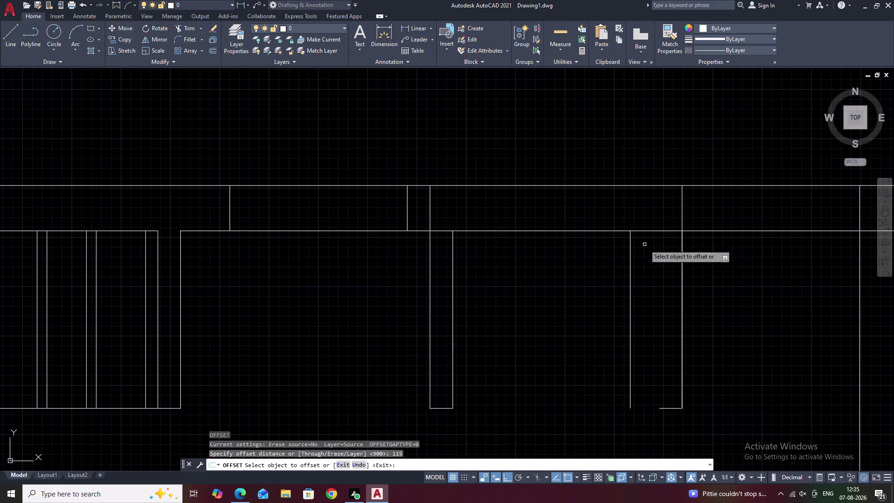
click(631, 268)
click(667, 267)
key(Escape)
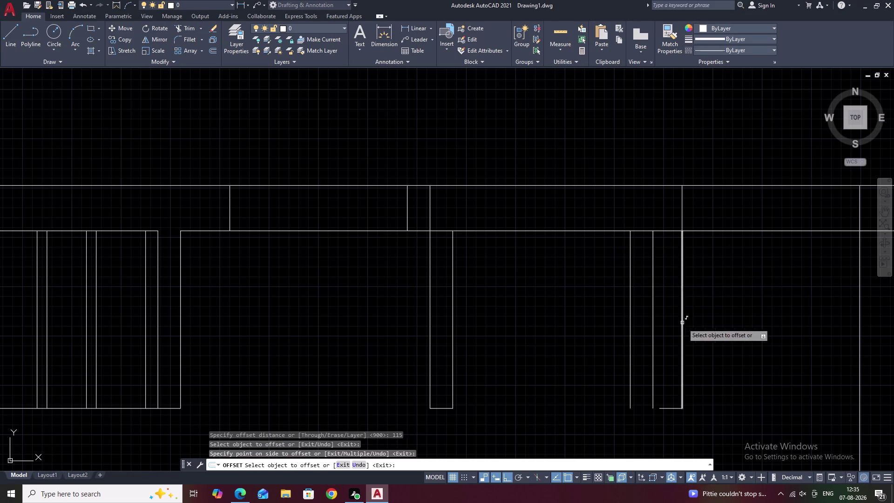
Close the second pier's bottom edge with a short line.
text(L)
key(space)
click(653, 406)
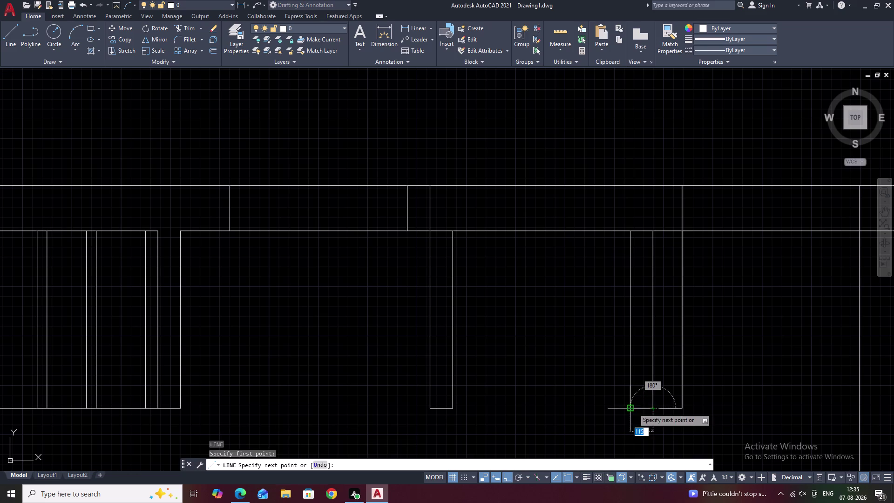
click(633, 408)
key(Escape)
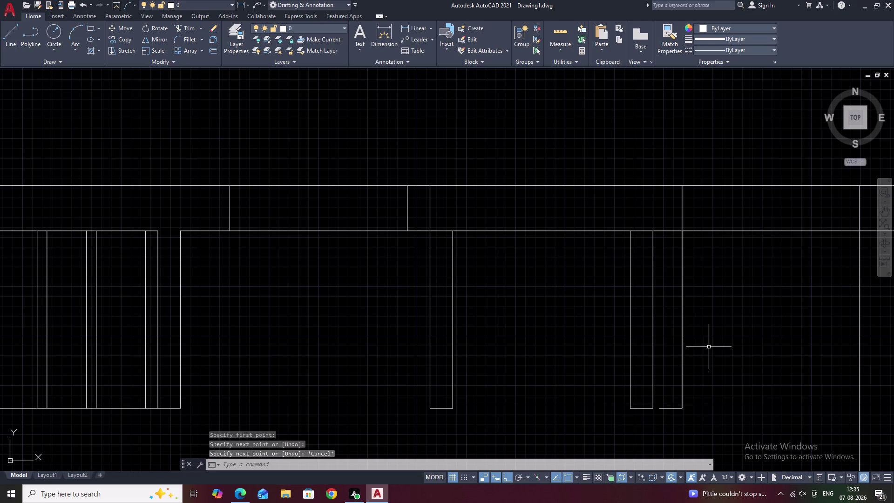
text(TR)
key(space)
Trim the old vertical line beside the pier and a leftover wall fragment.
drag(701, 284, 668, 323)
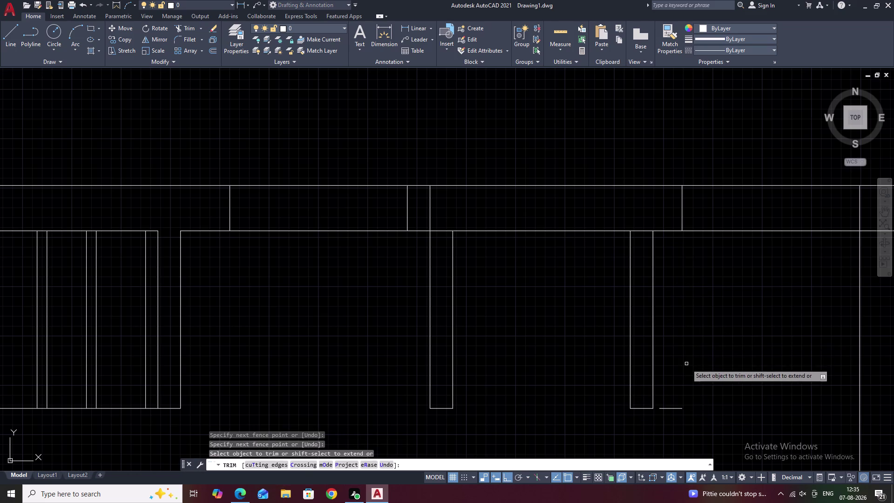
drag(676, 396, 670, 422)
key(Escape)
middle_drag(511, 339, 555, 273)
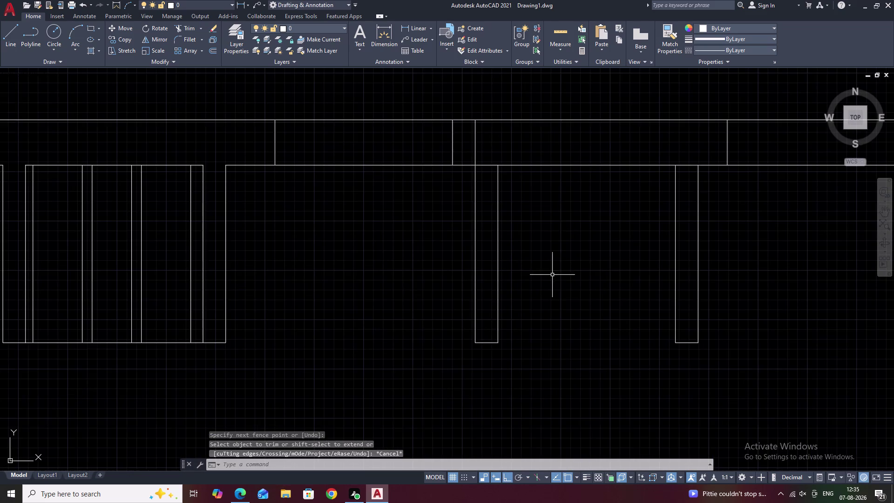
middle_drag(524, 222, 466, 245)
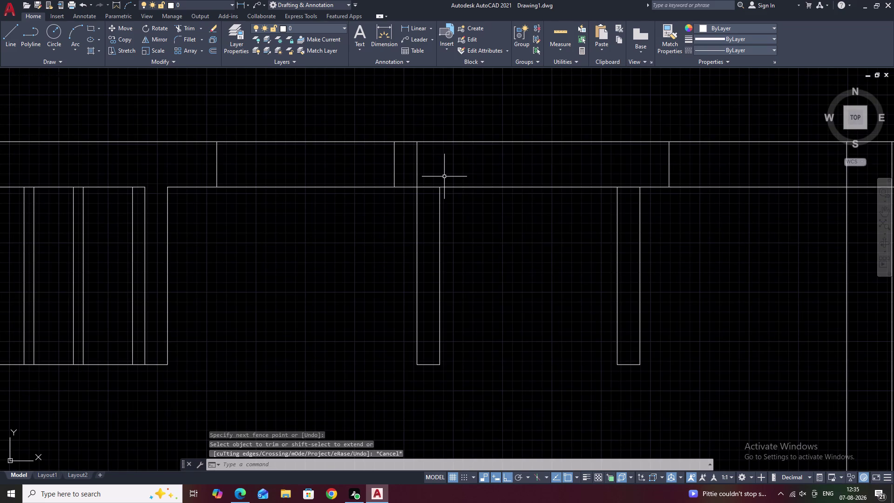
Trim the top wall's lower line between the piers.
text(TR)
key(space)
drag(423, 158, 412, 165)
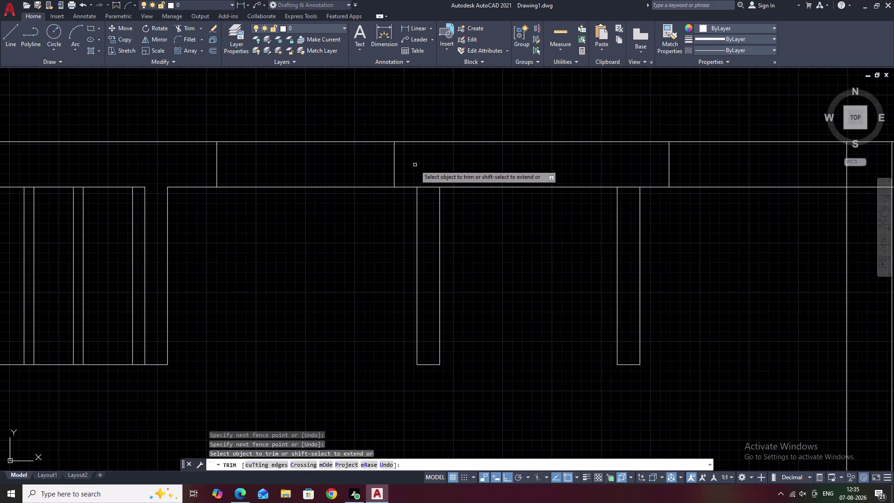
scroll(down, 3)
middle_drag(476, 219, 482, 204)
key(Escape)
middle_drag(510, 312, 505, 310)
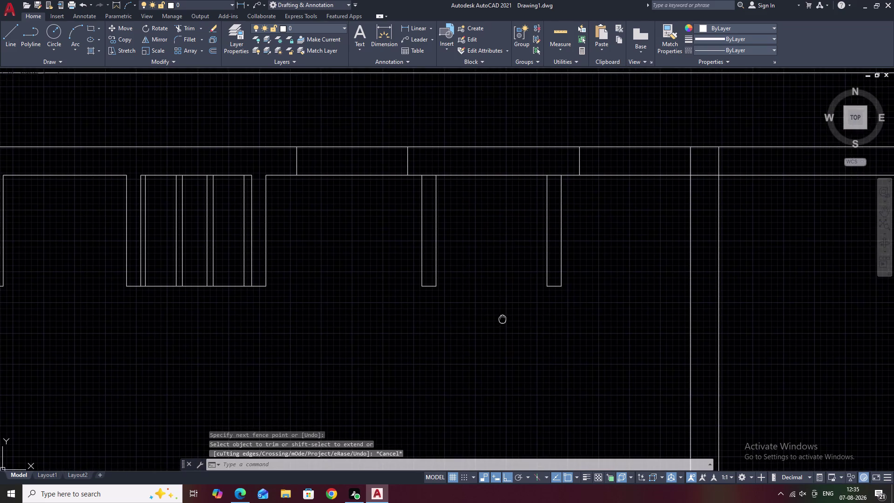
middle_drag(505, 310, 505, 307)
Trim two more wall line segments between the piers.
key(space)
scroll(up, 3)
drag(428, 159, 423, 176)
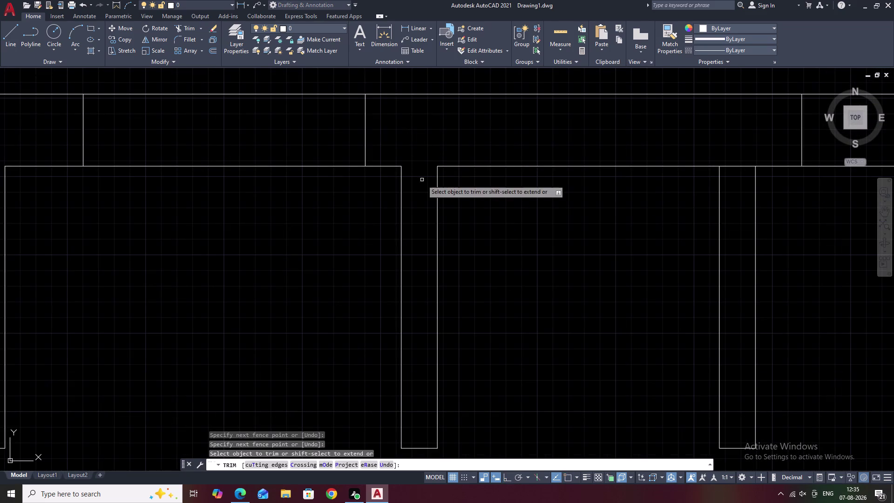
middle_drag(527, 182, 406, 199)
drag(613, 172, 614, 203)
scroll(down, 3)
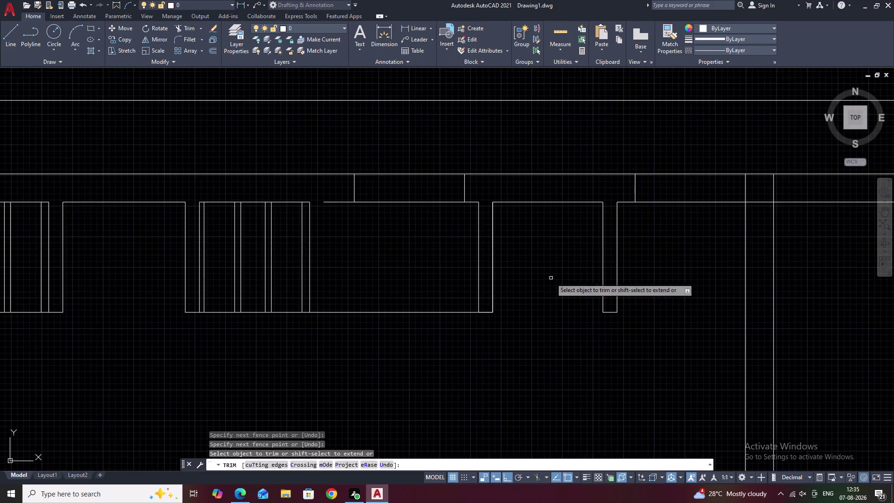
middle_drag(554, 272, 565, 183)
key(Escape)
Erase the bottom line between two piers, then undo it and the earlier cut.
drag(378, 202, 365, 234)
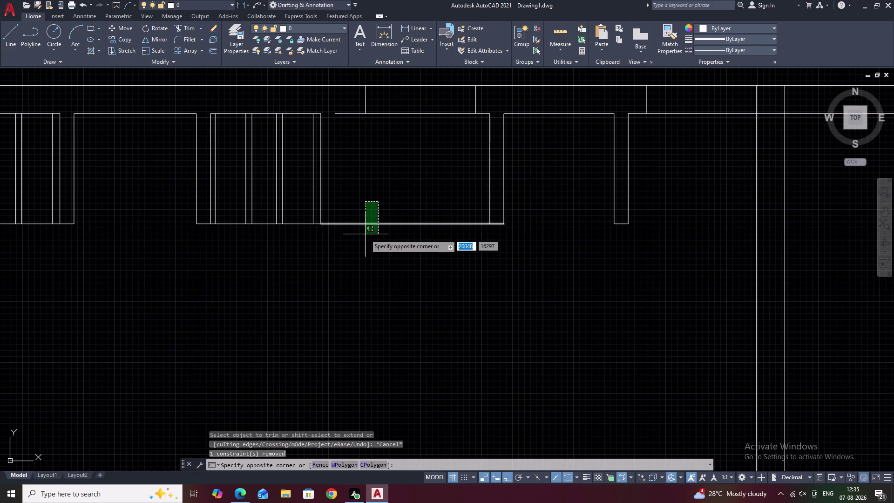
click(364, 234)
text(E)
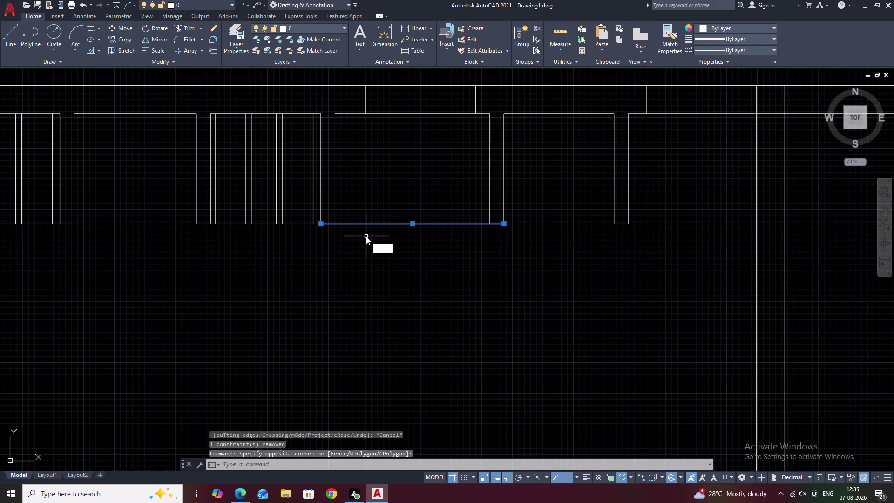
key(space)
scroll(up, 3)
scroll(down, 3)
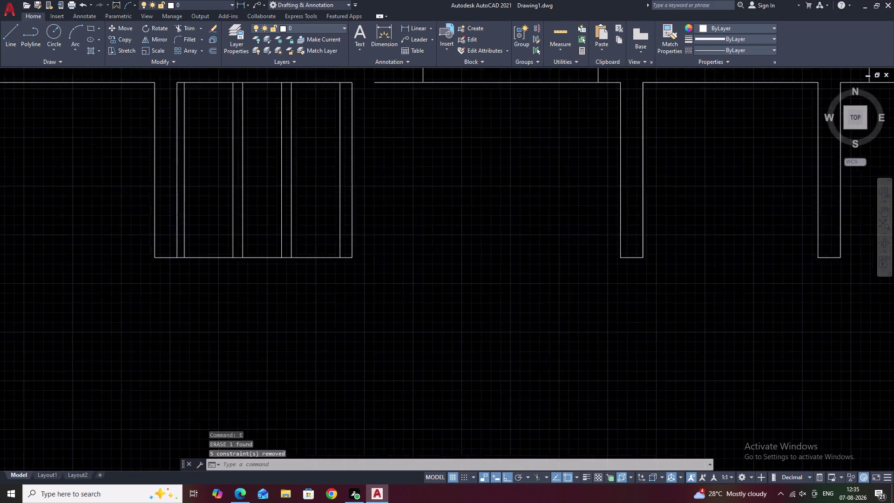
key(ctrl+z)
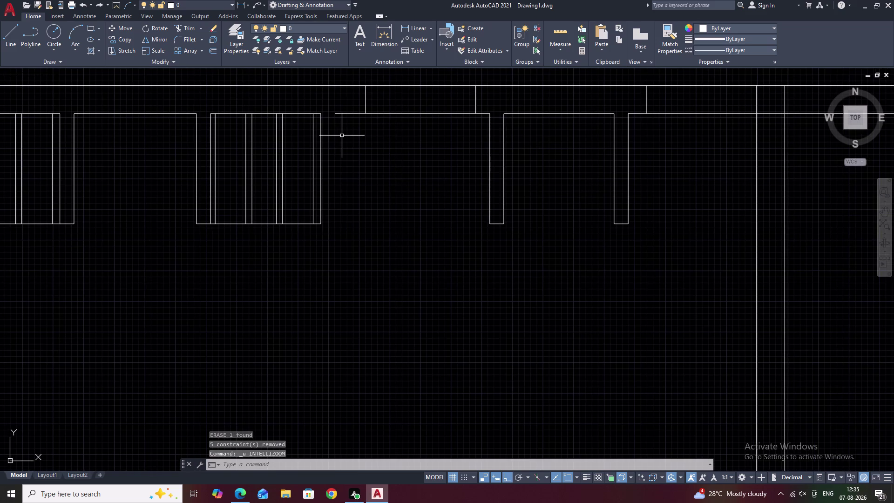
key(ctrl+z)
key(ctrl+z)
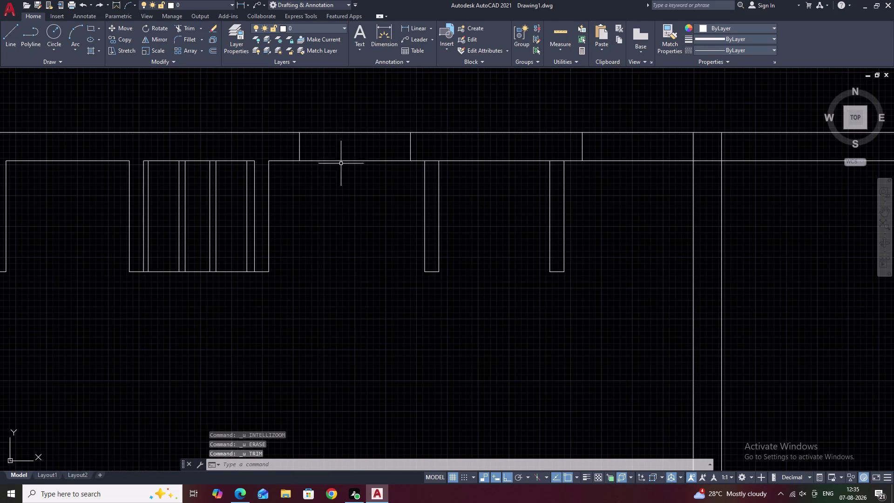
Trim the wall line above the pier gaps at two places.
middle_drag(360, 209, 413, 193)
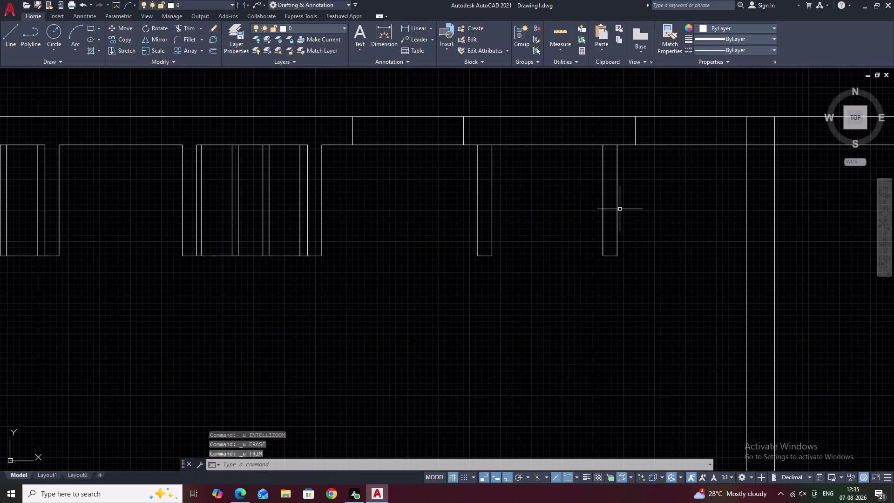
middle_drag(620, 209, 532, 212)
middle_drag(368, 196, 405, 195)
key(r)
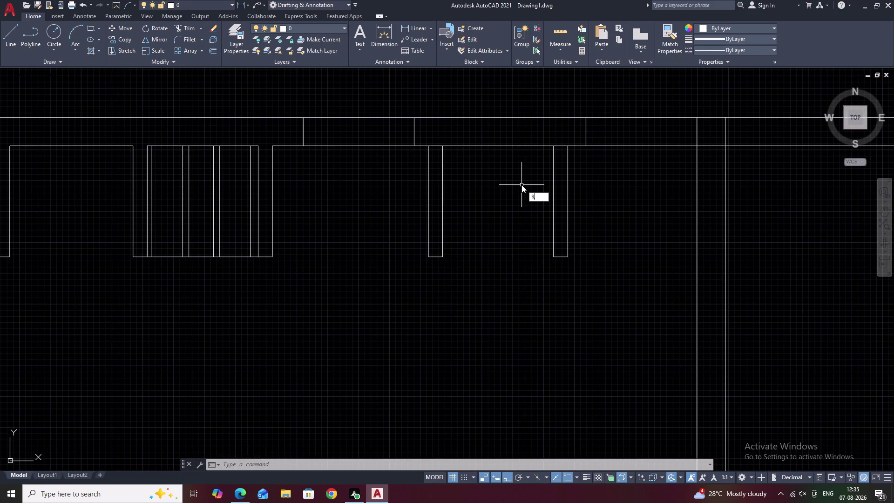
key(BackSpace)
text(TR)
key(space)
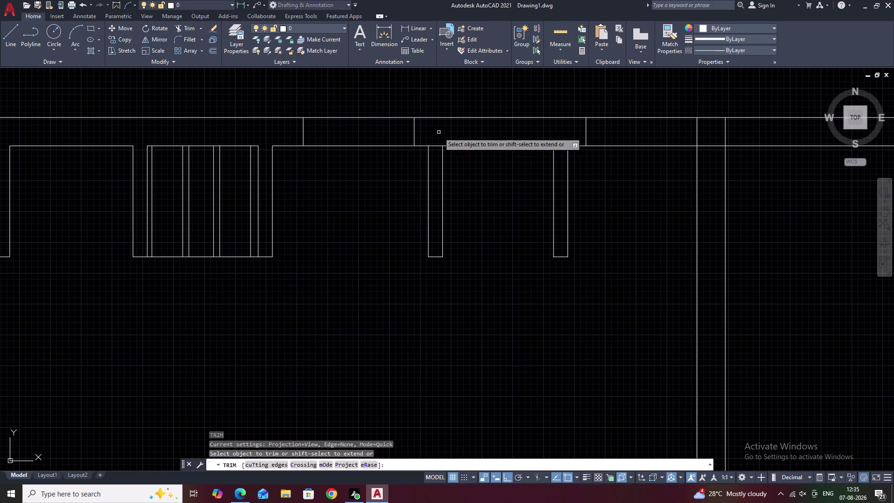
click(434, 146)
click(562, 146)
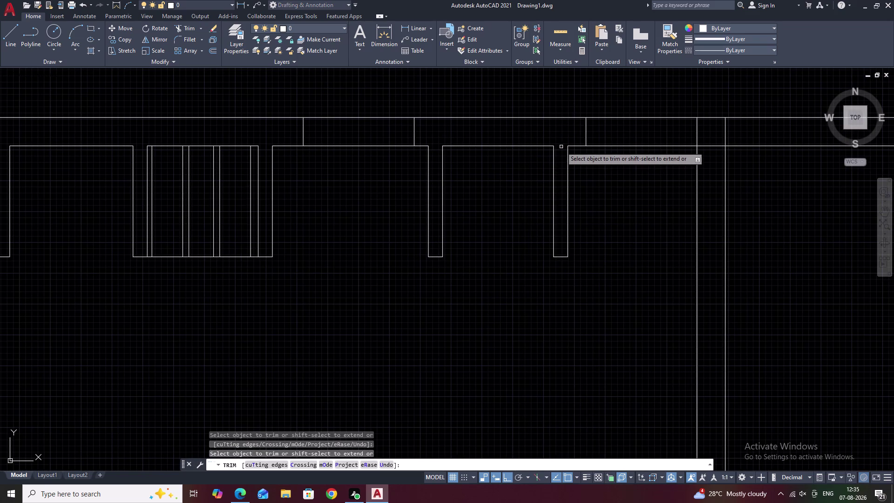
scroll(down, 3)
middle_drag(486, 214, 527, 198)
key(Escape)
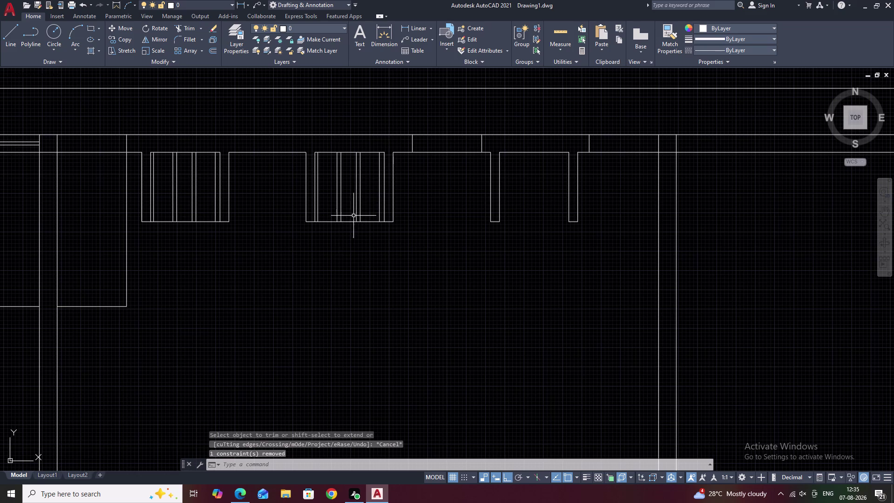
scroll(up, 3)
Copy the six window-frame lines from one pier into the right-hand window box.
drag(416, 188, 326, 187)
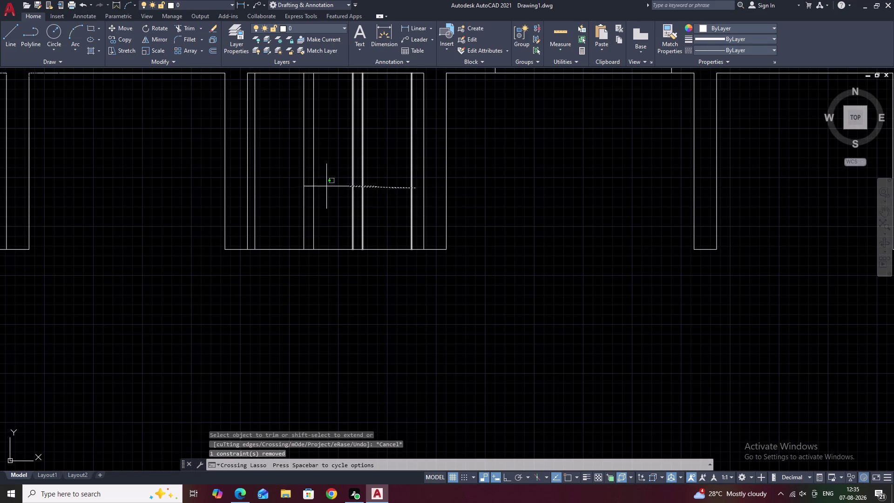
drag(326, 186, 251, 192)
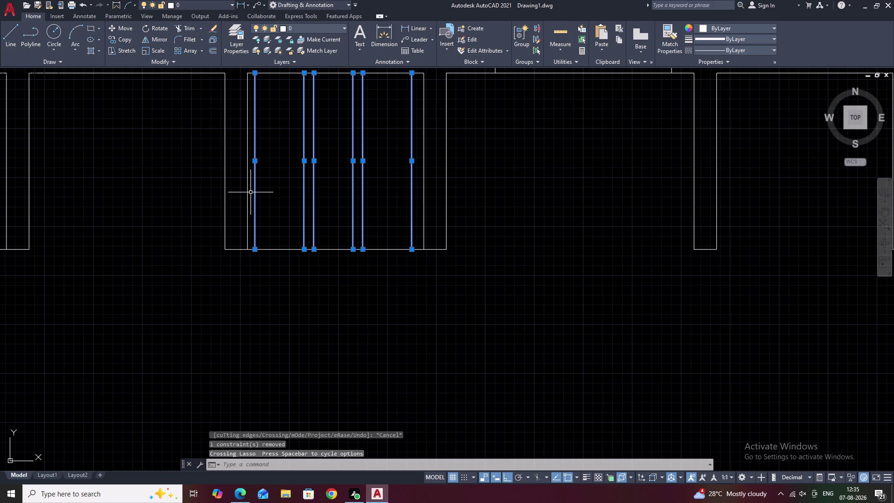
text(CO)
key(space)
middle_drag(280, 185, 305, 244)
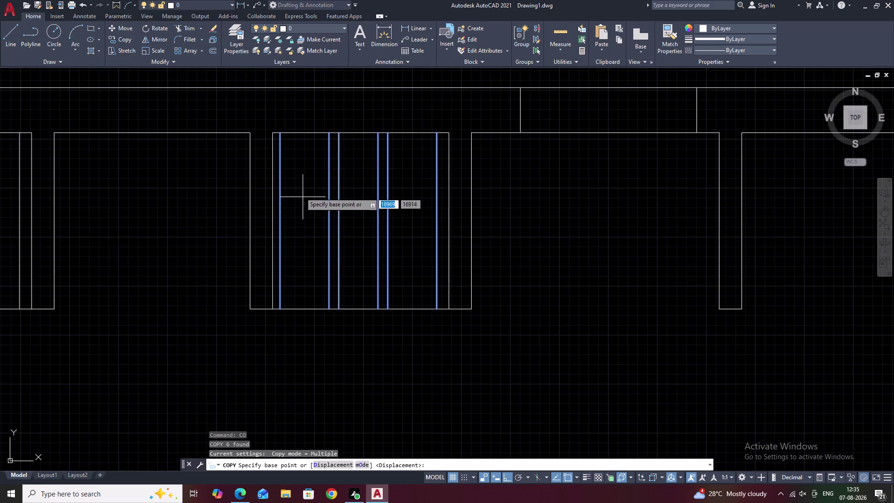
click(273, 134)
middle_drag(561, 228, 329, 238)
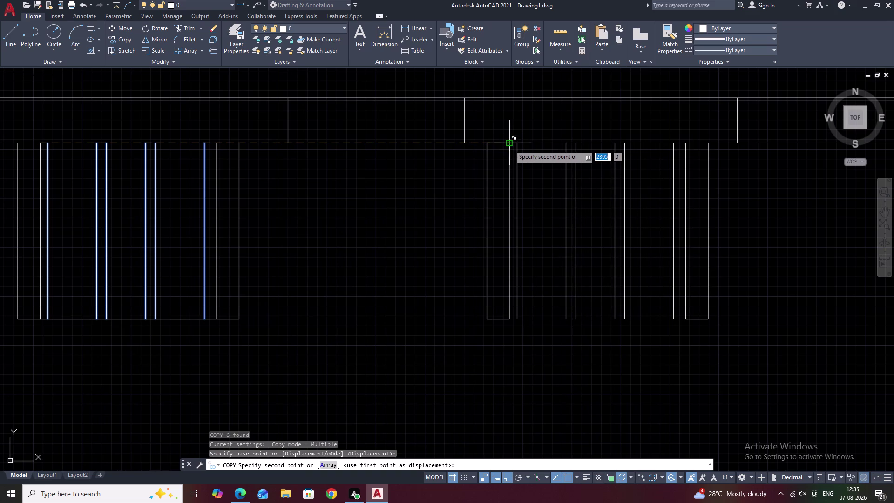
click(509, 145)
key(Escape)
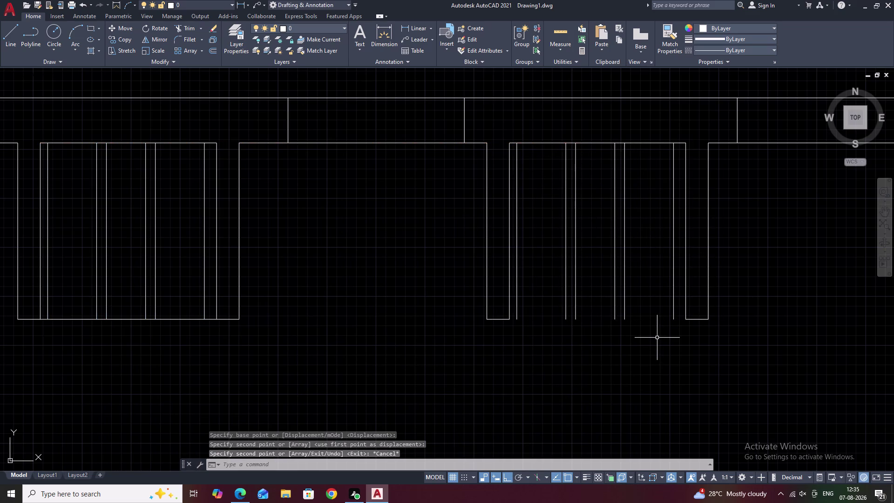
text(L)
key(space)
click(687, 317)
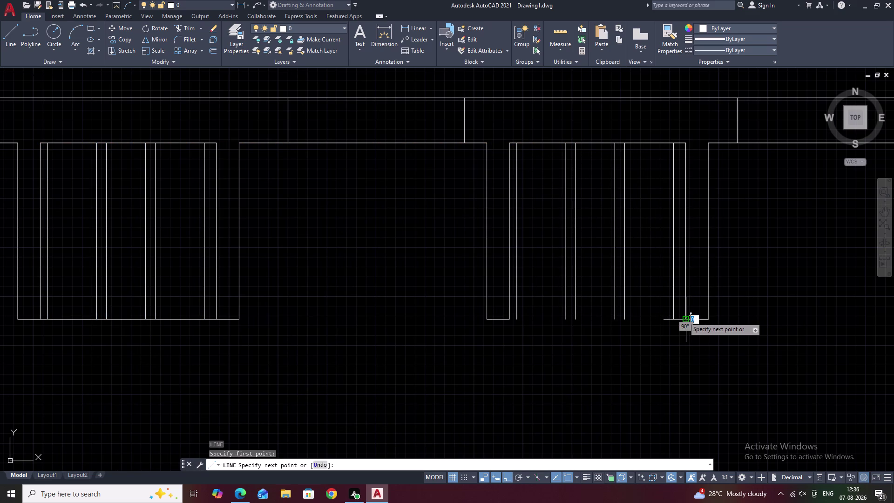
click(508, 318)
key(Escape)
scroll(down, 3)
middle_drag(644, 362, 644, 361)
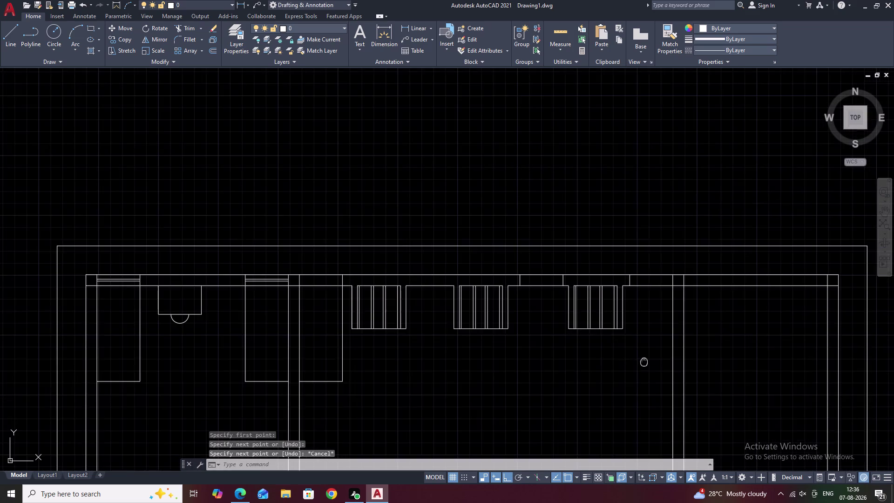
middle_drag(645, 361, 646, 297)
middle_drag(536, 328, 537, 276)
scroll(up, 3)
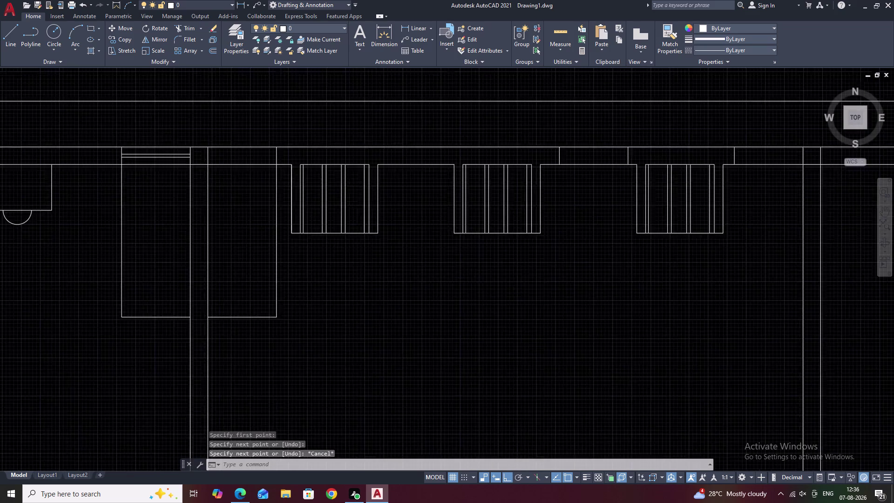
scroll(down, 3)
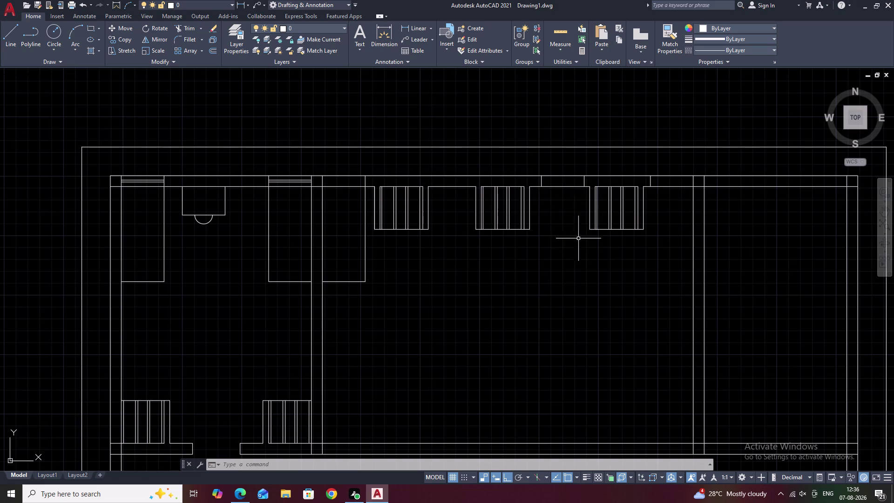
middle_drag(604, 242, 581, 195)
middle_drag(598, 230, 596, 220)
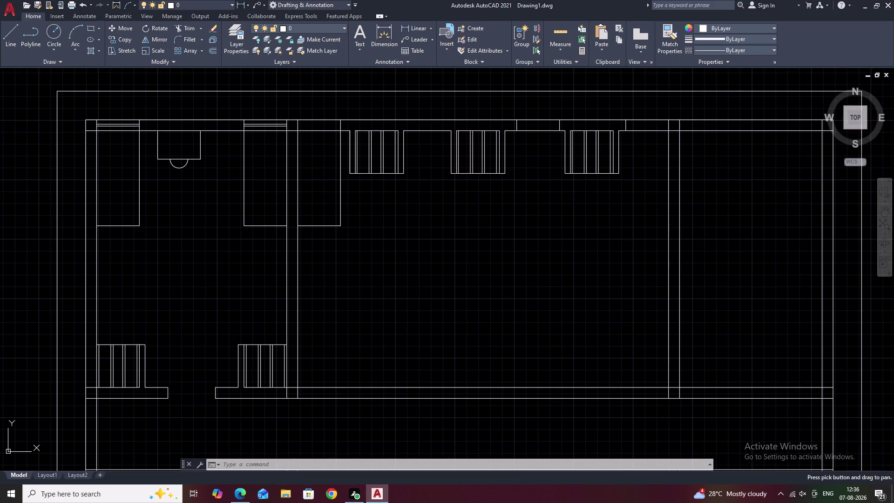
scroll(up, 3)
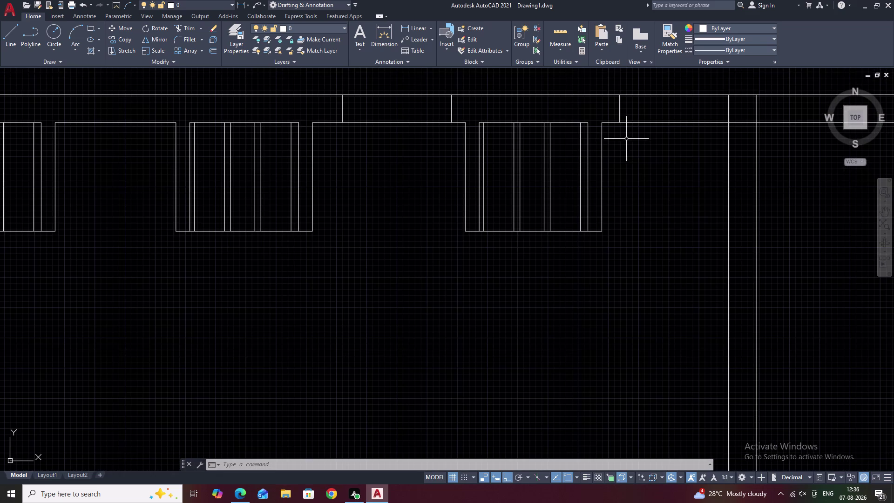
Draw a short horizontal line along the wall top beside the right pier.
text(L)
key(space)
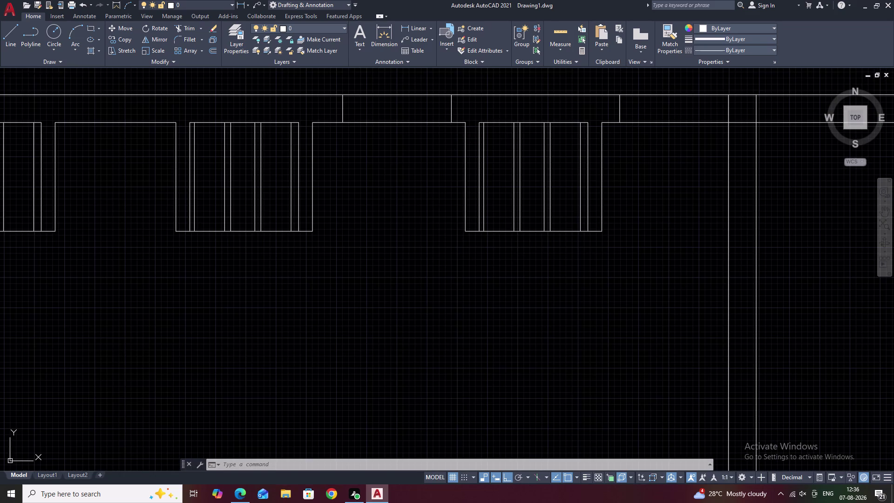
scroll(up, 3)
click(461, 123)
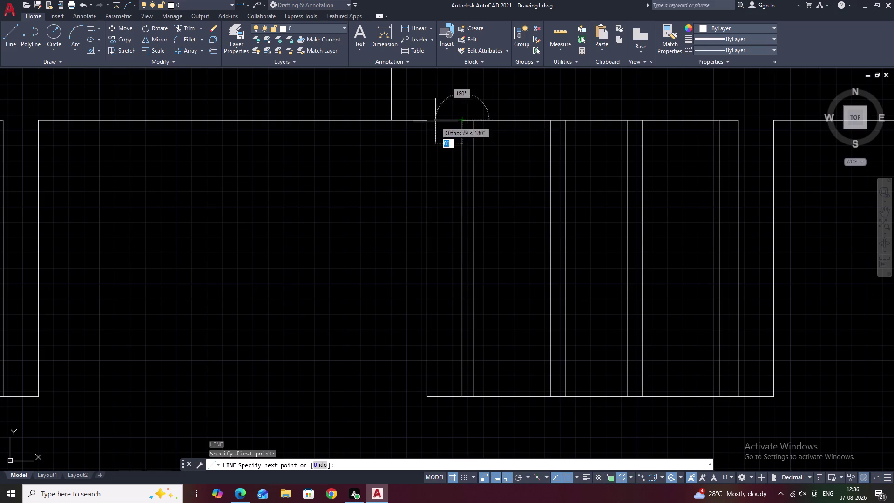
click(425, 122)
key(space)
middle_drag(761, 155, 607, 178)
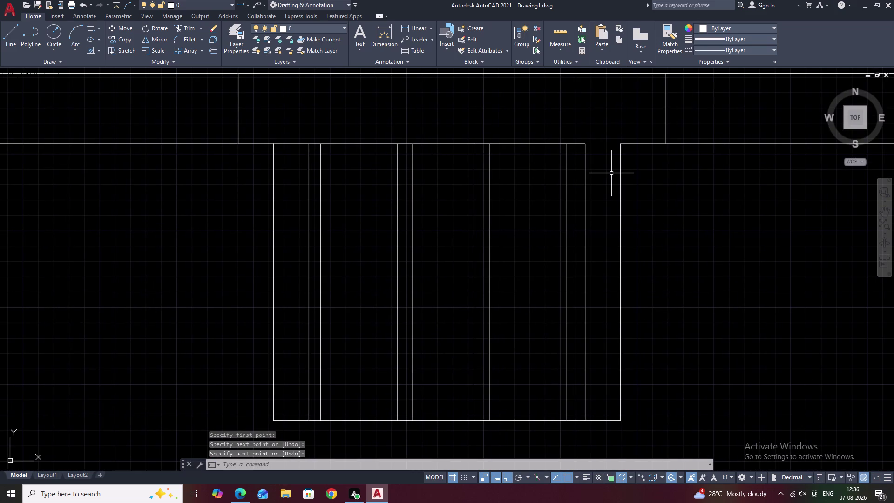
key(Escape)
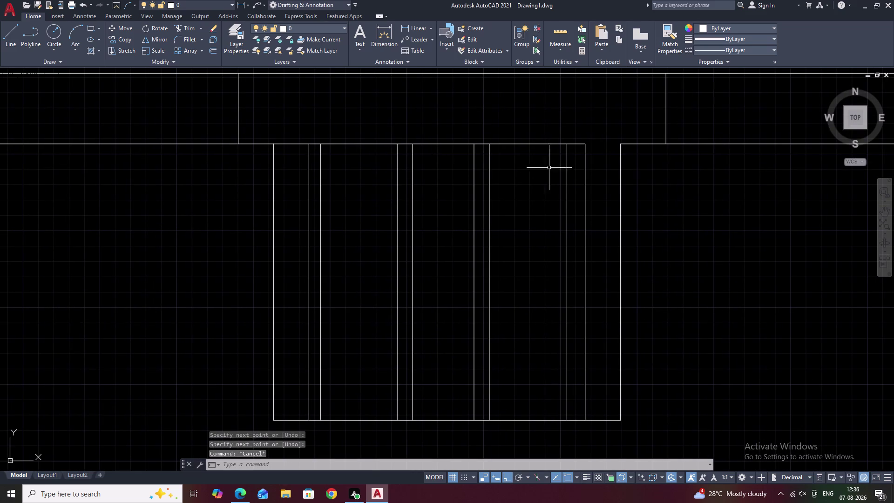
Trim the overlapping wall line segments with a fence selection.
text(TR)
key(space)
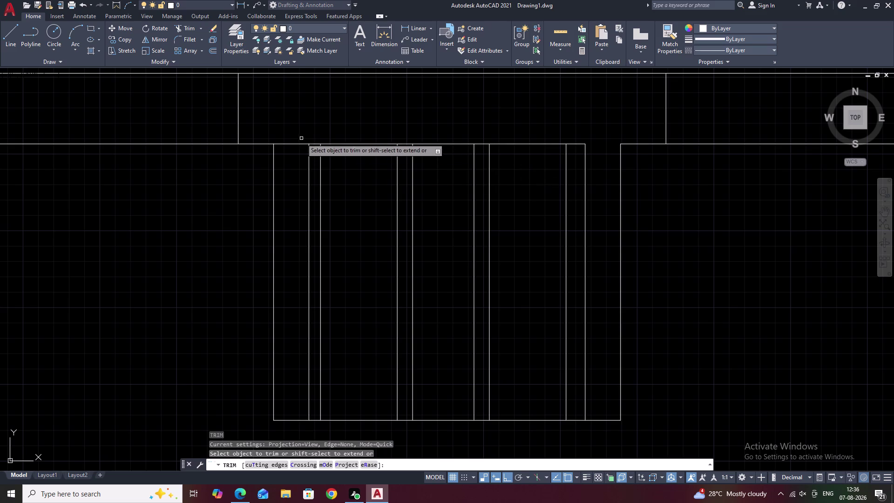
drag(296, 138, 292, 161)
key(Escape)
scroll(down, 3)
middle_drag(665, 239, 616, 247)
scroll(down, 3)
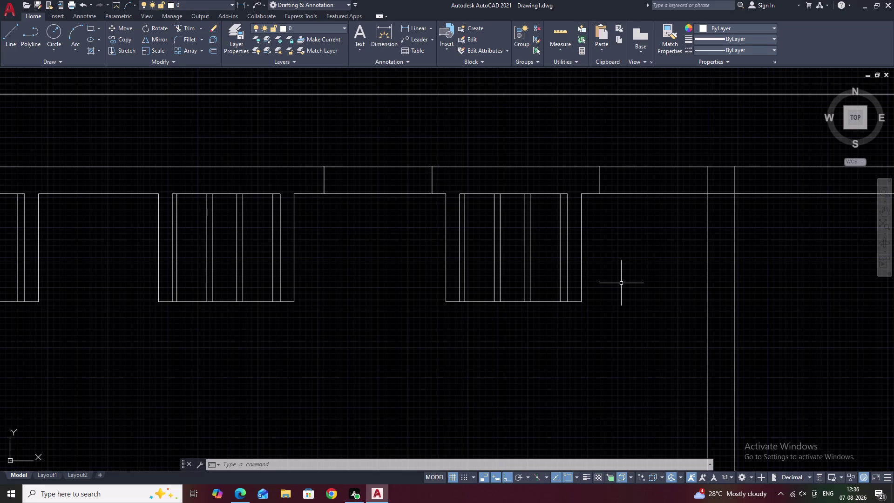
scroll(down, 3)
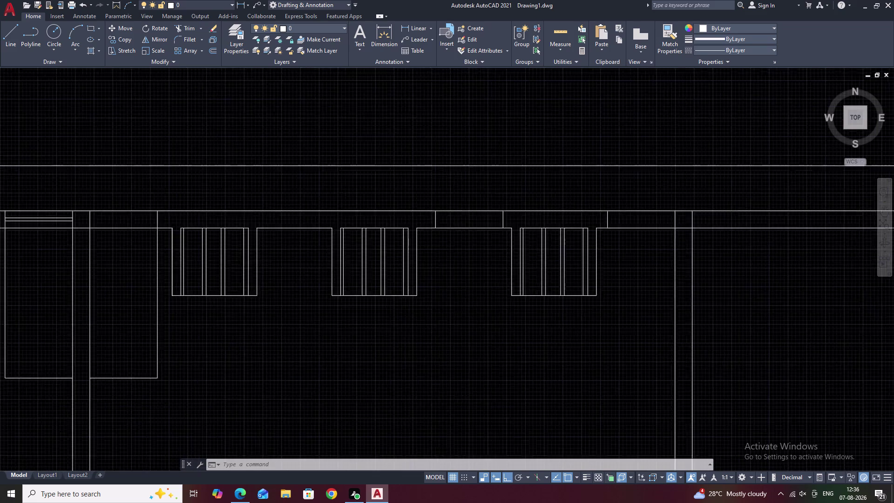
middle_drag(622, 286, 496, 226)
middle_drag(607, 252, 552, 257)
Split the bottom wall line at a point with BREAKATPOINT.
middle_drag(554, 270, 553, 222)
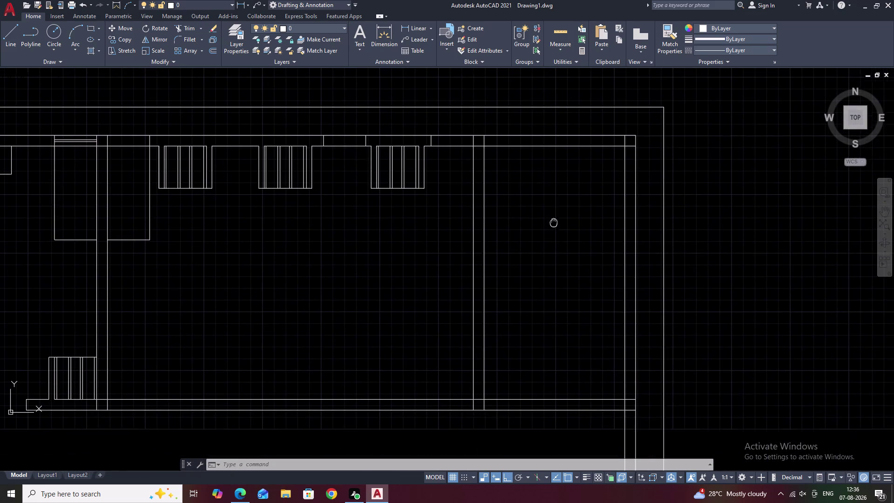
middle_drag(553, 221, 536, 217)
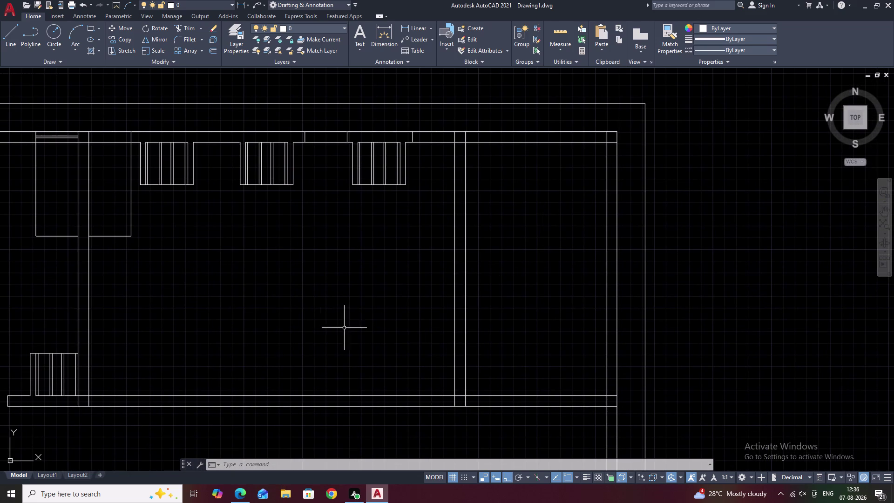
middle_drag(301, 327, 401, 267)
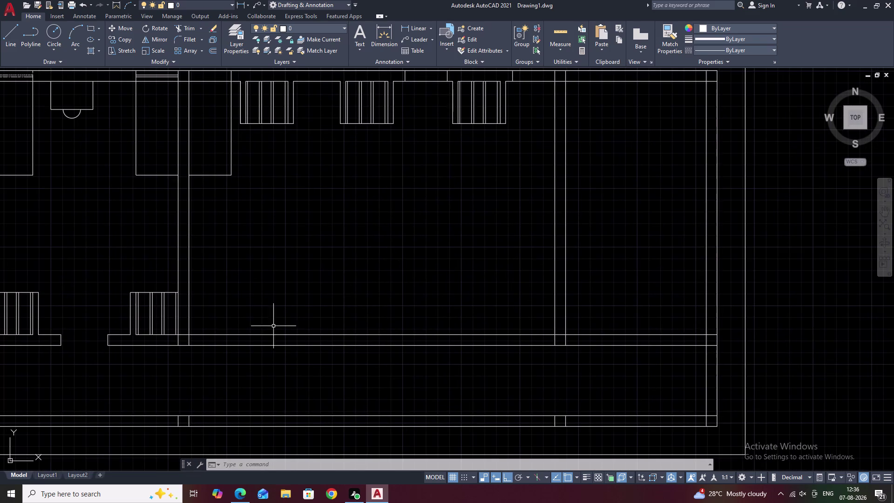
middle_drag(238, 324, 244, 320)
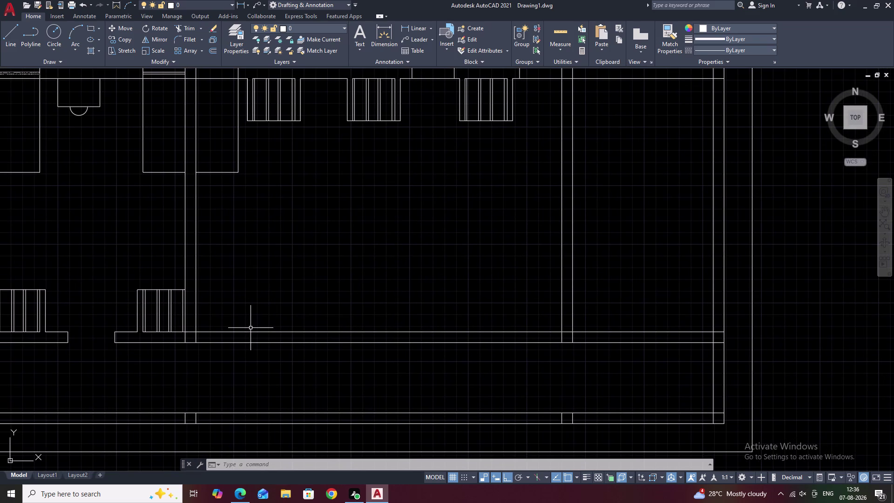
middle_drag(258, 328, 311, 308)
scroll(up, 3)
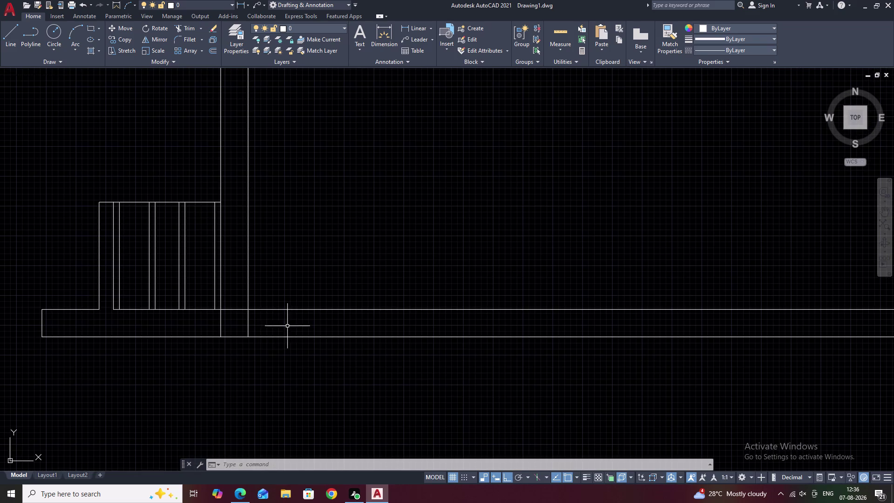
key(Escape)
text(B)
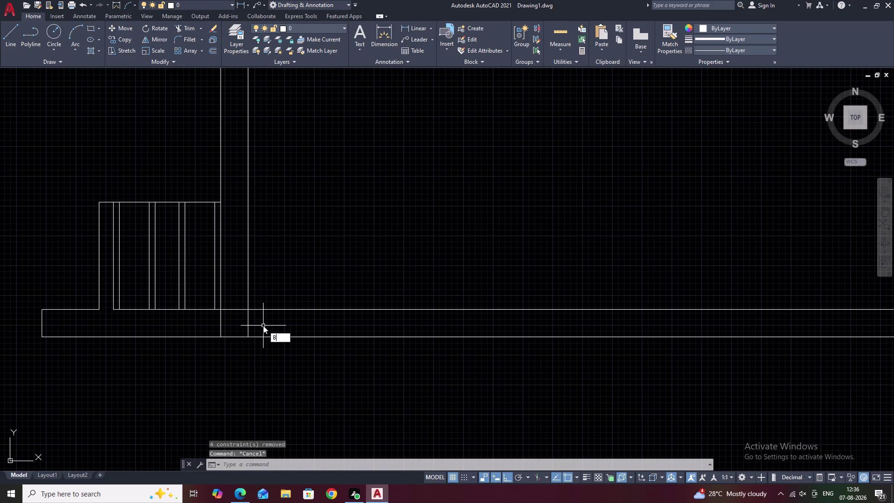
text(R)
click(298, 366)
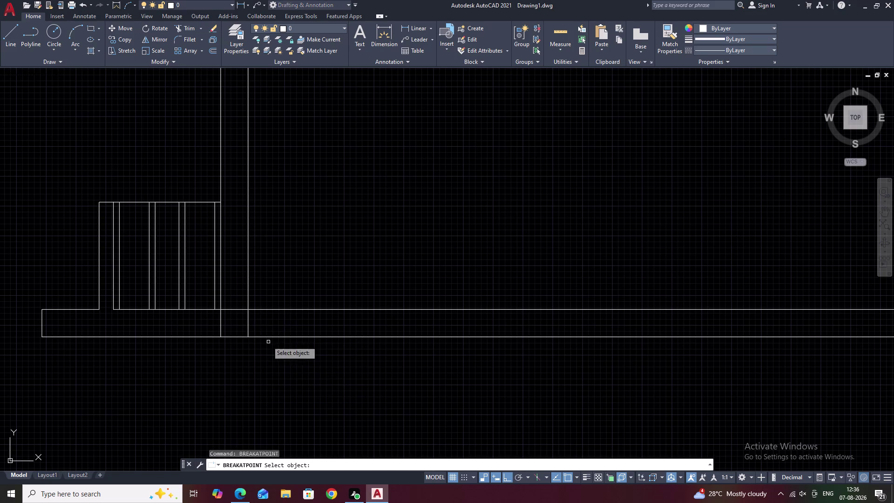
click(248, 324)
click(247, 312)
key(Escape)
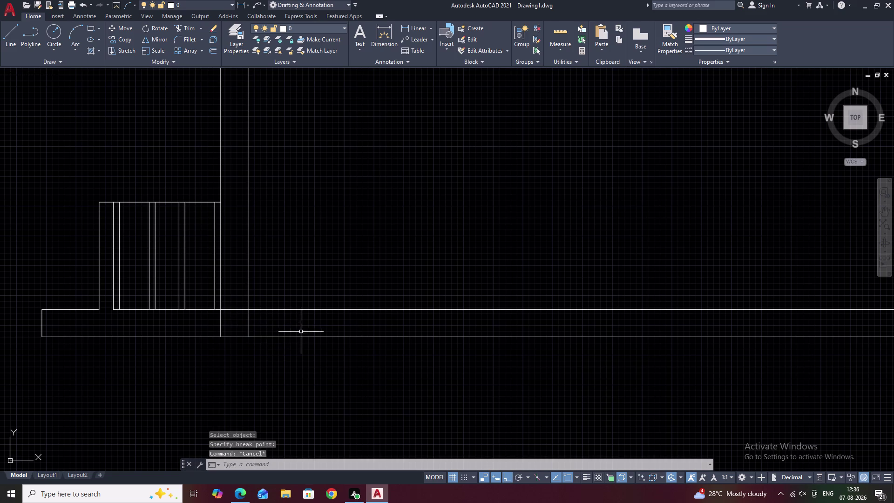
key(i)
key(BackSpace)
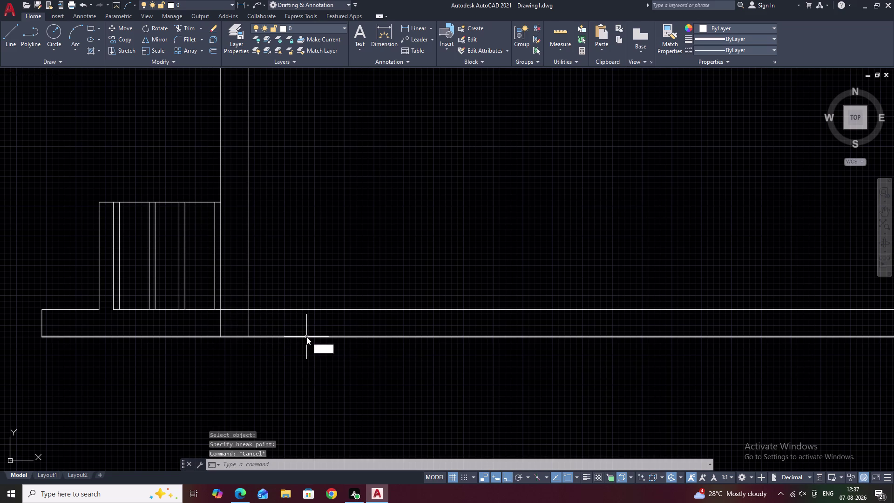
Offset the vertical wall line 900 to the right for the door opening.
text(O 900)
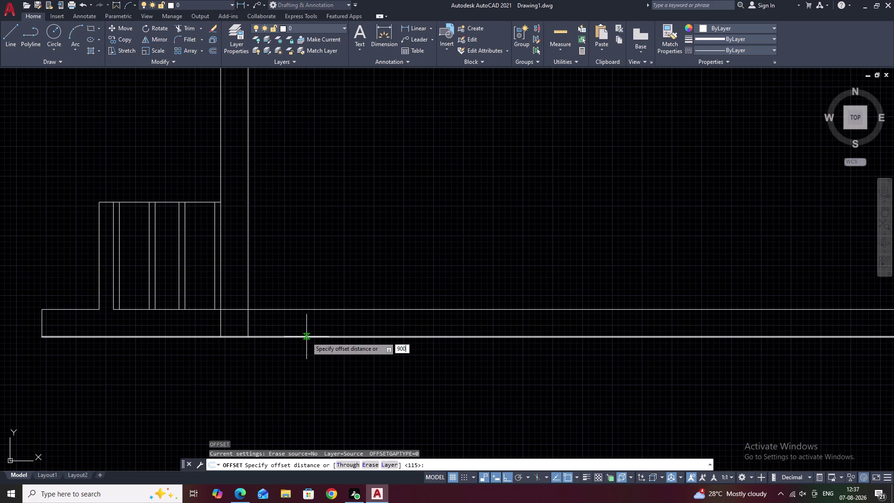
key(space)
click(248, 322)
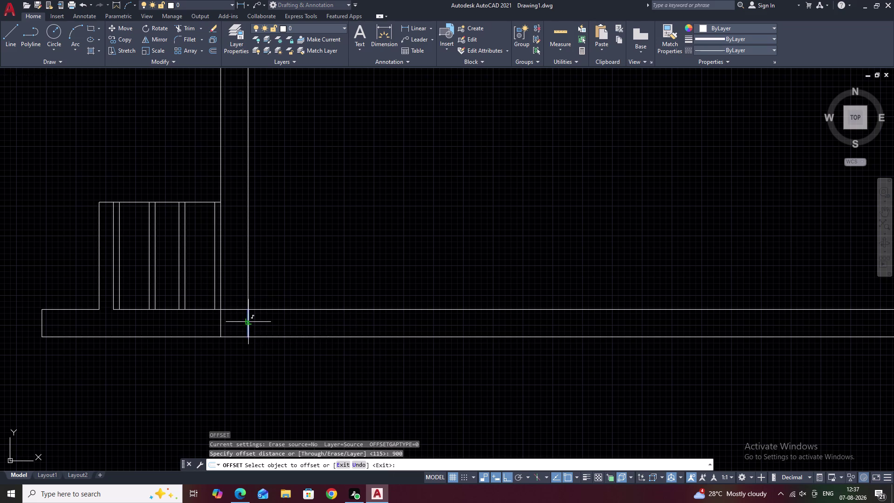
click(337, 324)
key(Escape)
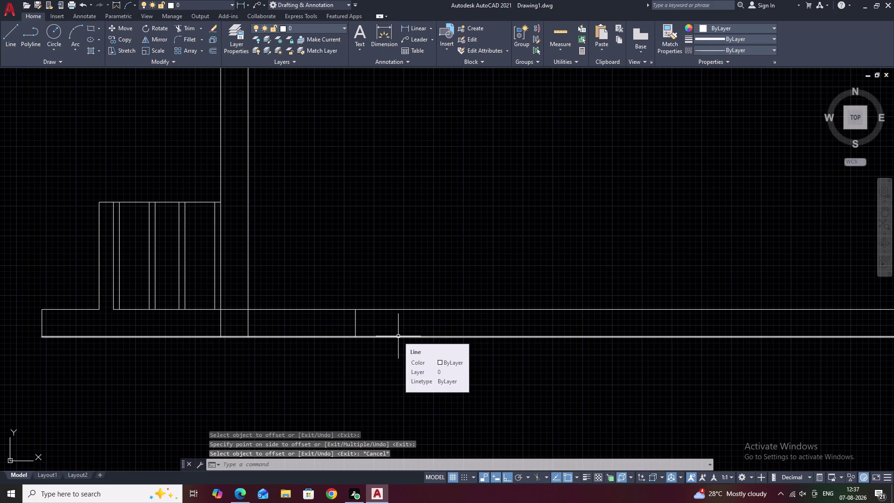
key(l)
key(space)
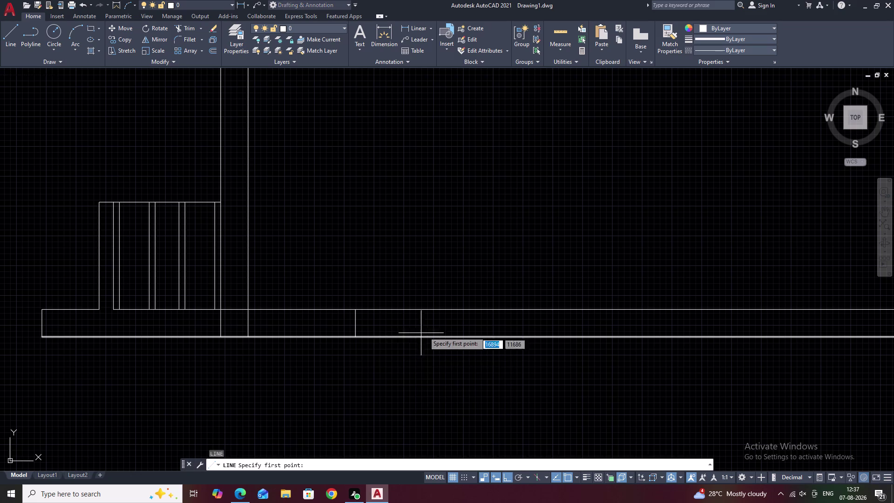
Draw a 2000-long vertical line rising from the new cross line.
click(354, 312)
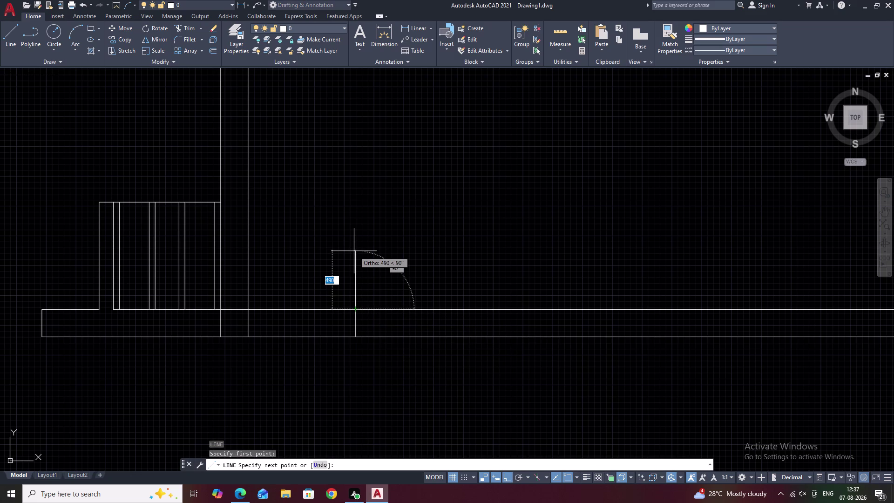
text(500)
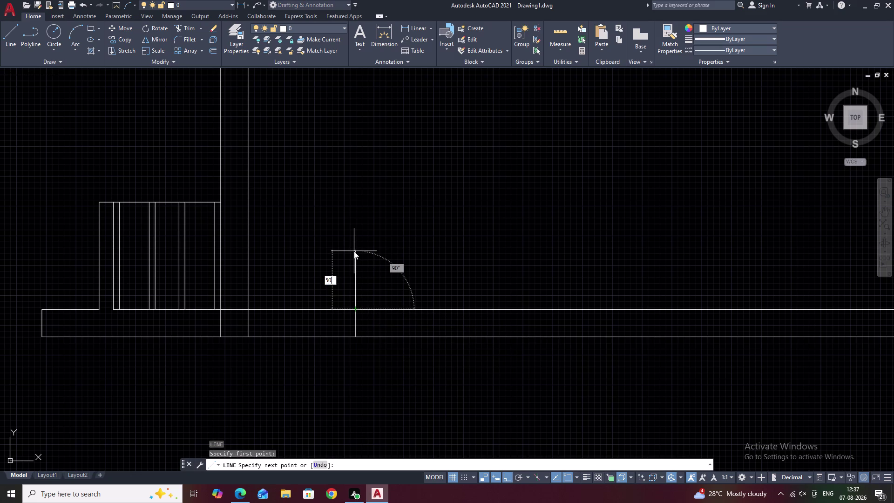
key(BackSpace)
key(BackSpace)
key(BackSpace)
text(2000)
key(space)
middle_drag(389, 145, 398, 299)
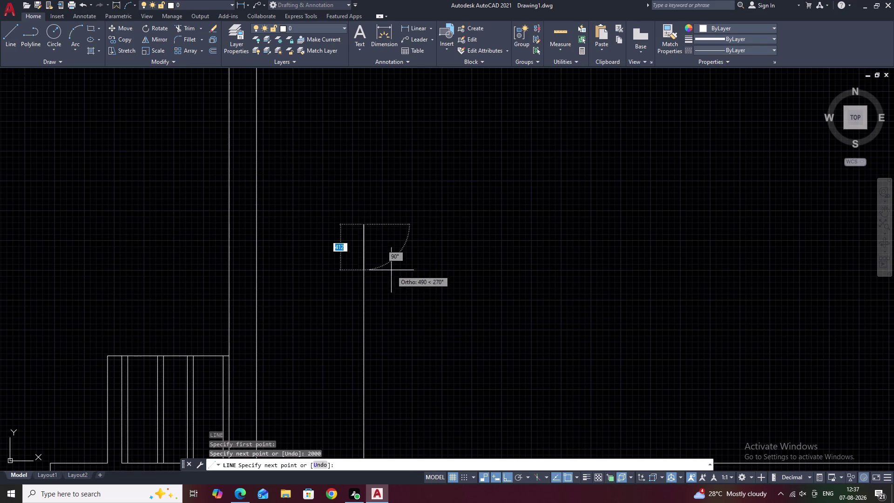
click(256, 222)
key(Escape)
Zoom and pan in on the bottom wall beside the left window piers.
scroll(down, 3)
middle_drag(423, 286, 411, 244)
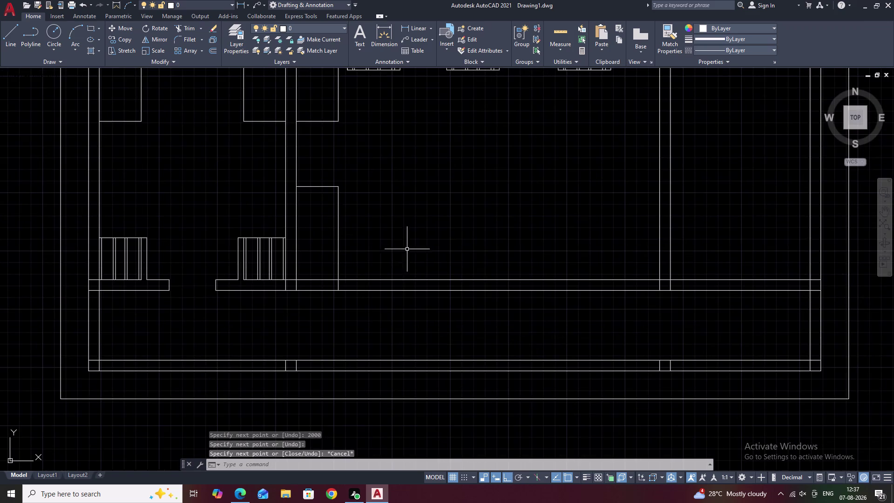
middle_drag(390, 237, 385, 223)
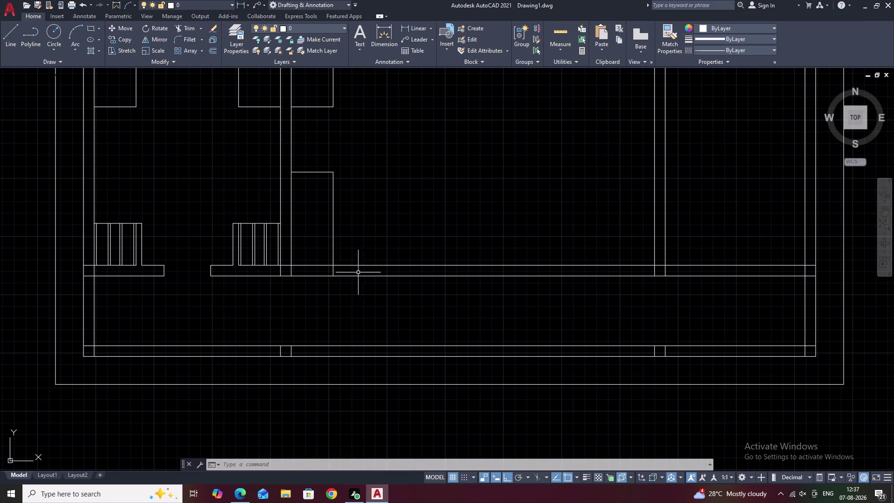
scroll(up, 3)
scroll(down, 3)
middle_drag(364, 265, 359, 239)
scroll(up, 3)
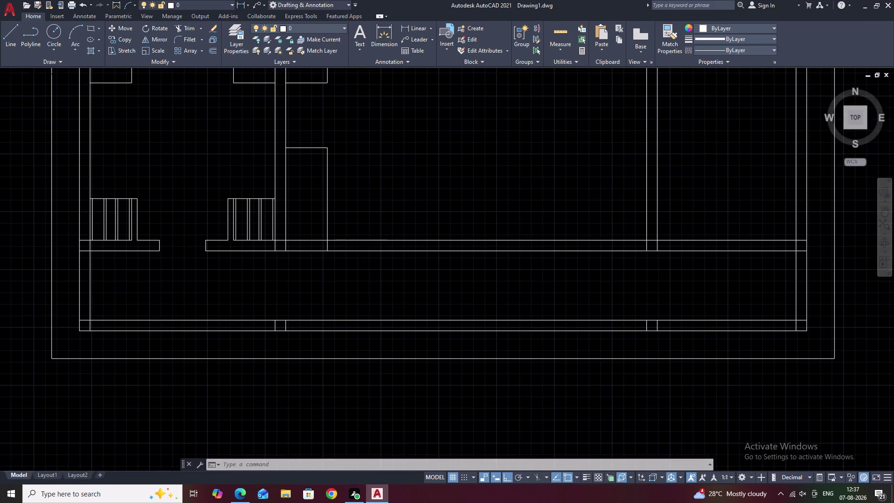
scroll(up, 3)
middle_drag(362, 250, 308, 255)
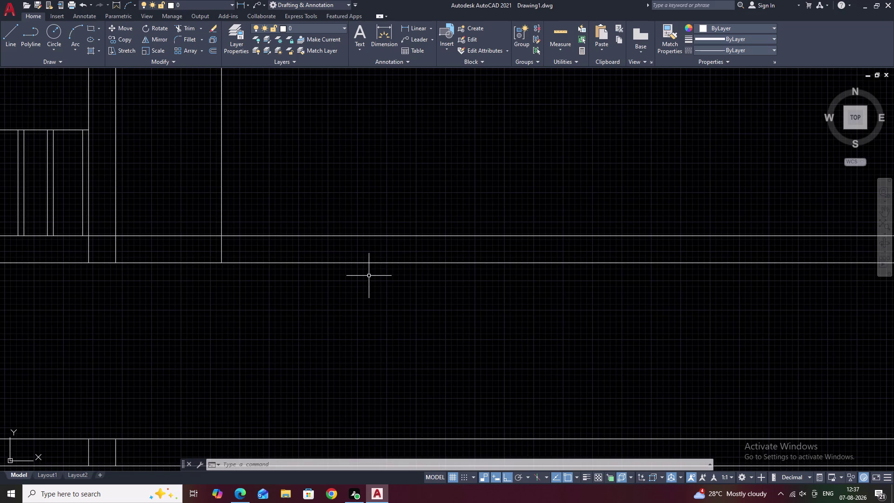
Start a 115 offset on a wall line, then cancel it.
key(o)
key(space)
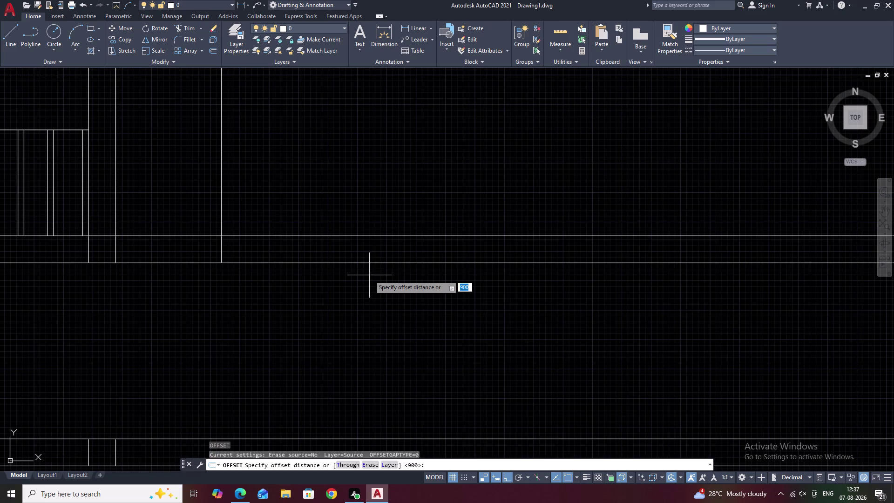
text(115)
key(space)
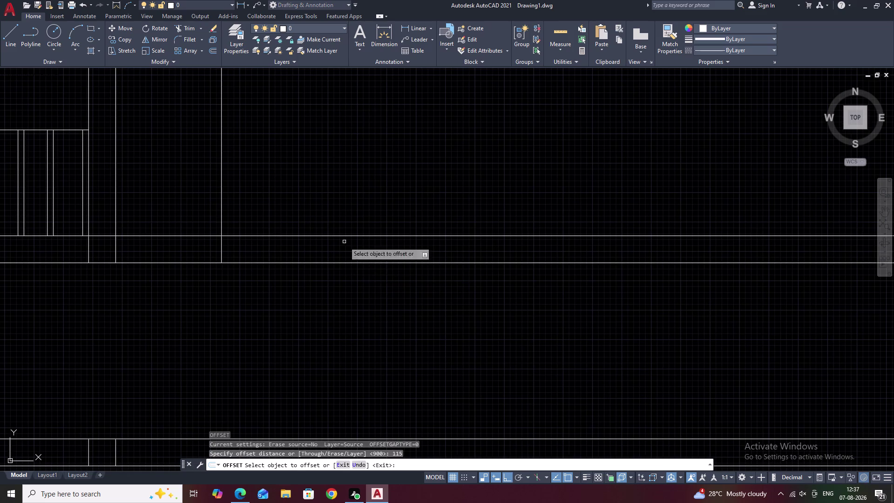
click(222, 245)
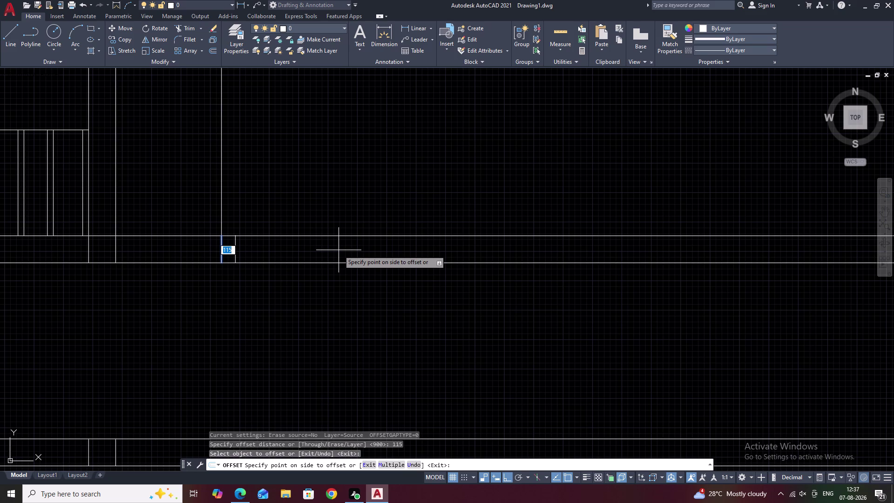
key(Escape)
key(space)
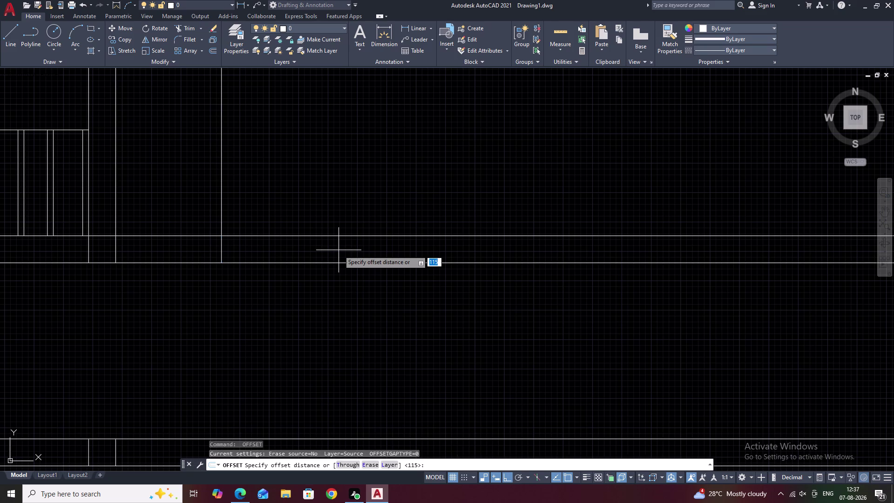
key(Escape)
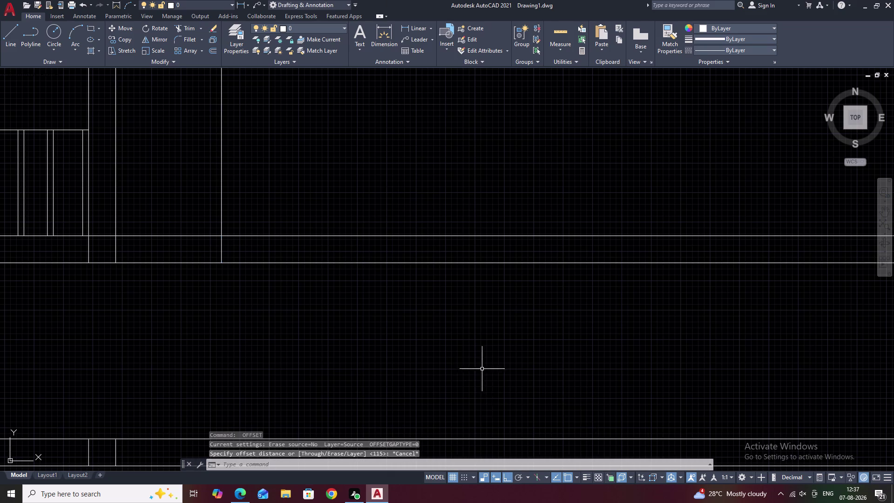
Split the short vertical line at a point within the bottom wall.
scroll(down, 3)
middle_drag(584, 364, 476, 354)
scroll(up, 3)
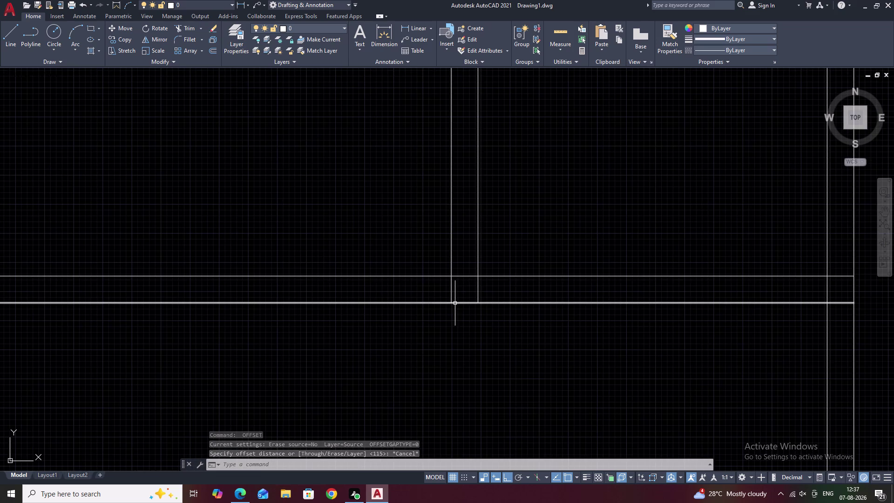
key(n)
key(BackSpace)
text(B)
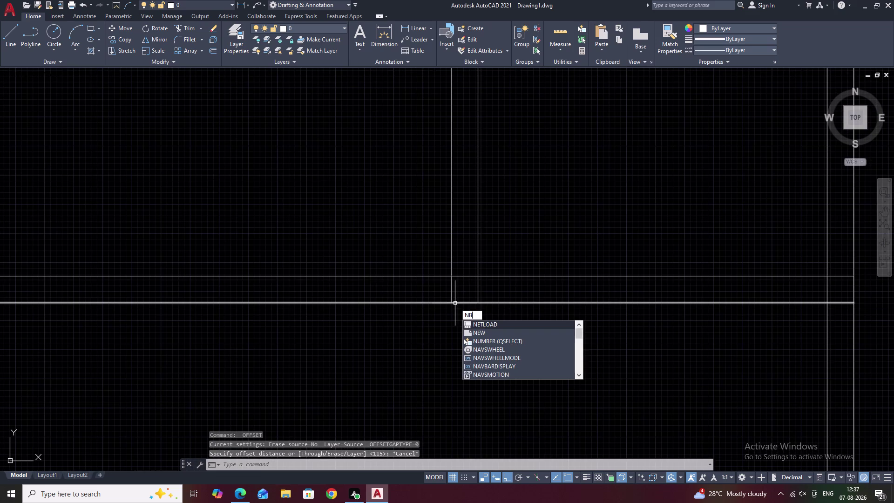
text(R)
key(Escape)
key(Escape)
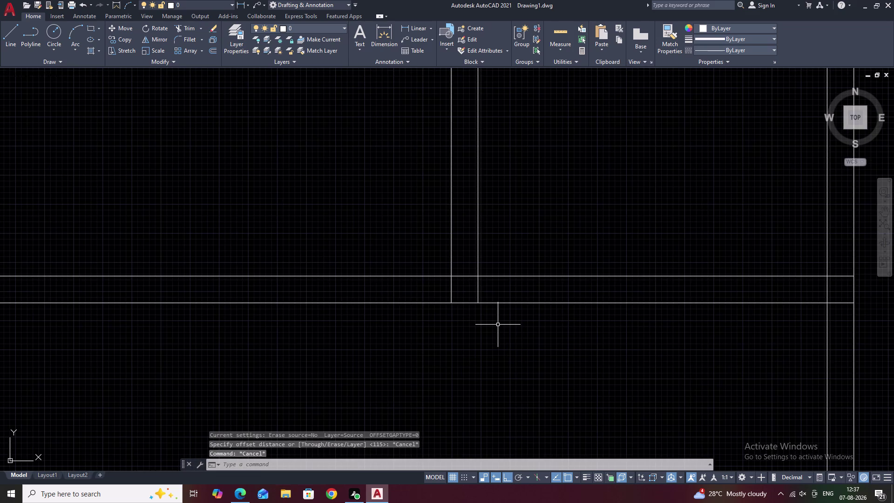
text(BR)
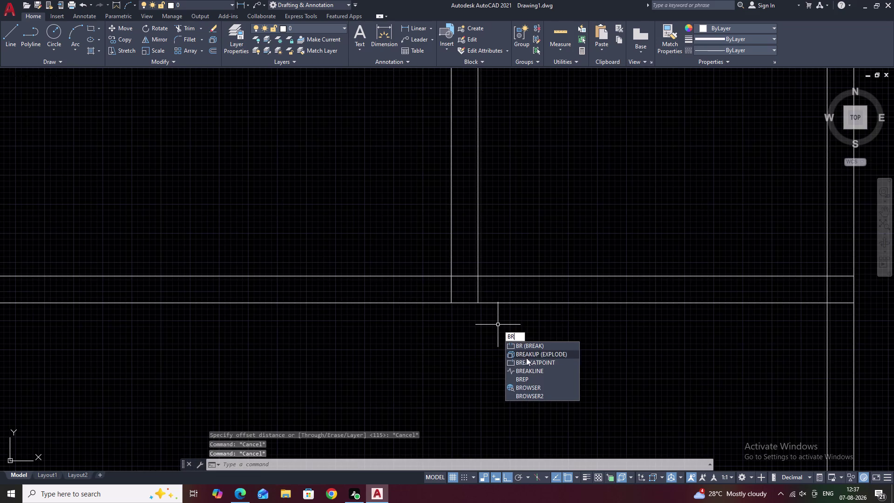
click(537, 363)
click(452, 290)
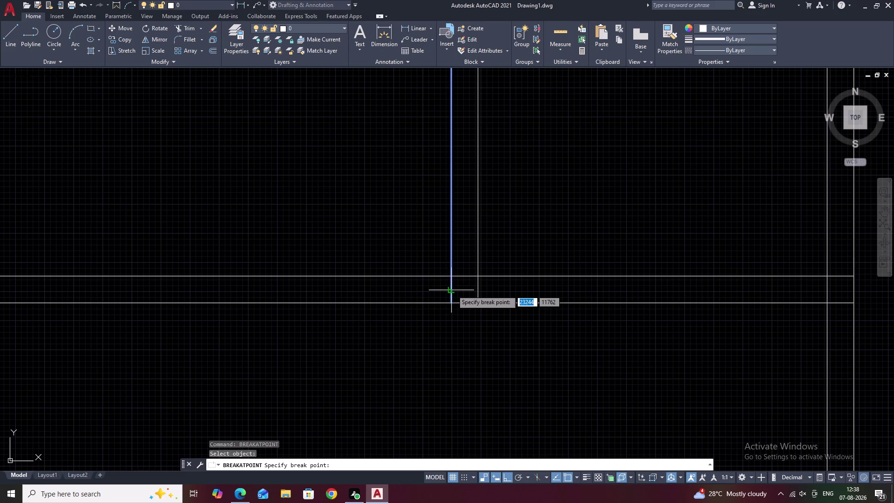
click(451, 279)
key(Escape)
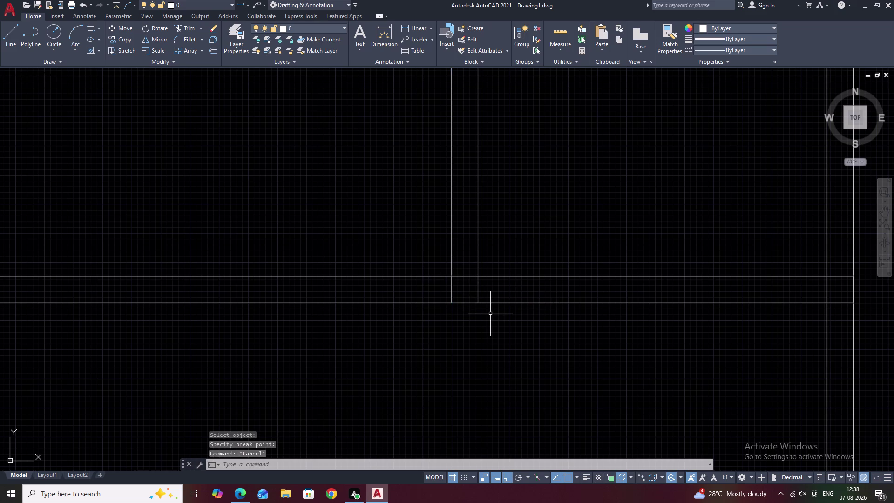
Offset the short vertical line 900 to its left.
key(o)
key(space)
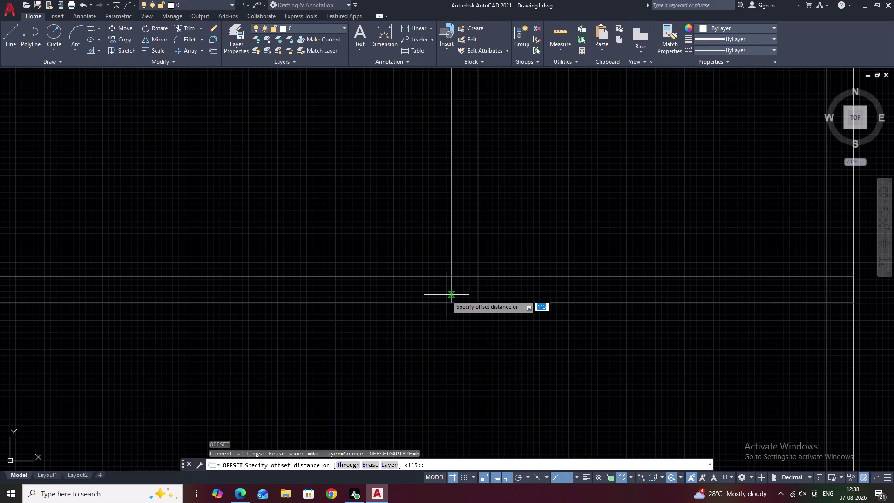
text(900)
key(space)
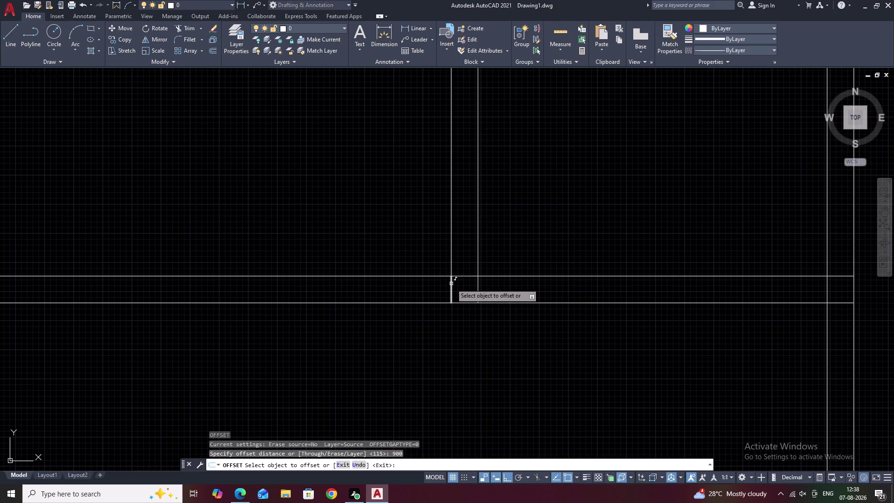
click(452, 286)
double_click(331, 286)
Offset the newest cross line 150 units to its left.
middle_drag(331, 286, 333, 286)
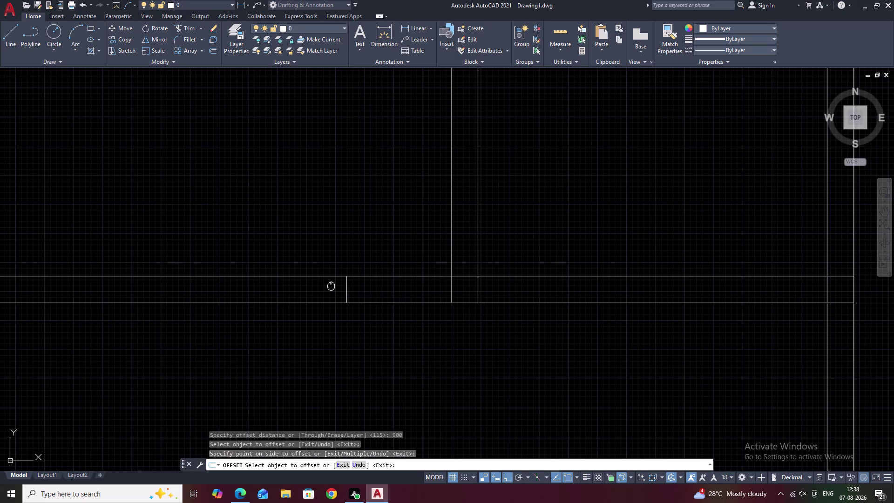
middle_drag(333, 286, 515, 332)
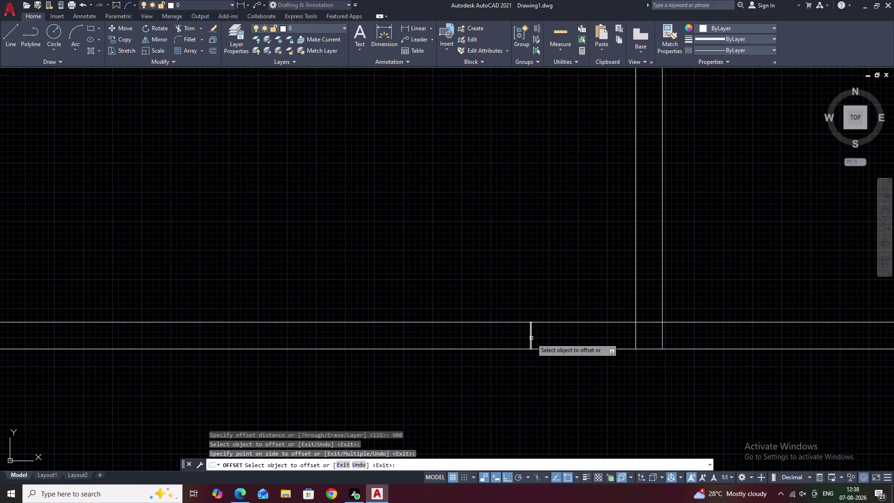
text(1)
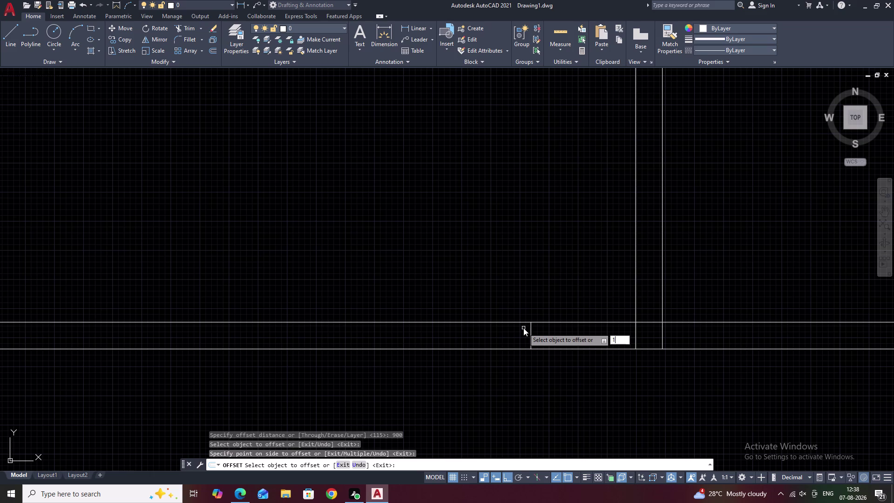
text(50)
key(space)
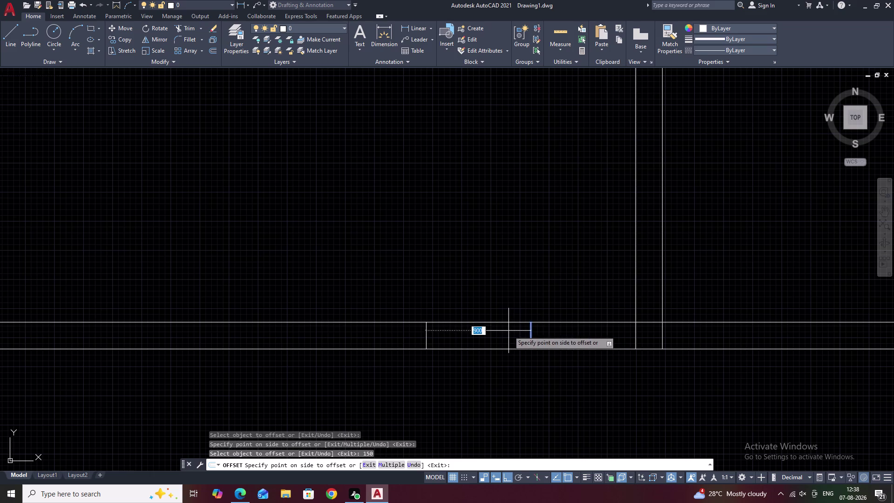
key(Escape)
key(space)
text(1)
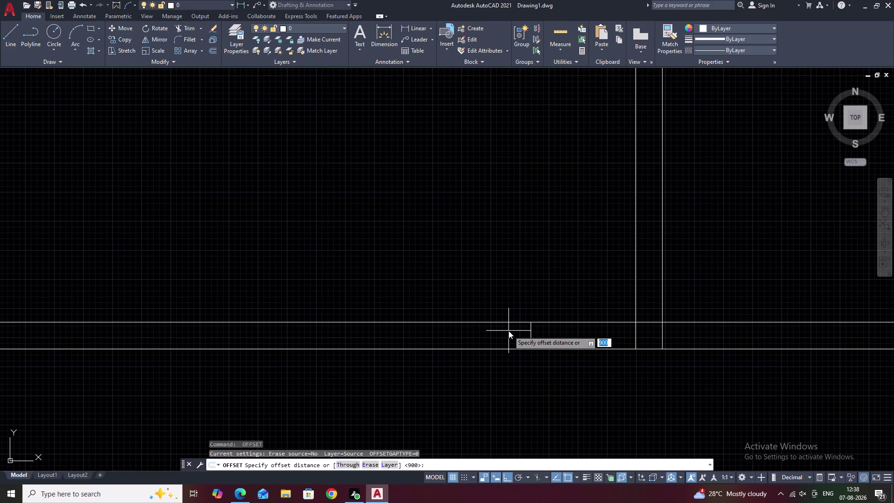
text(50)
key(space)
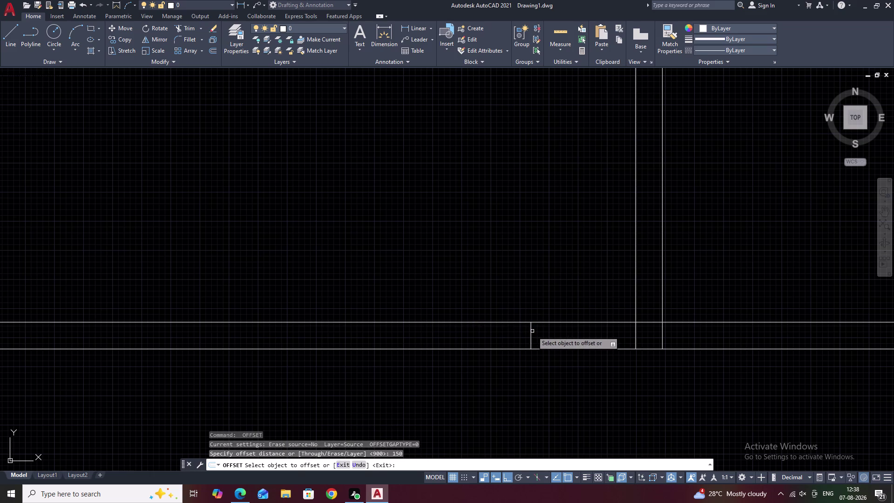
click(532, 332)
double_click(483, 334)
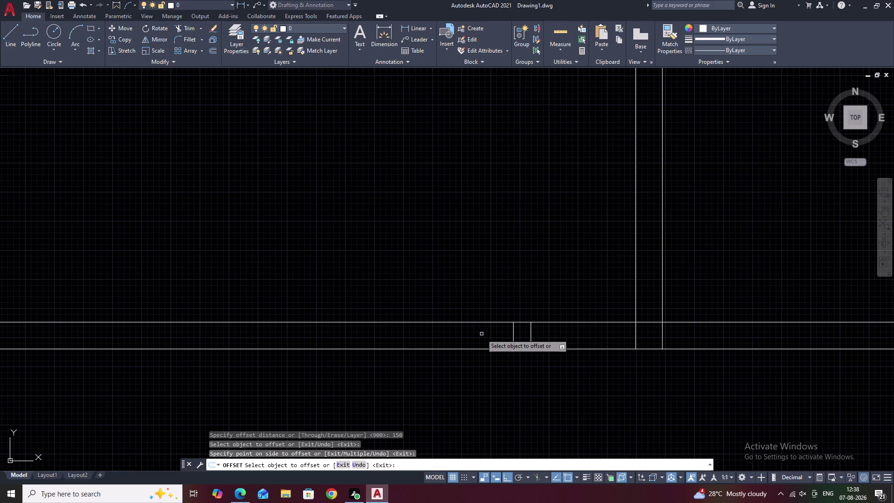